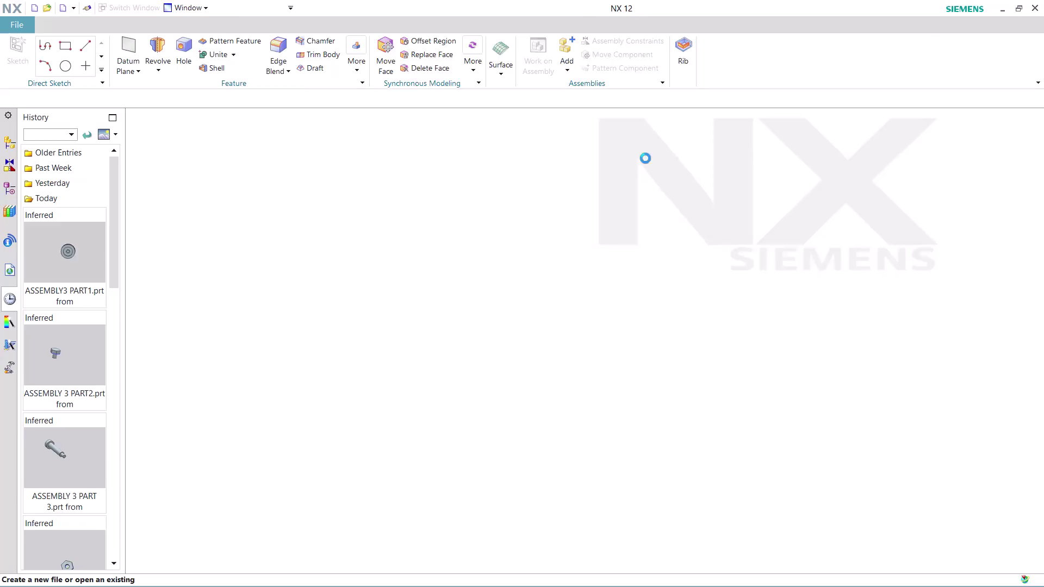
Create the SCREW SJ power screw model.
Find the Journal commands in Command Finder and start recording a new journal.
click(960, 27)
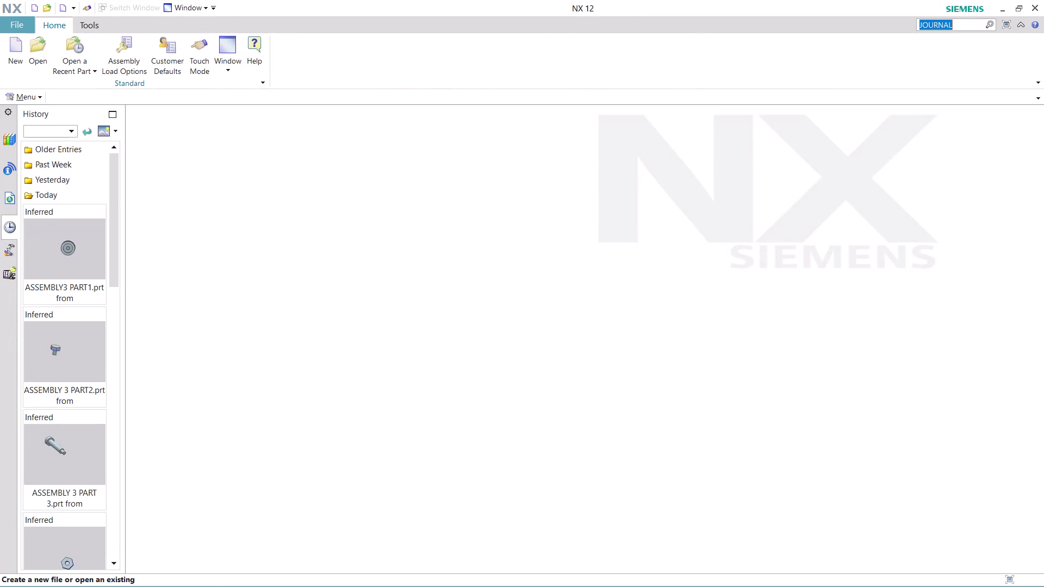
key(Return)
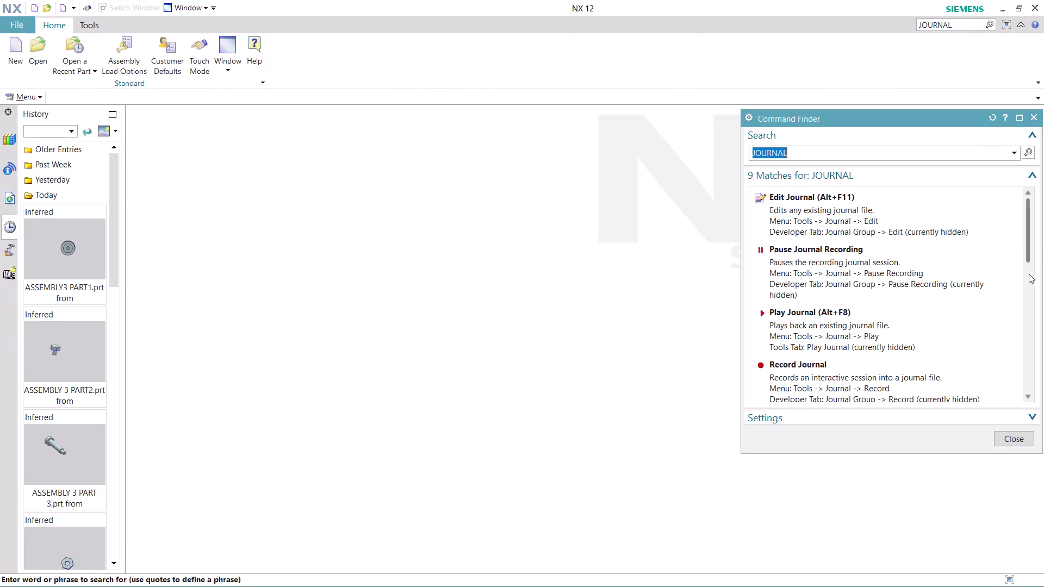
scroll(down, 3)
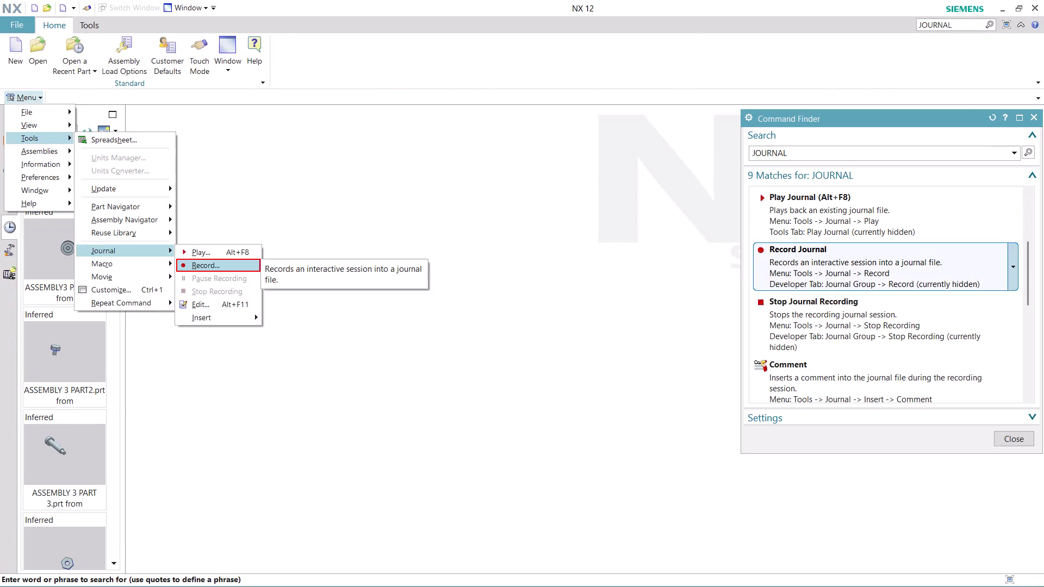
click(828, 276)
click(577, 352)
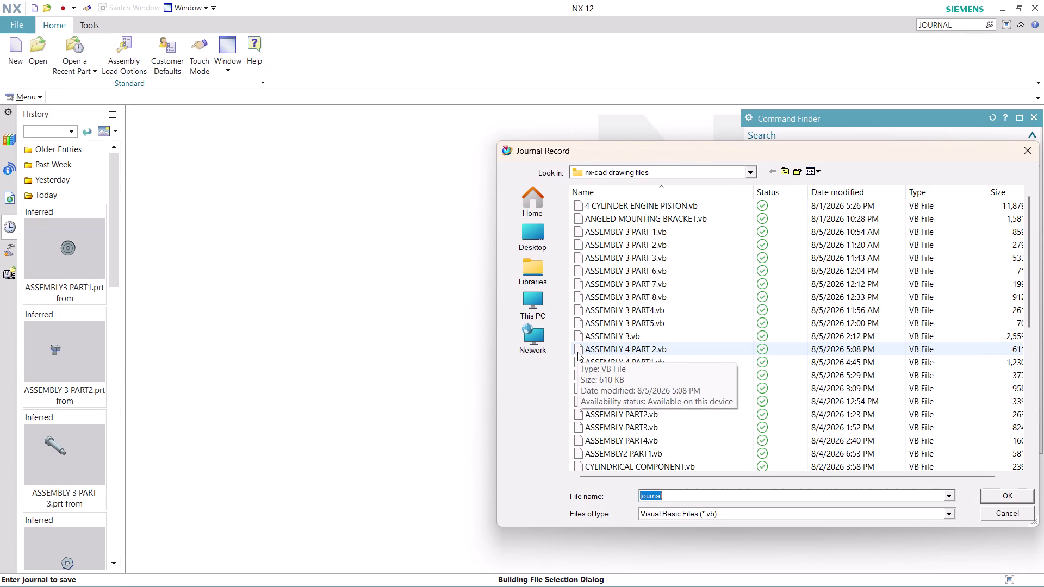
Name the journal file 'ASSEMBLY 4 PART 4' and confirm to begin recording.
text(ASSEM)
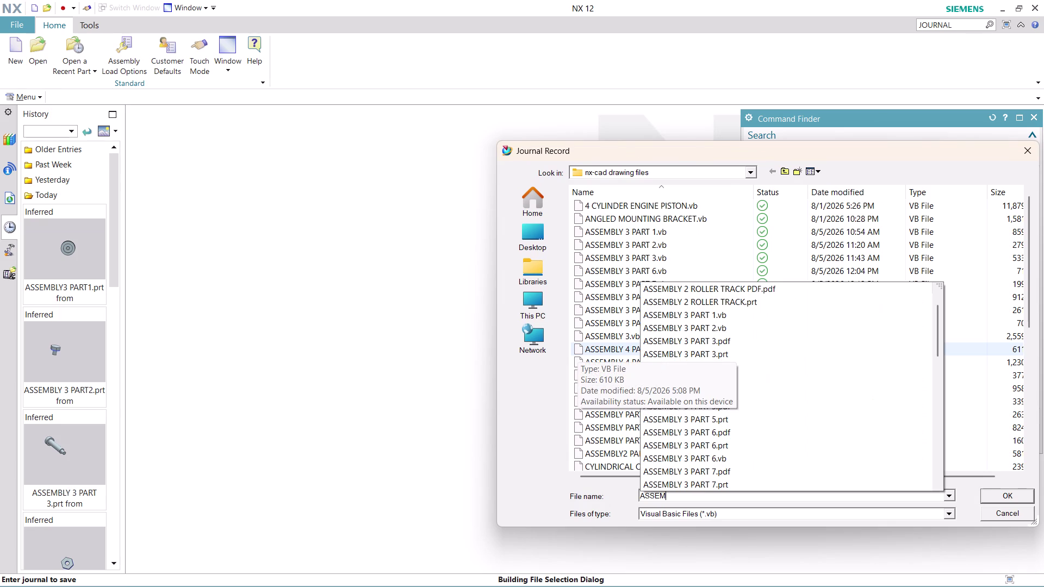
text(BLY)
key(space)
text(4)
key(space)
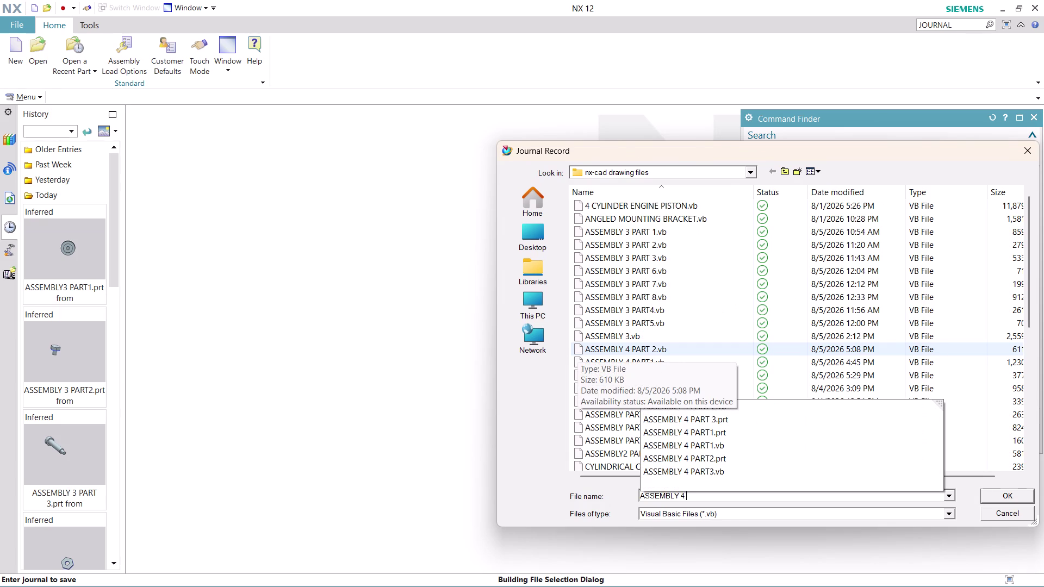
key(BackSpace)
key(BackSpace)
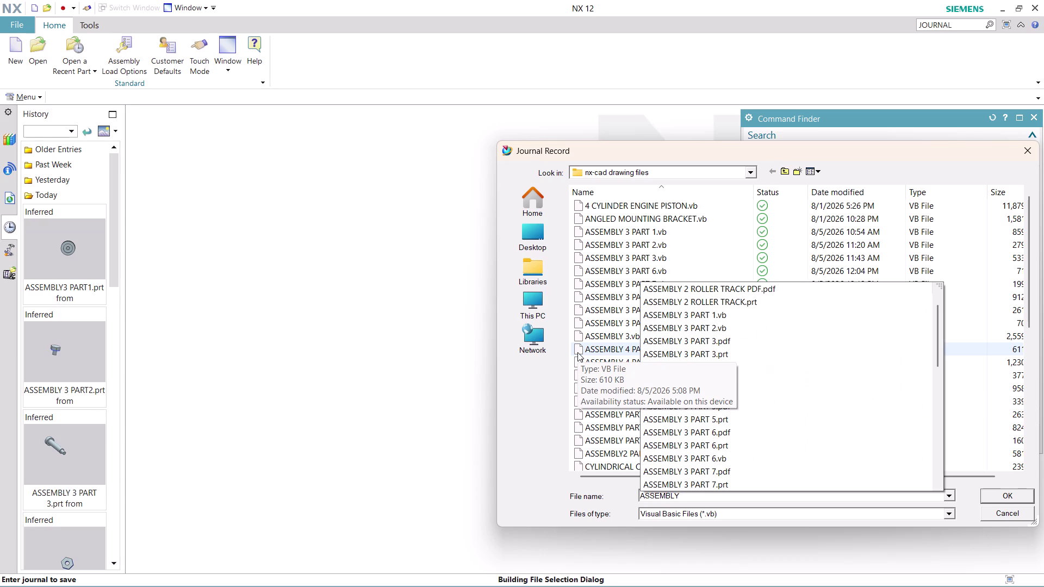
key(space)
key(space)
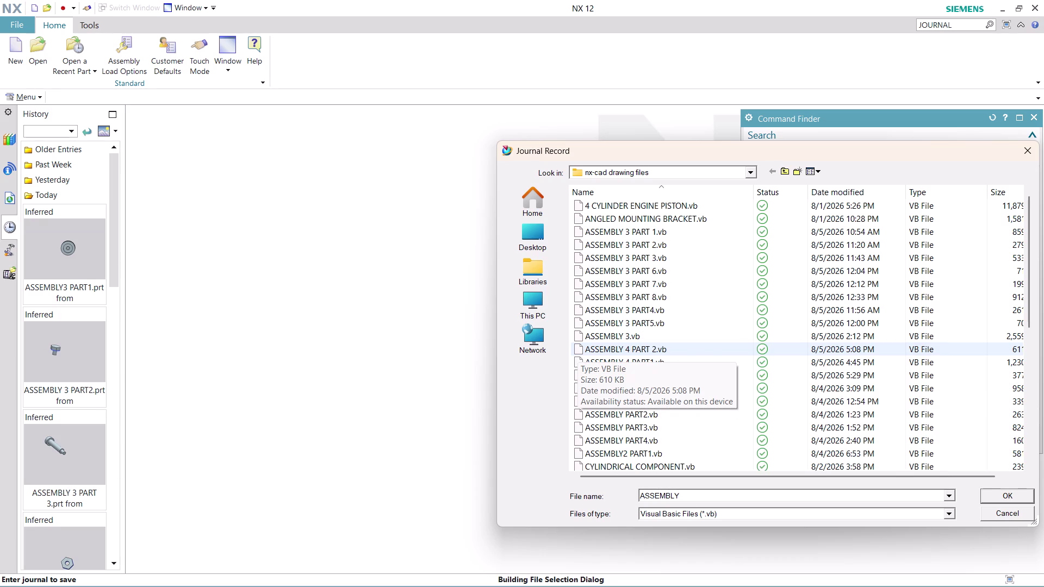
key(BackSpace)
key(BackSpace)
key(BackSpace)
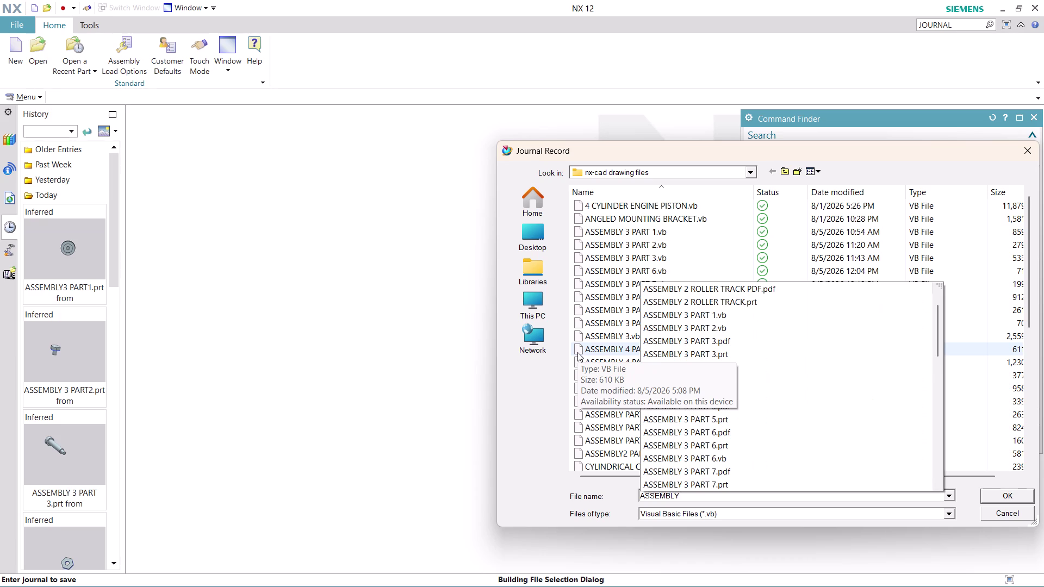
key(space)
text(4)
key(space)
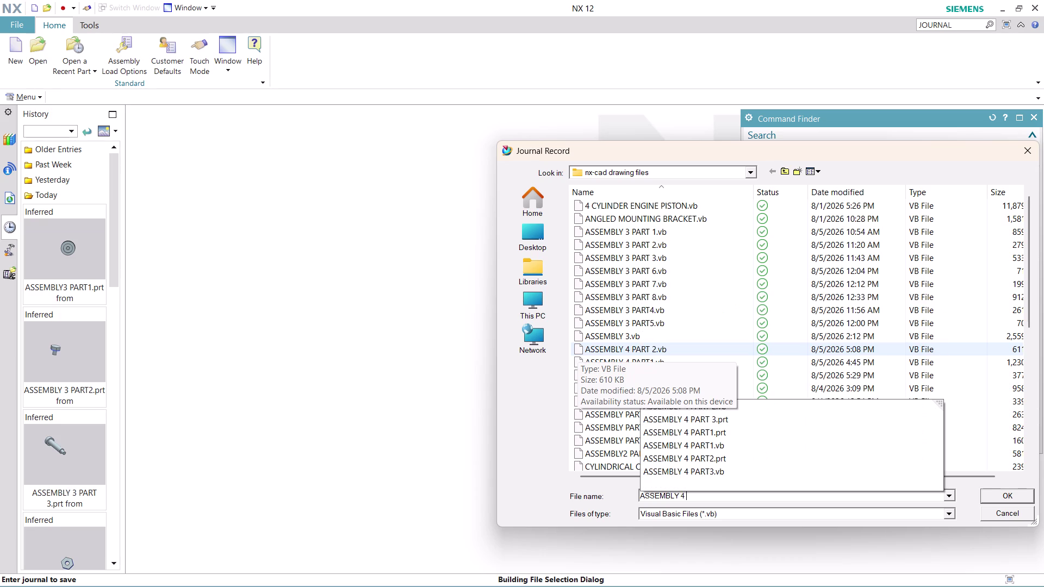
text(PART)
key(space)
text(4)
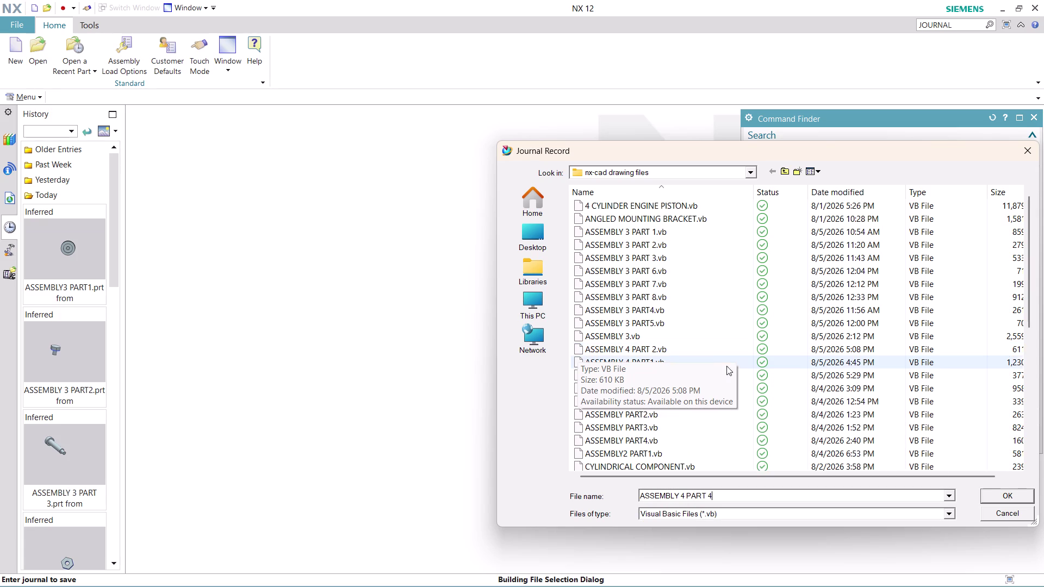
click(1015, 493)
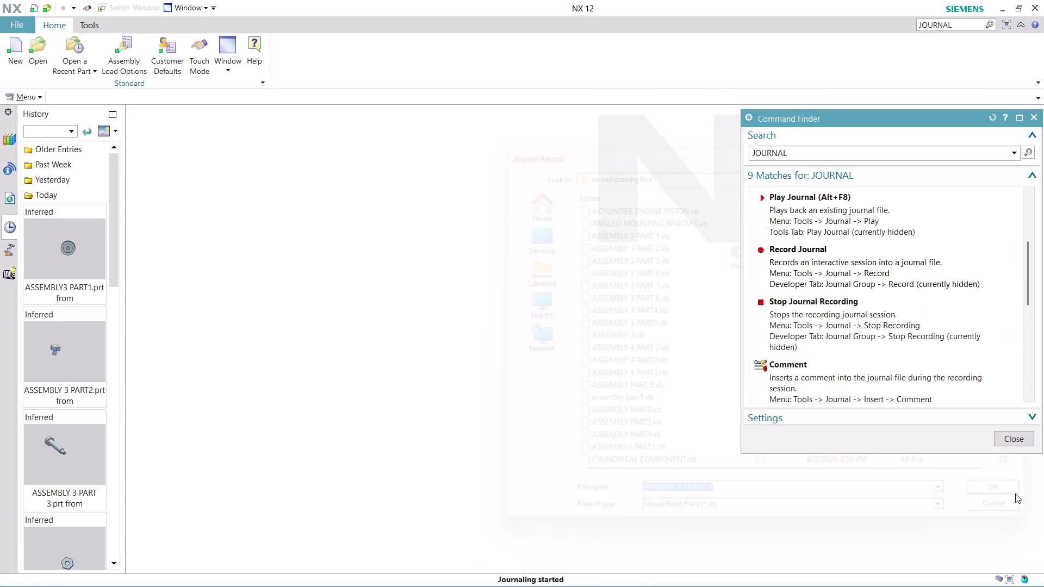
Close Command Finder and create model8.prt from the Millimeters Model template.
click(1016, 434)
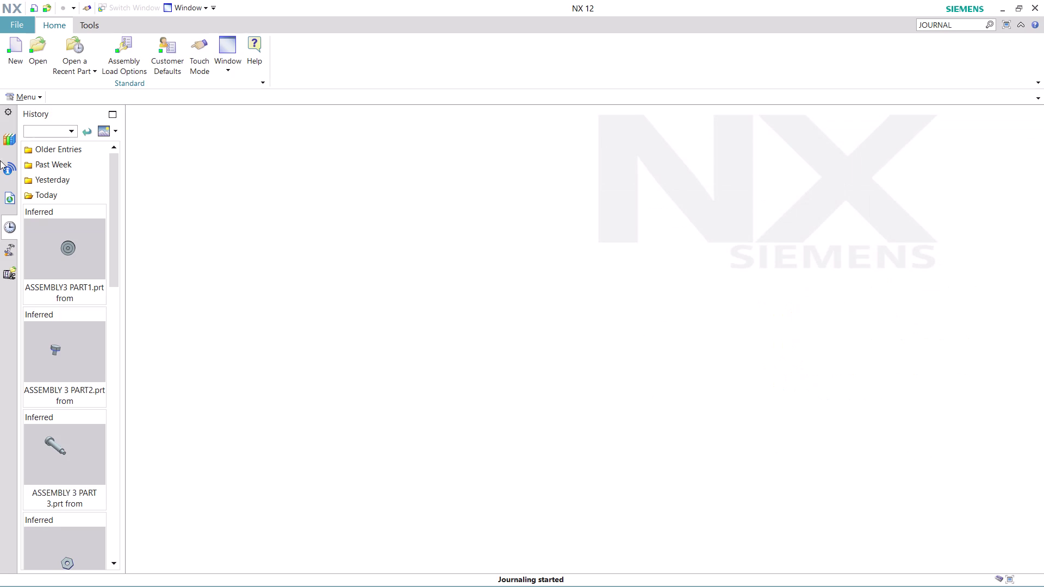
click(6, 54)
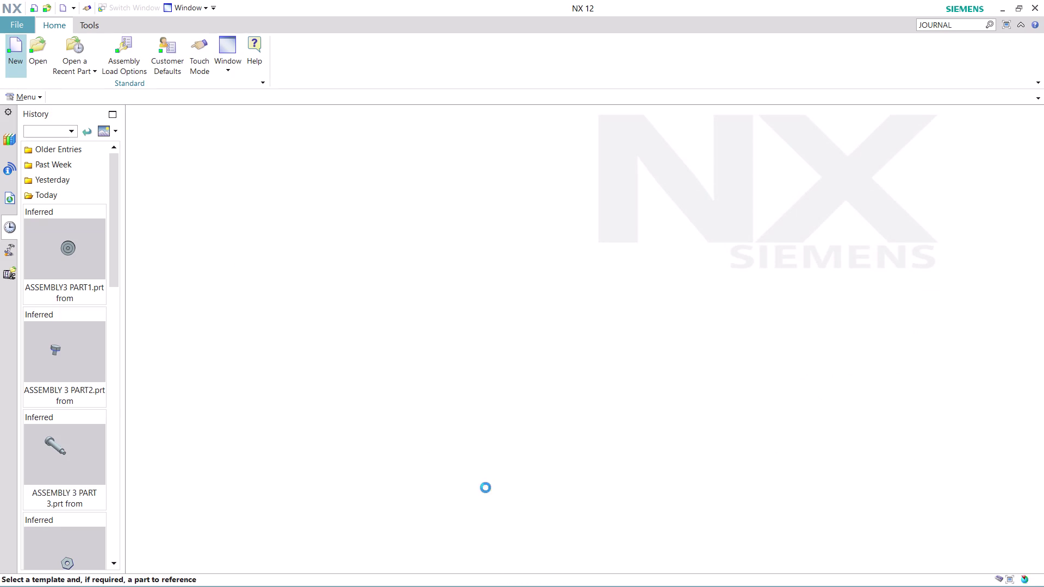
click(559, 569)
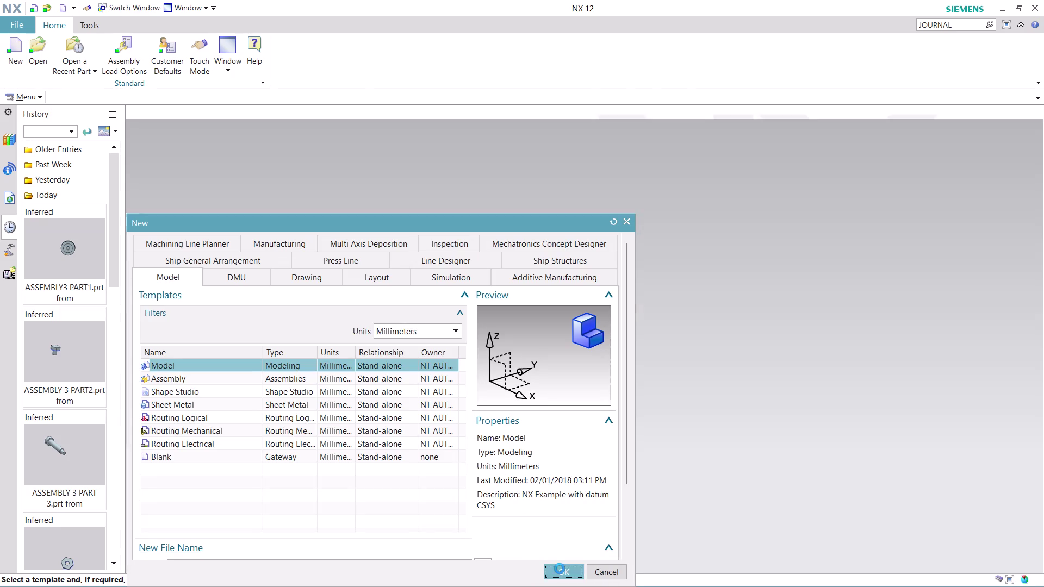
click(33, 96)
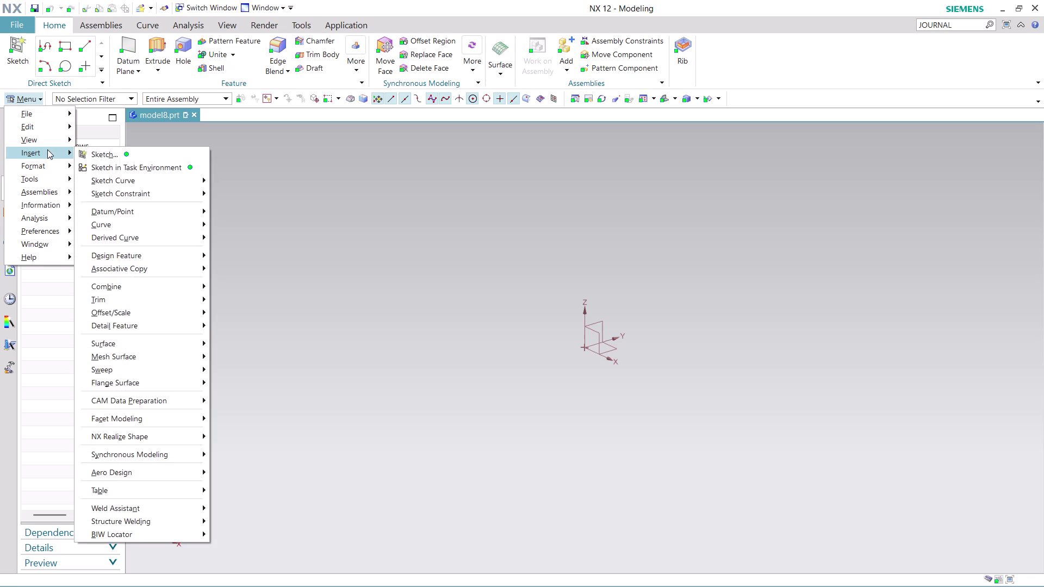
Insert a sketch on the datum plane, keeping its orientation, with origin at 0,0,0.
click(138, 162)
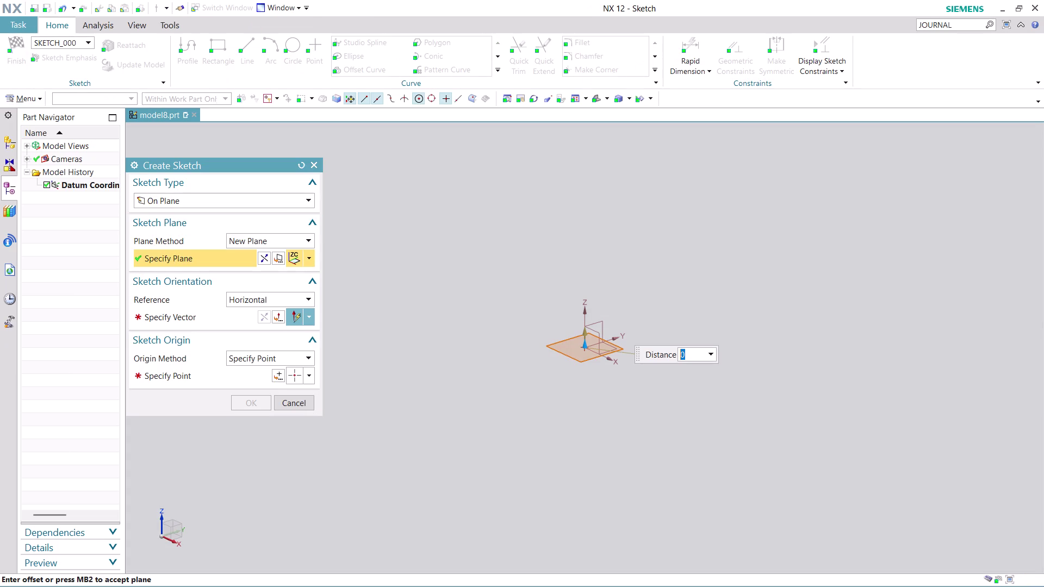
click(173, 324)
click(613, 336)
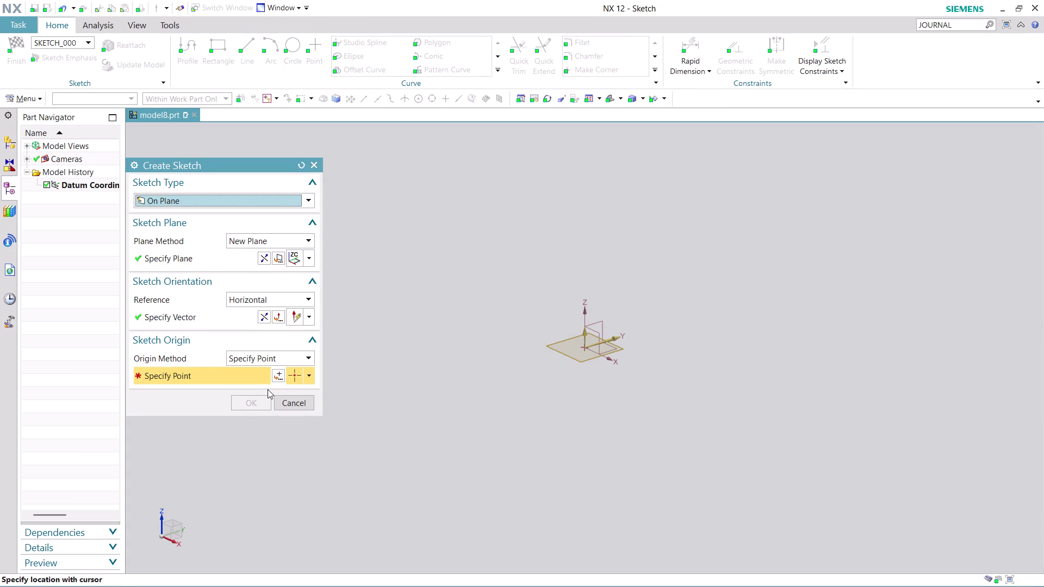
click(277, 375)
click(251, 394)
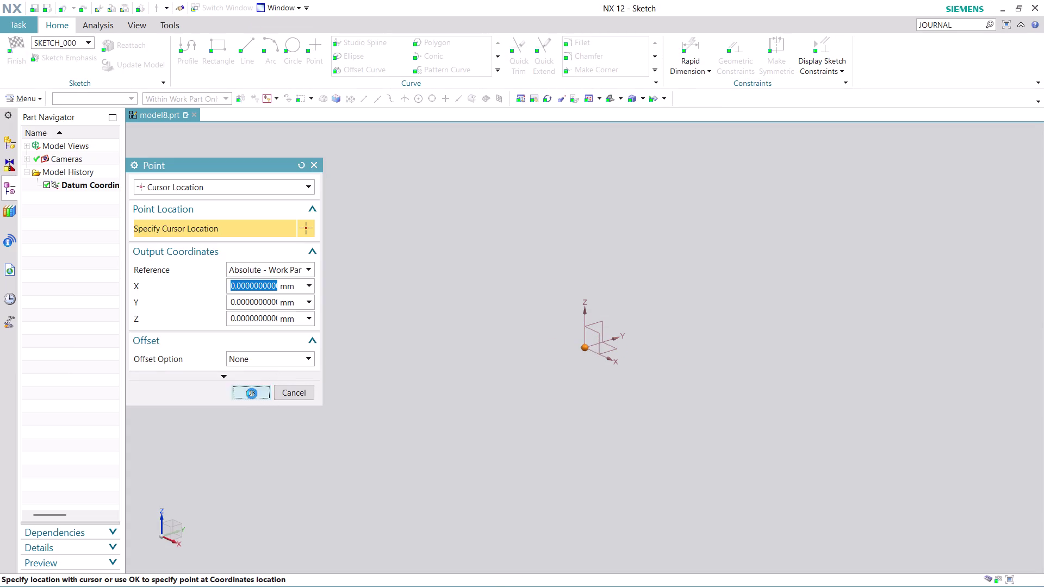
click(249, 404)
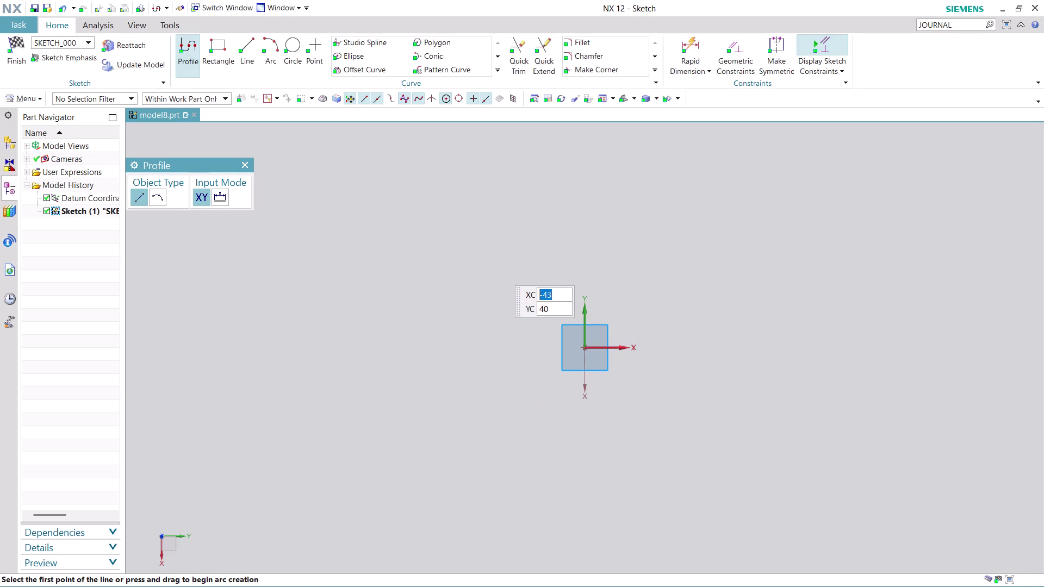
Draw the connected profile lines of 9, 19, 33, 19, 78 and 5 mm, then the long line upward.
click(600, 218)
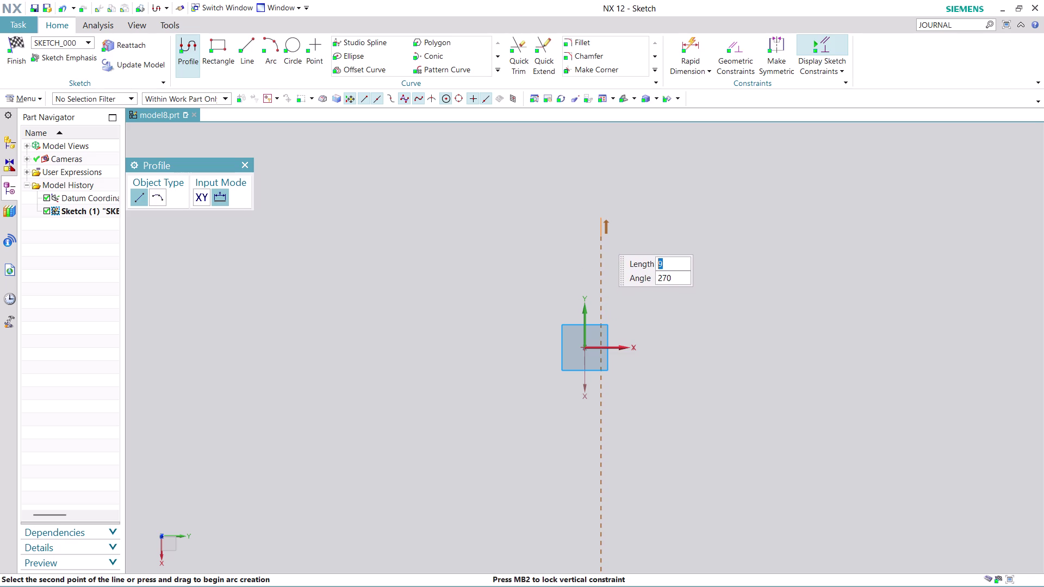
click(601, 237)
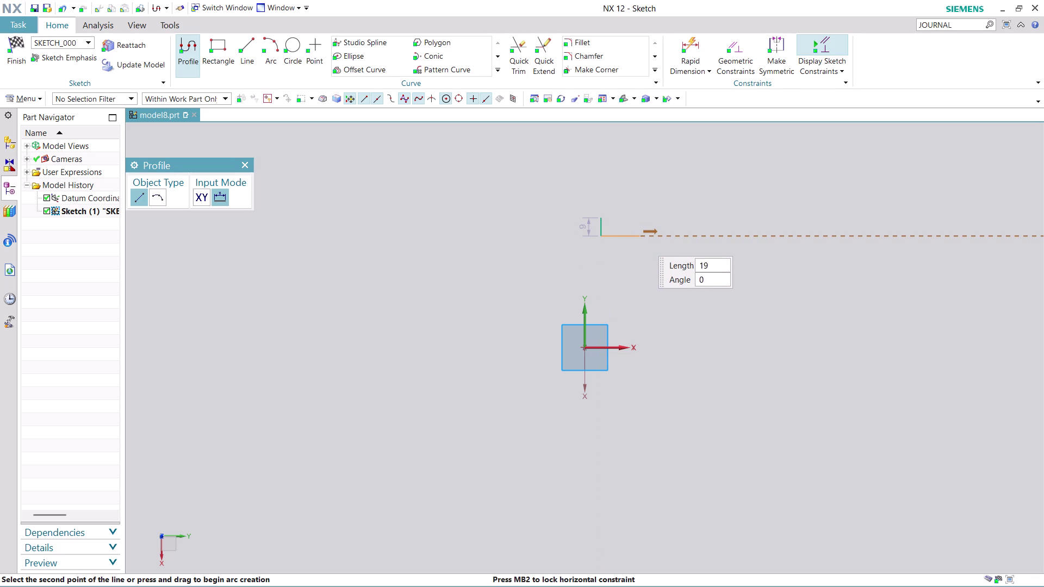
click(640, 238)
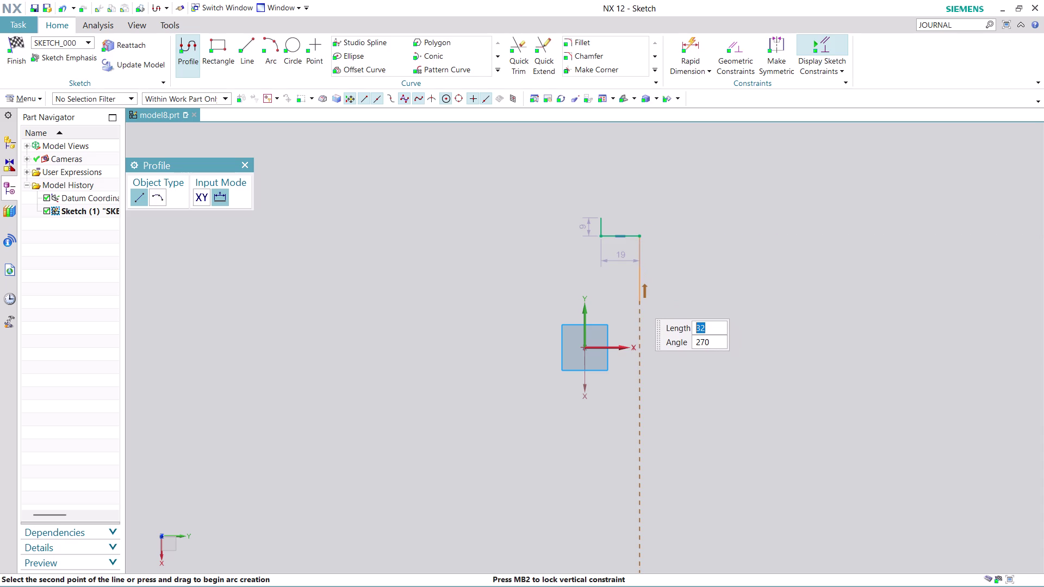
click(637, 304)
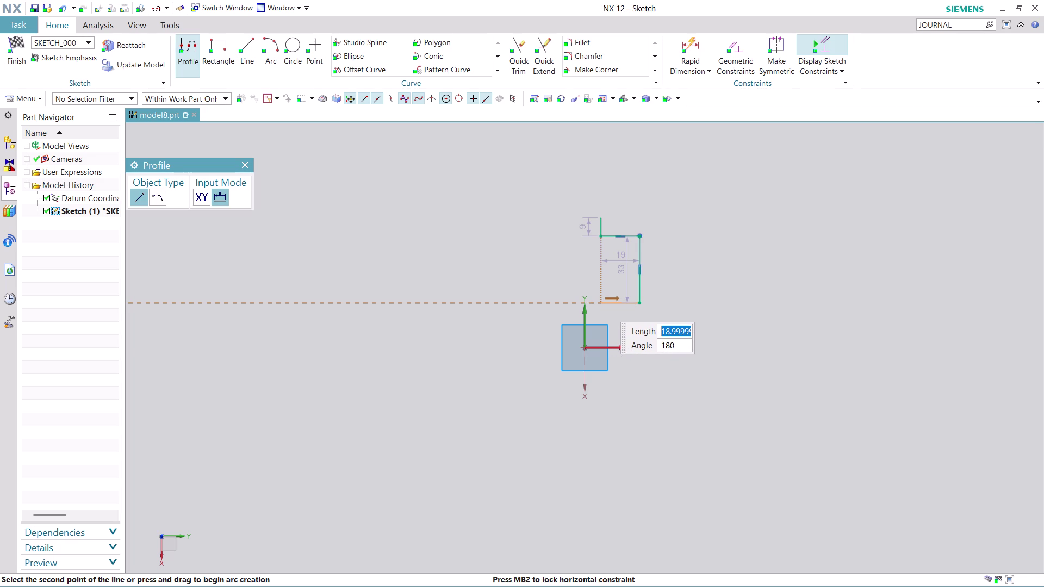
click(603, 304)
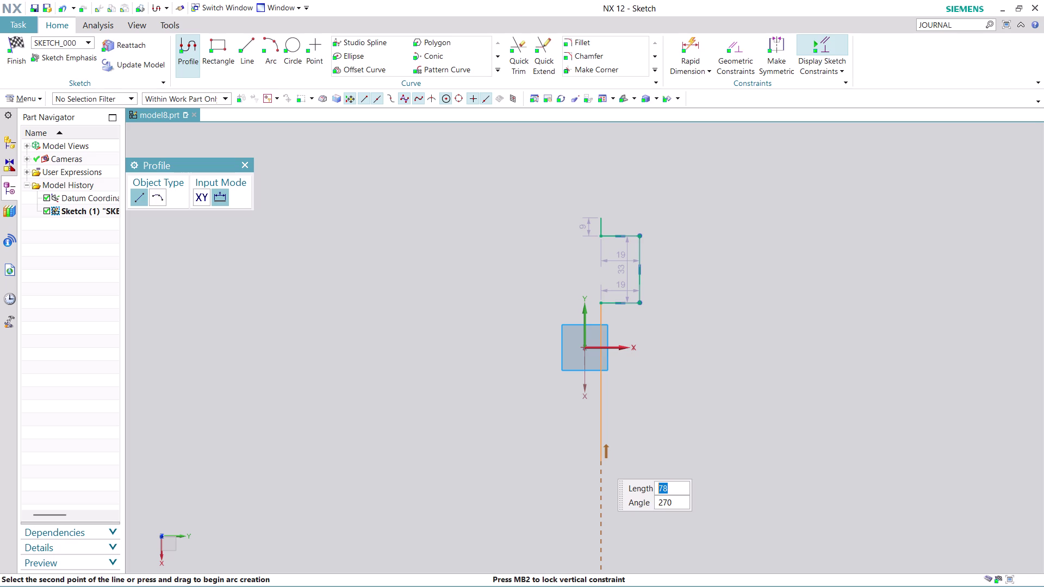
click(599, 461)
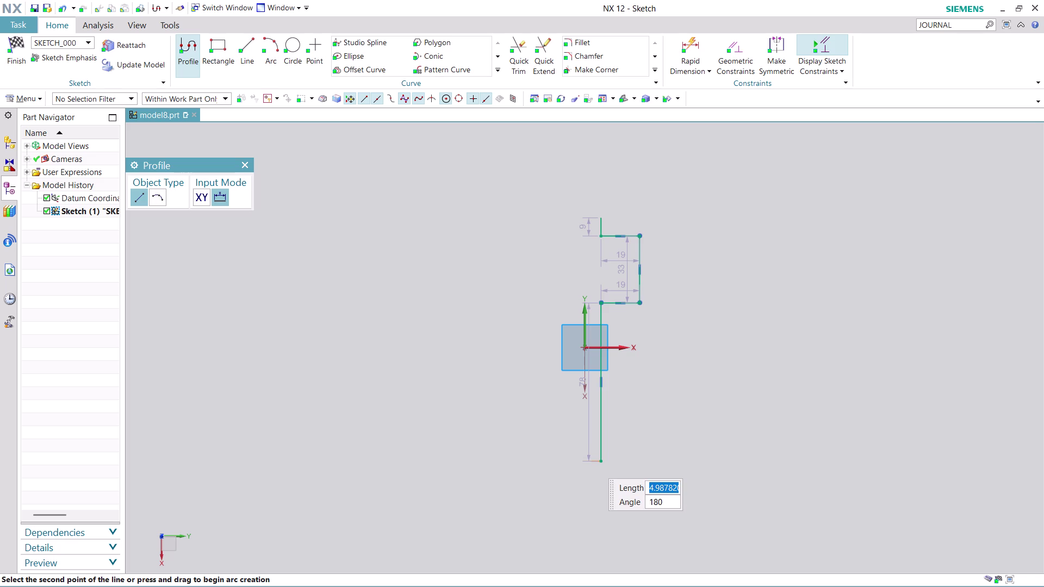
click(591, 461)
click(590, 221)
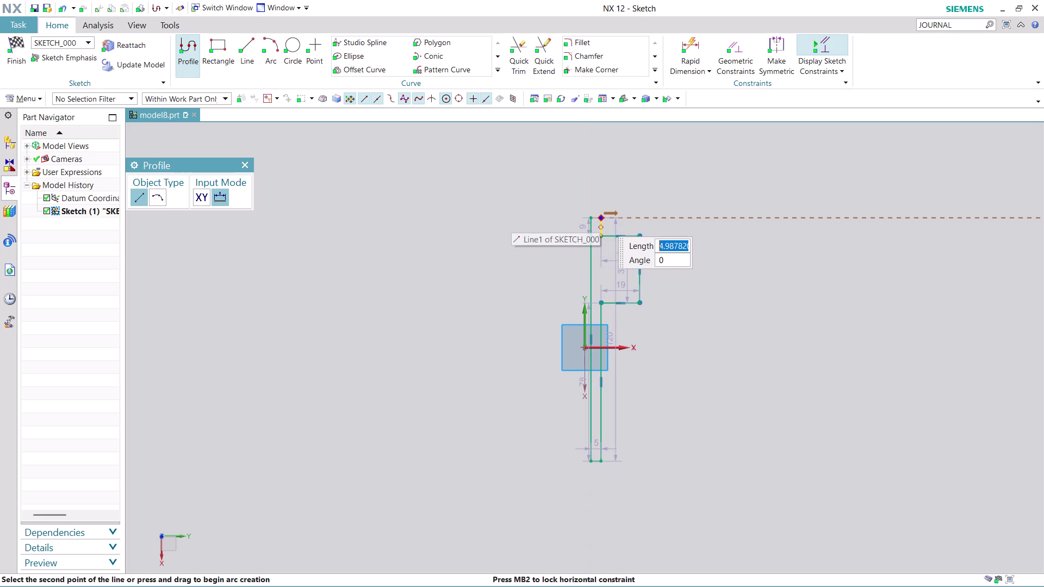
click(601, 219)
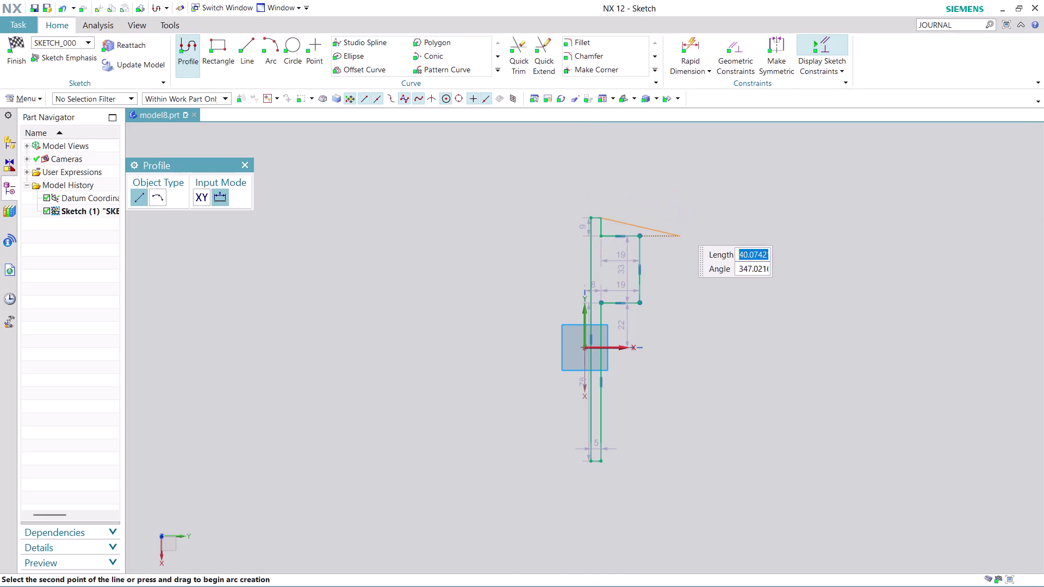
Exit the Profile tool and zoom over the closed outline with its 8 auto dimensions.
key(Escape)
scroll(up, 3)
scroll(up, 3)
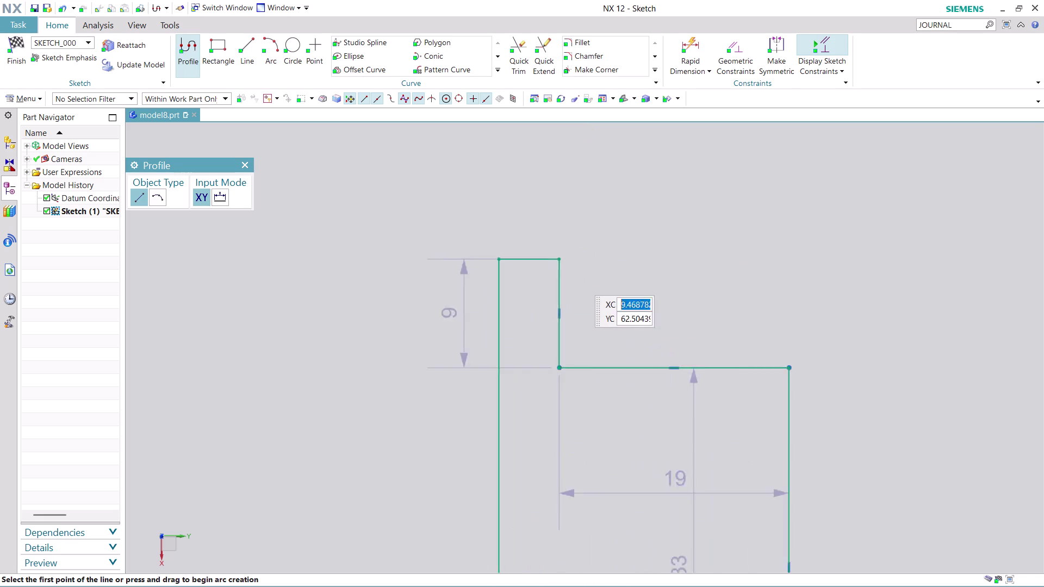
scroll(up, 3)
scroll(down, 3)
scroll(down, 3)
scroll(up, 3)
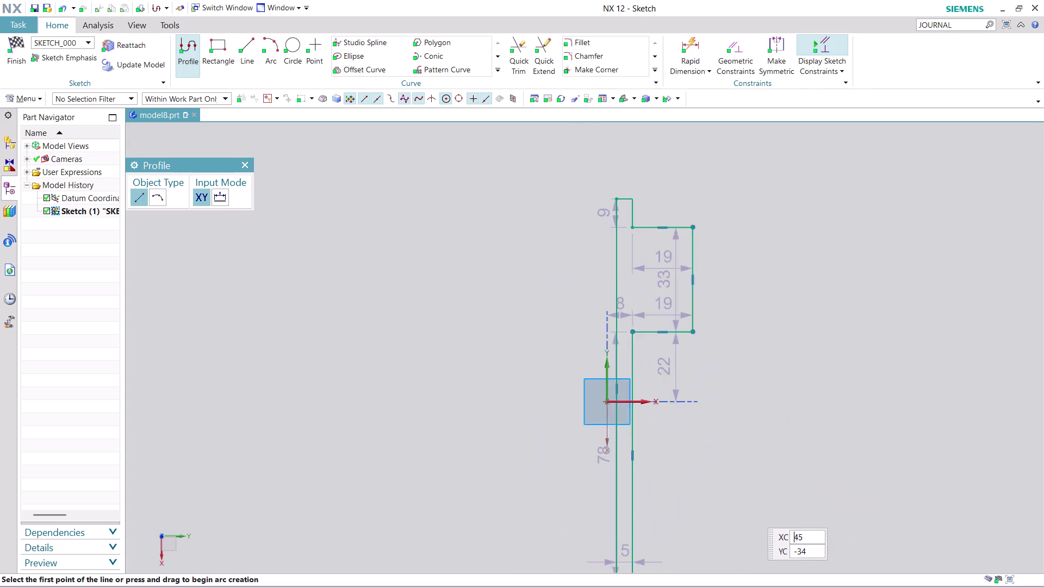
scroll(up, 3)
scroll(up, 3)
scroll(down, 3)
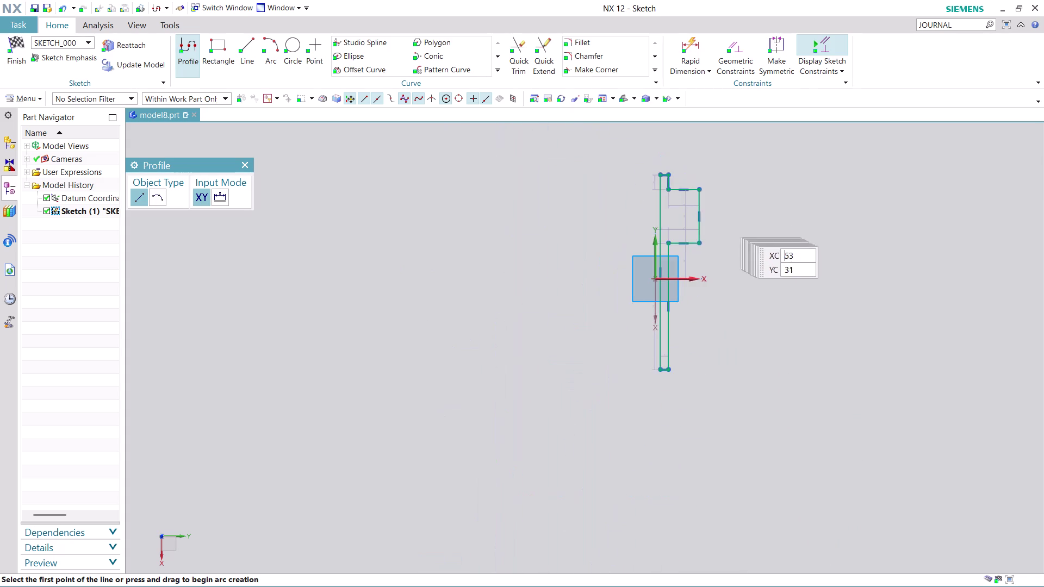
scroll(up, 3)
key(Escape)
key(Escape)
scroll(up, 3)
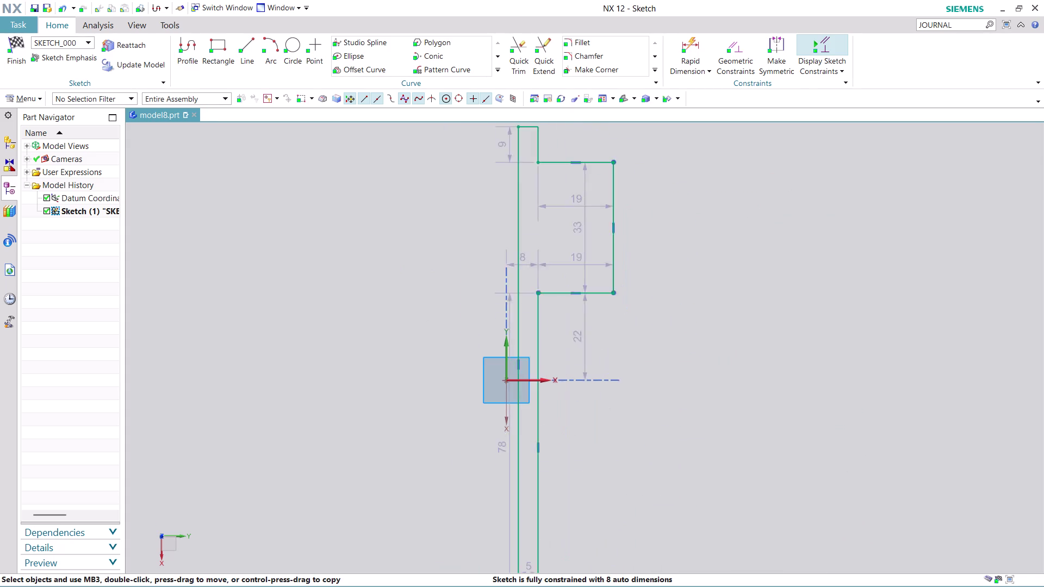
scroll(up, 3)
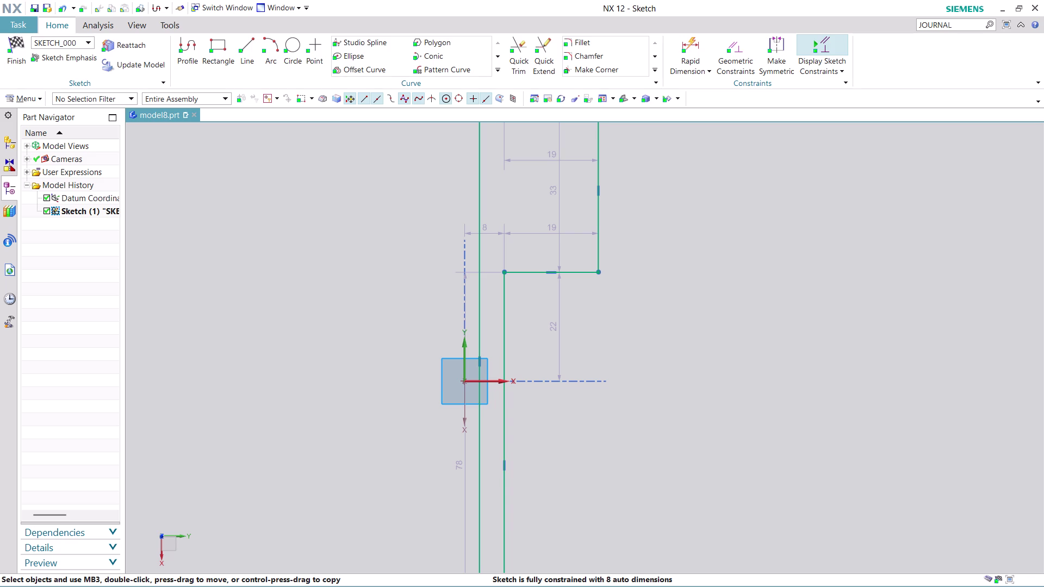
scroll(down, 3)
scroll(up, 3)
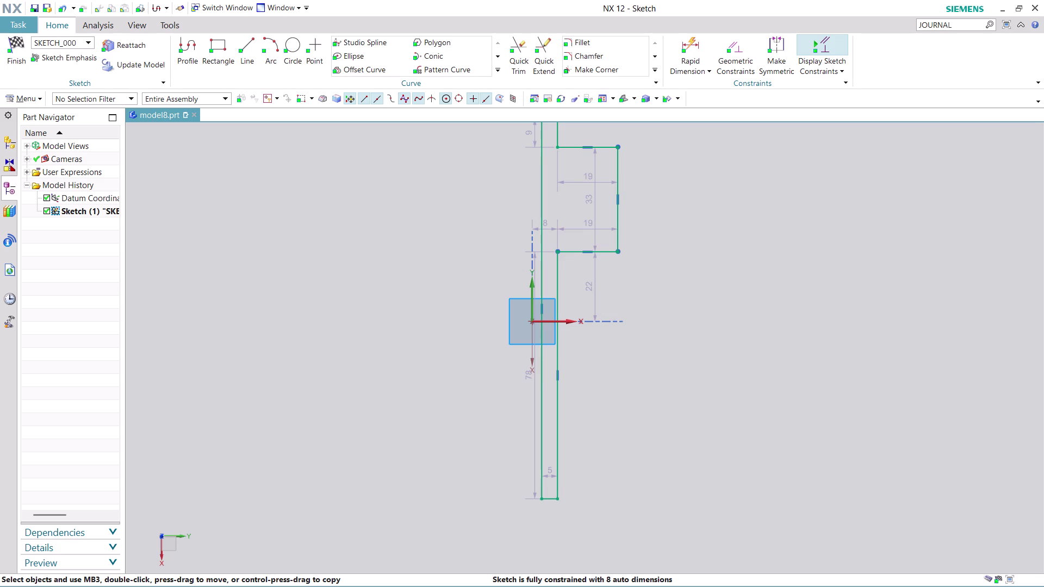
click(688, 47)
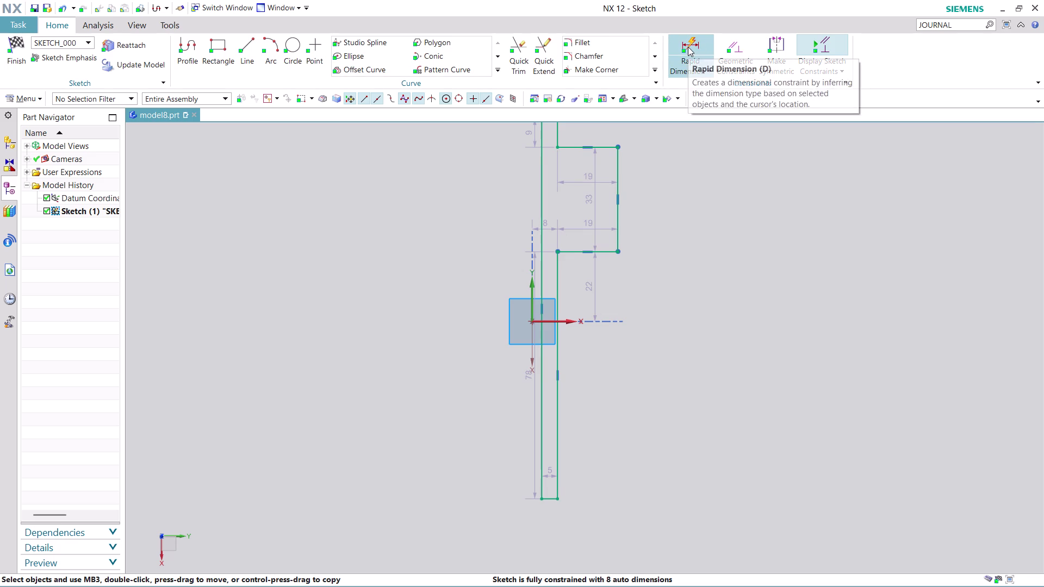
Dimension the bottom end of the shaft to the axis with a driving value of 20.
click(557, 418)
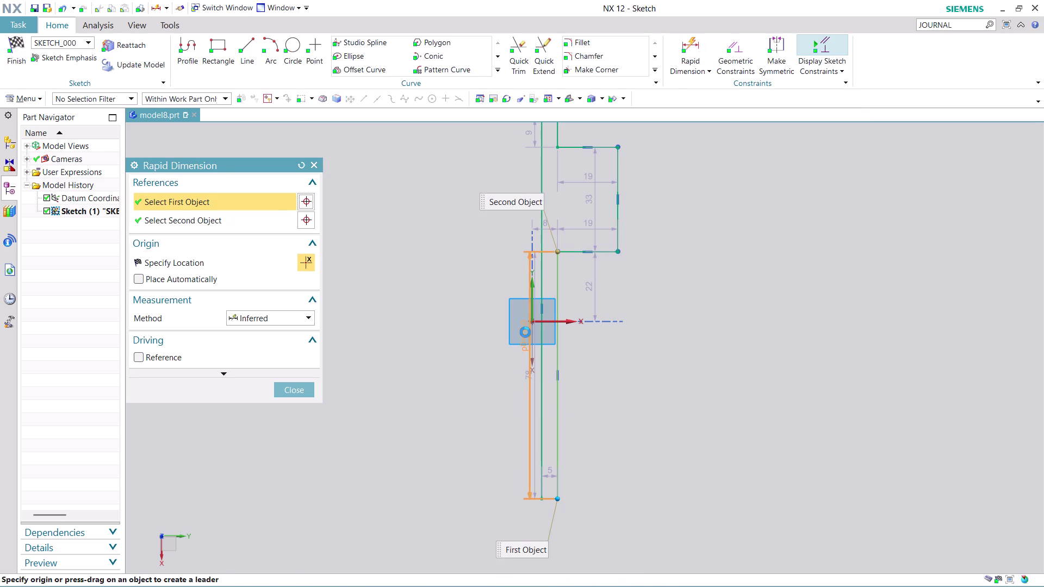
click(528, 293)
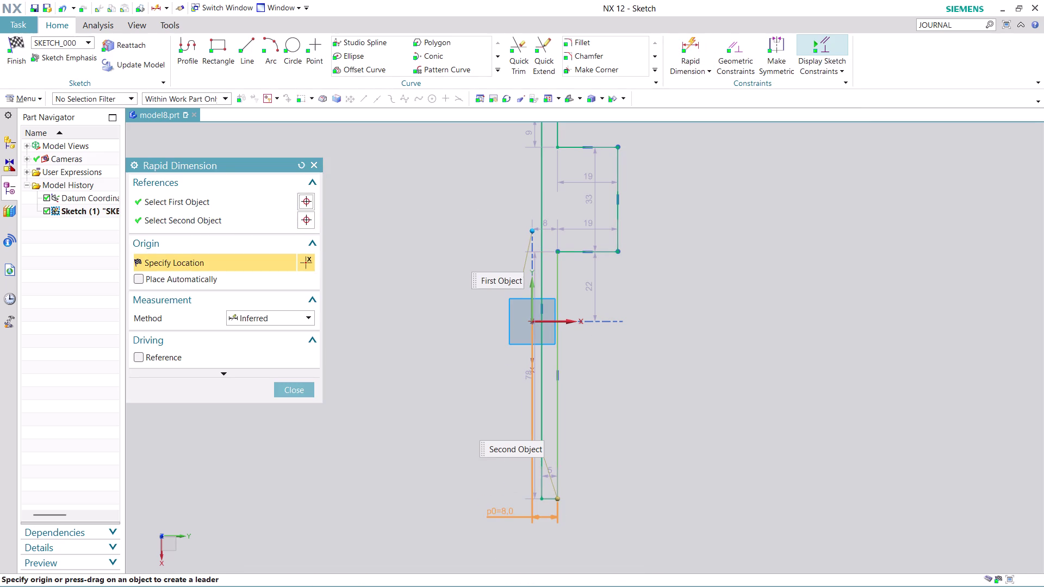
click(499, 511)
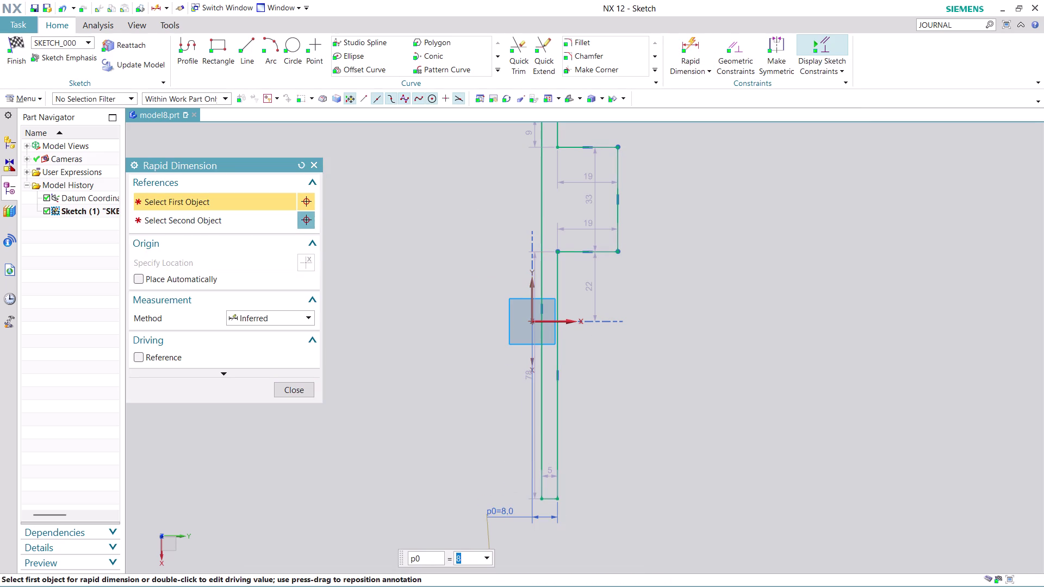
text(20)
key(Return)
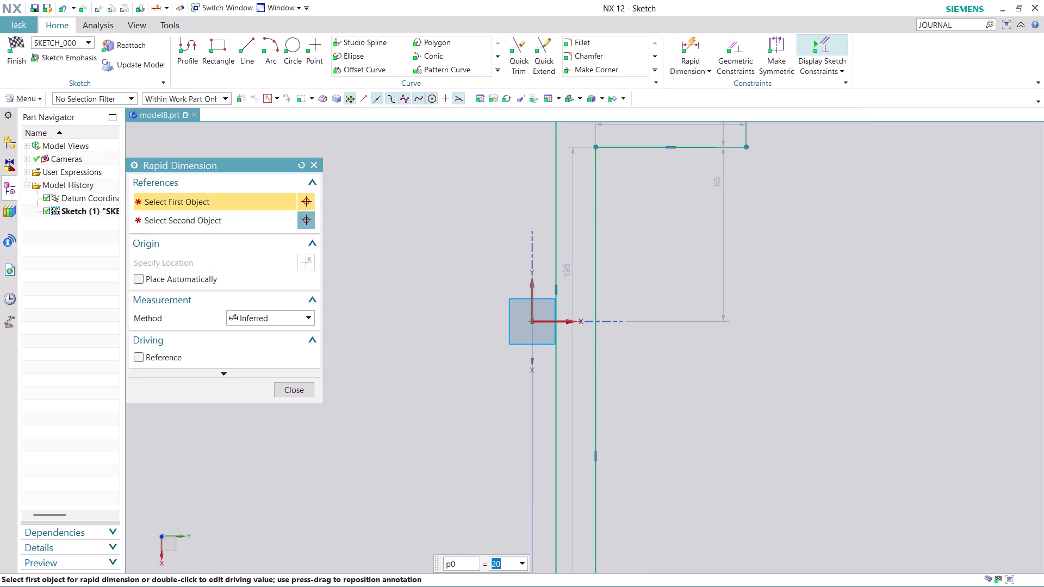
Zoom and pan to recentre the rescaled sketch, then select the collar's outer edge.
scroll(down, 3)
scroll(up, 3)
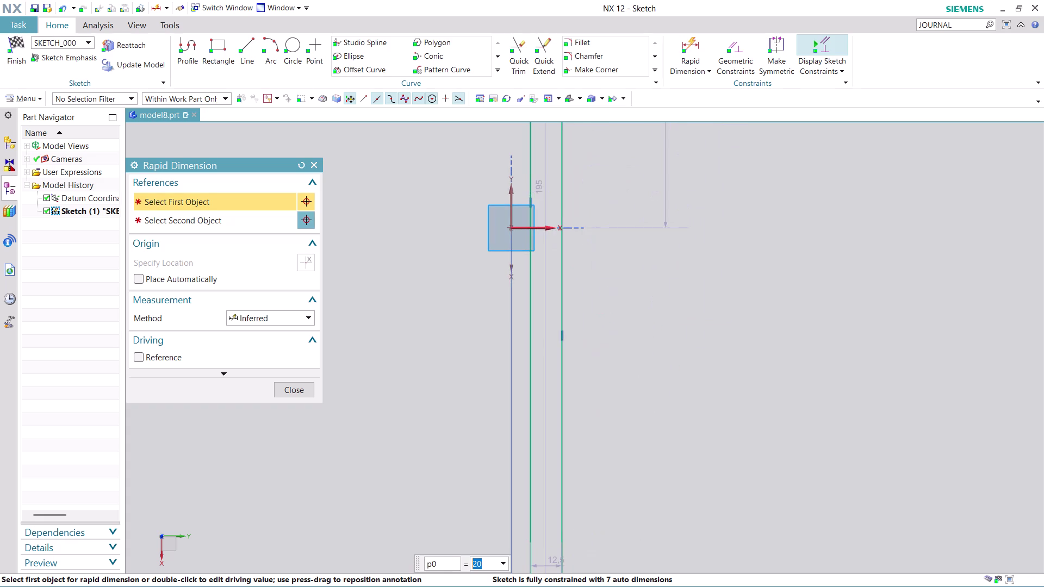
scroll(down, 3)
scroll(up, 3)
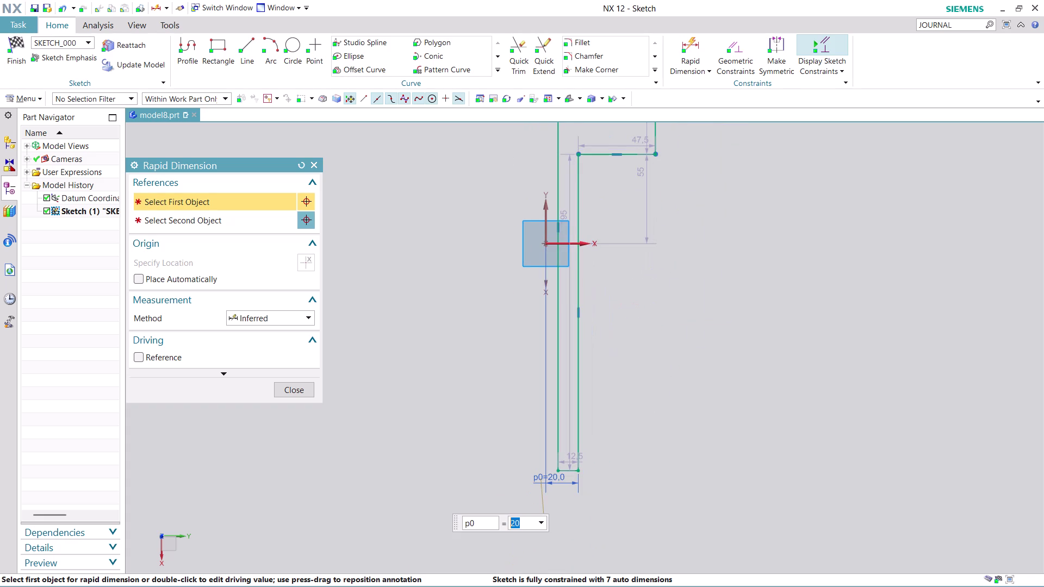
scroll(up, 3)
scroll(down, 3)
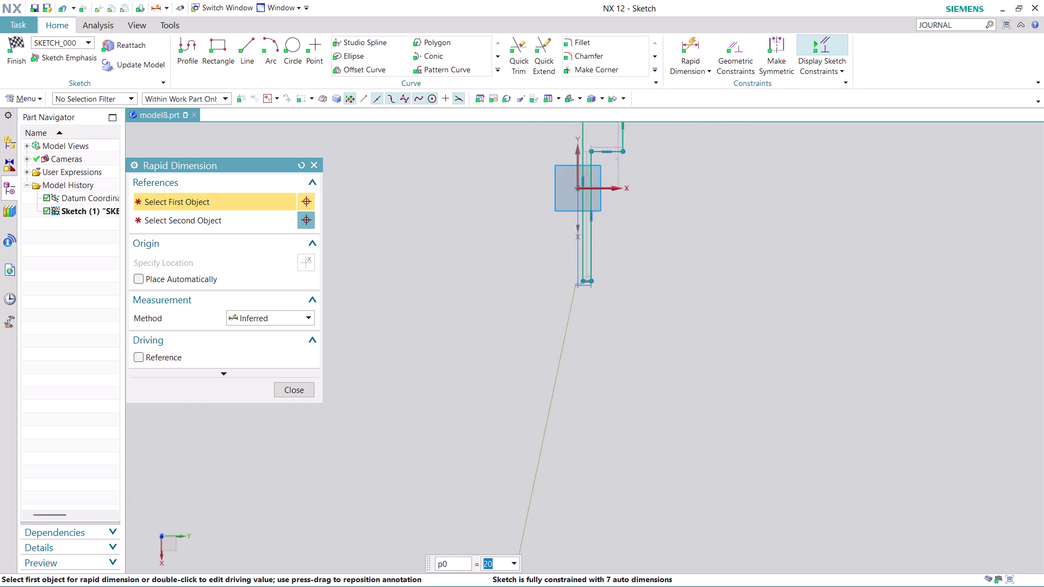
scroll(down, 3)
scroll(up, 3)
scroll(down, 3)
scroll(down, 3)
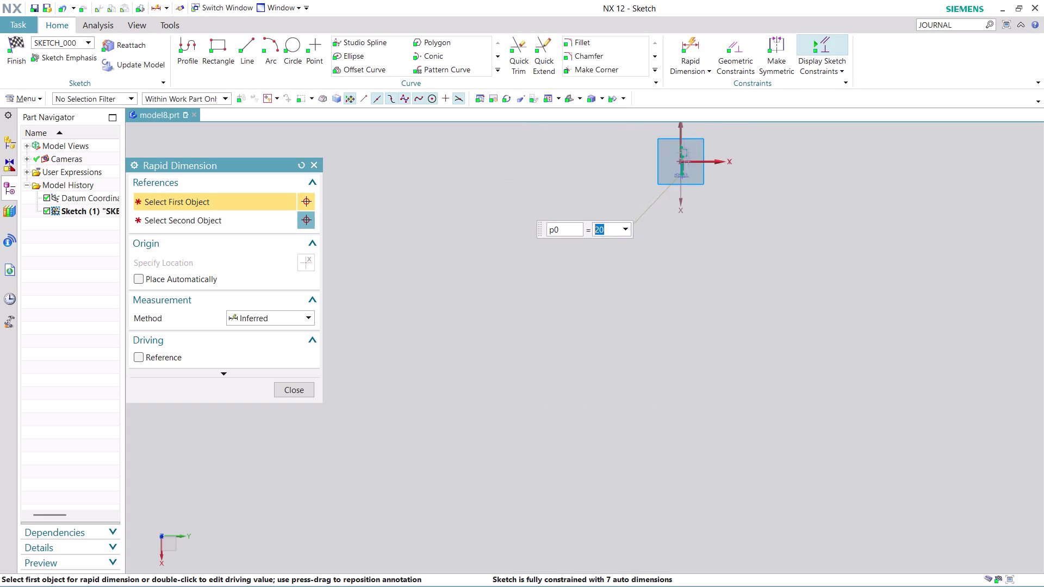
scroll(down, 3)
middle_drag(708, 188, 562, 405)
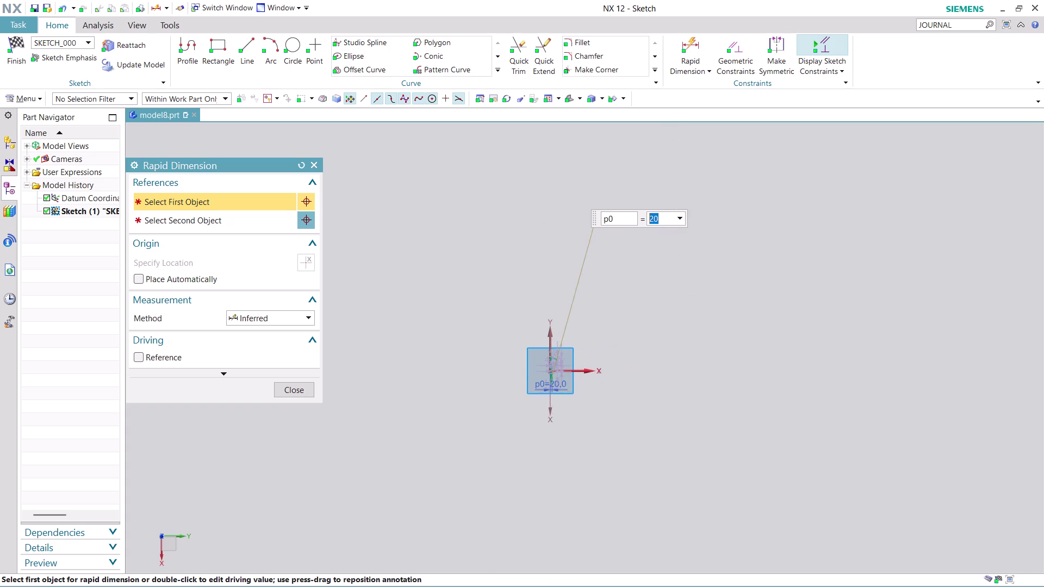
middle_drag(563, 404, 565, 377)
scroll(up, 3)
scroll(up, 3)
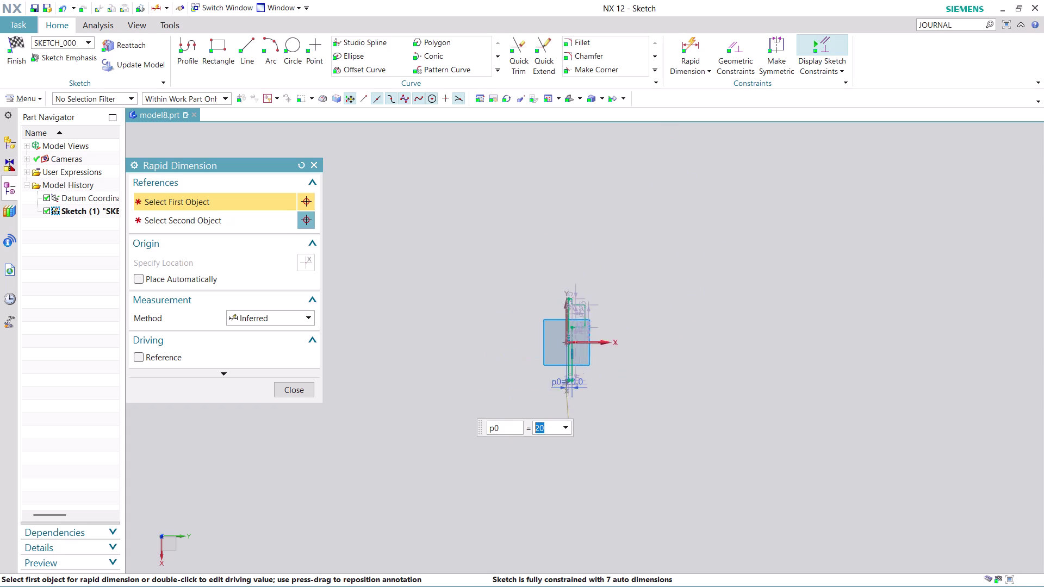
scroll(up, 3)
scroll(up, 3)
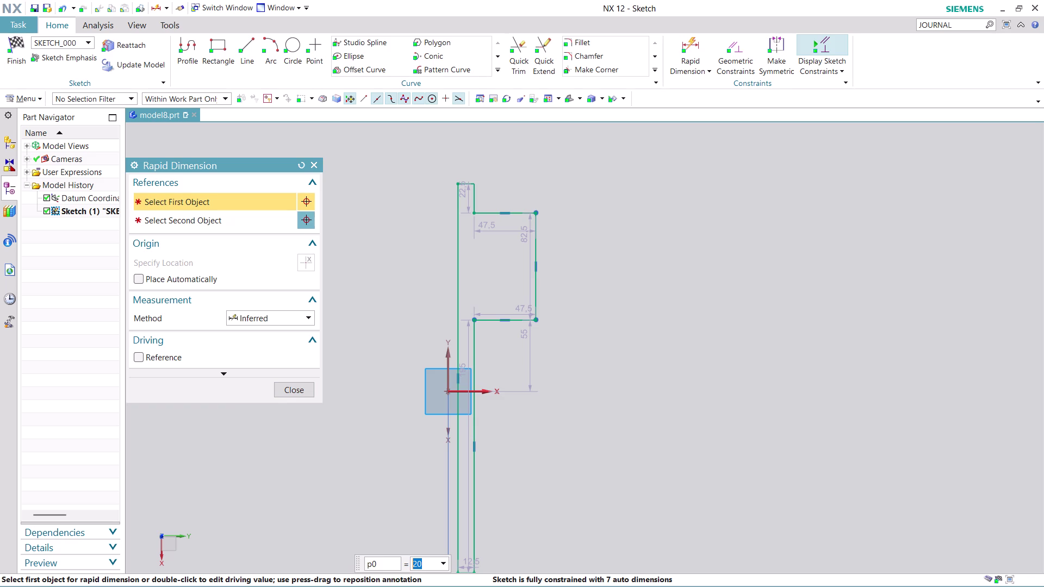
click(536, 292)
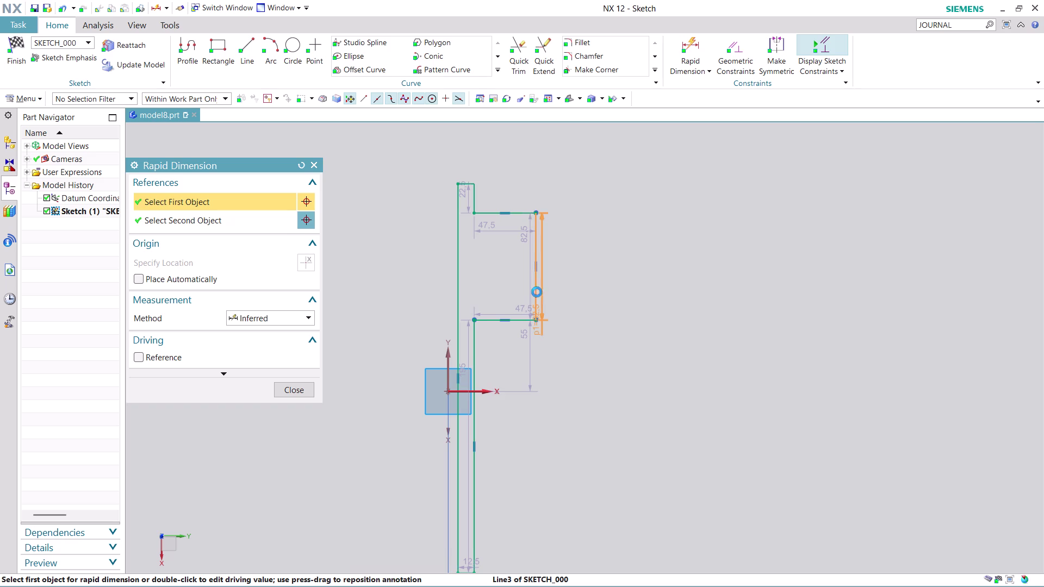
Dimension the collar edge from the axis as 65/2 (32.5 mm), then exit the tool.
click(448, 358)
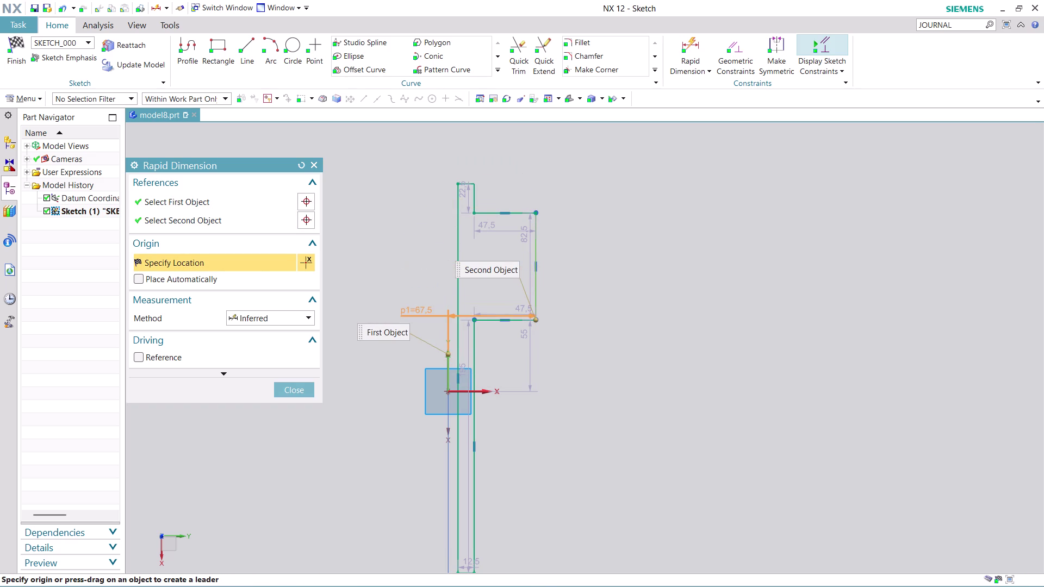
click(401, 261)
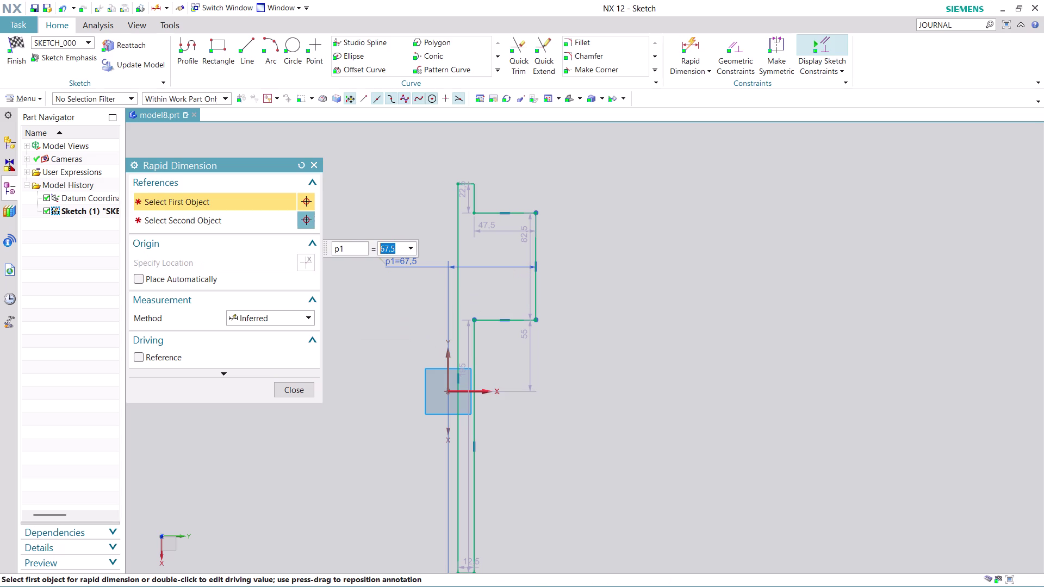
text(65)
key(slash)
key(2)
key(Return)
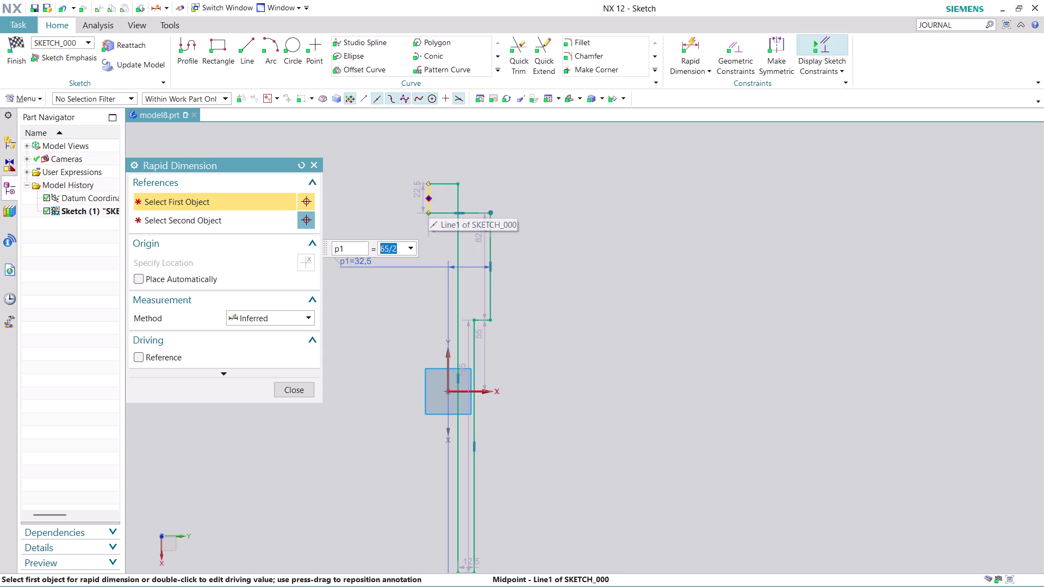
key(Escape)
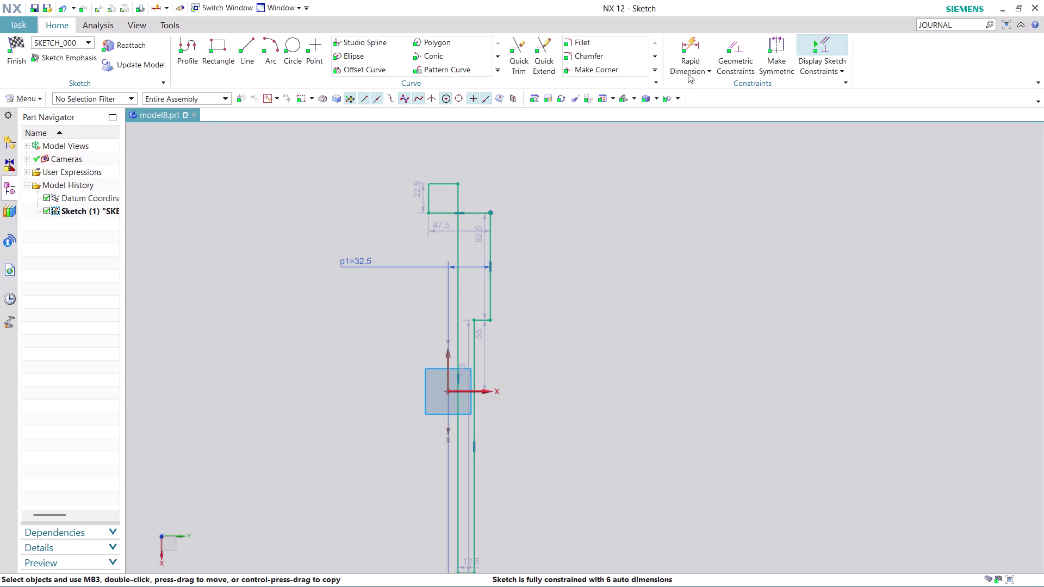
Dimension the top boss edge from the shaft axis as 44/2 (22 mm).
click(700, 42)
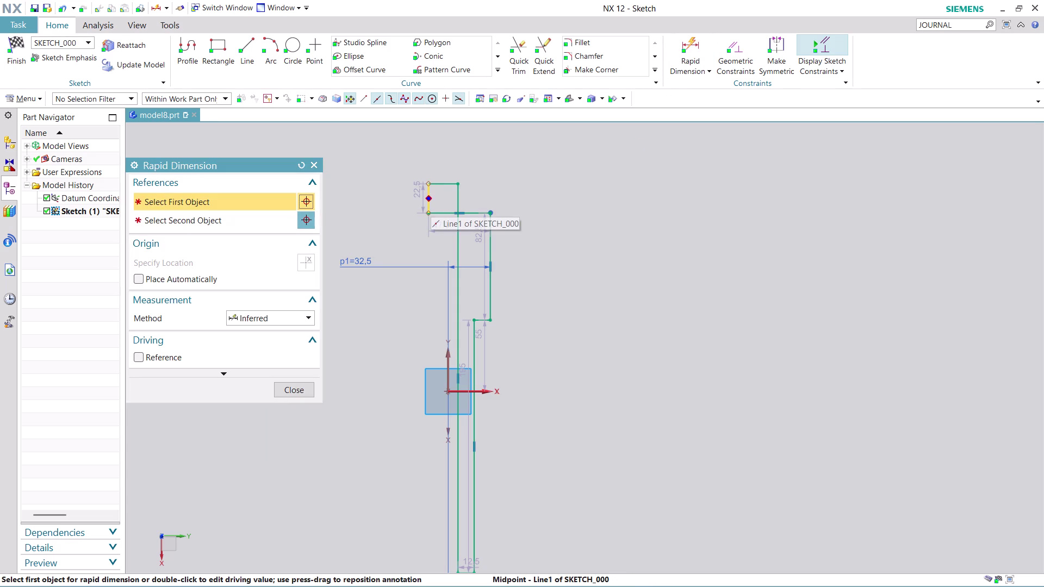
key(Escape)
click(687, 42)
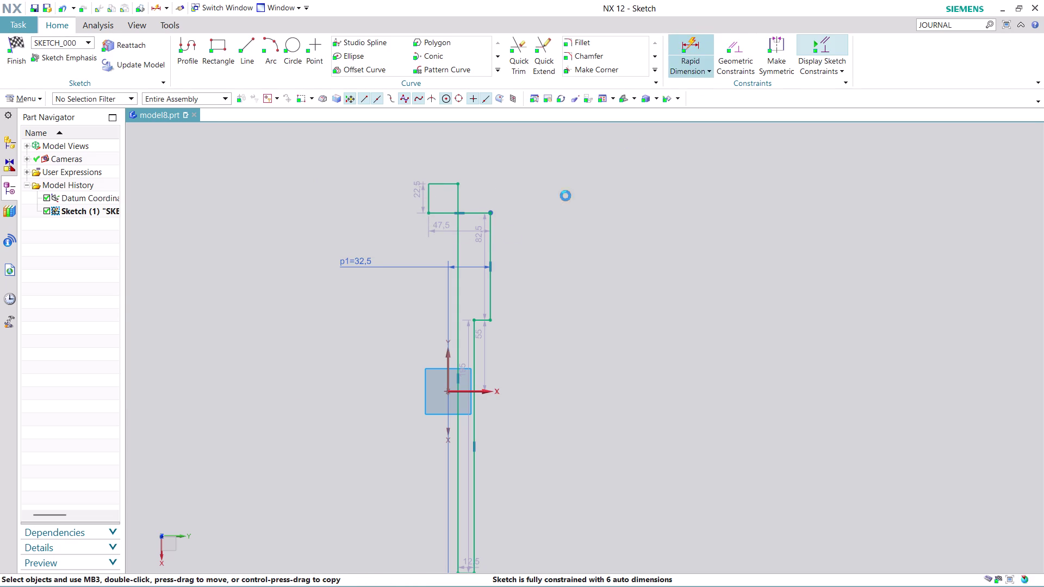
scroll(up, 3)
click(467, 170)
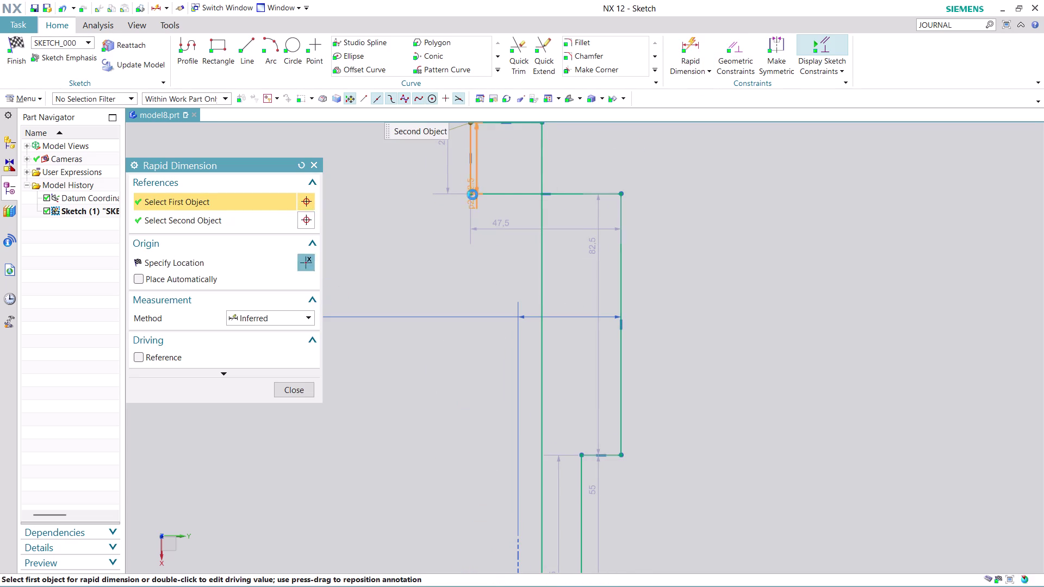
scroll(down, 3)
scroll(up, 3)
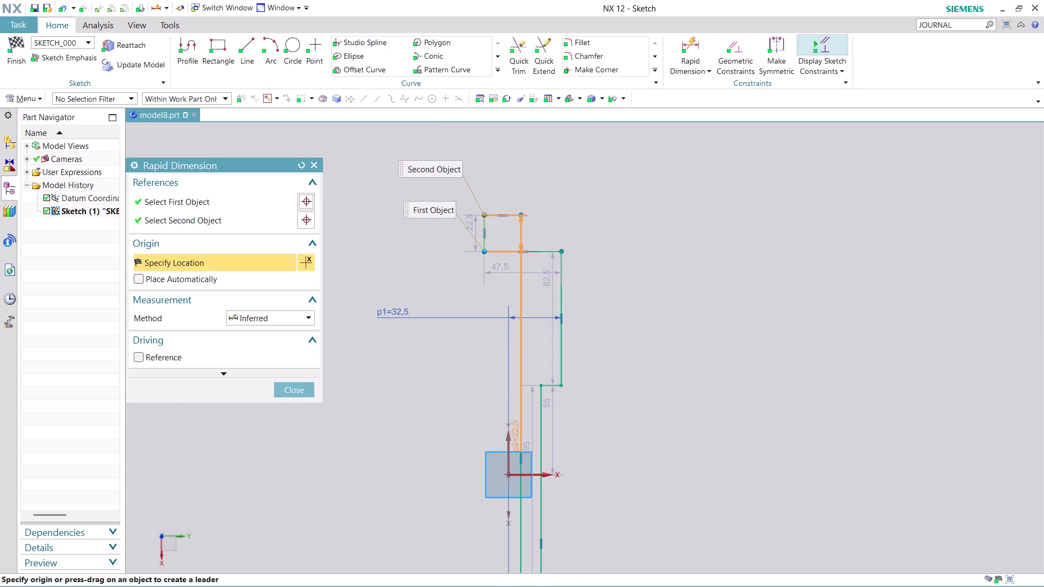
click(508, 442)
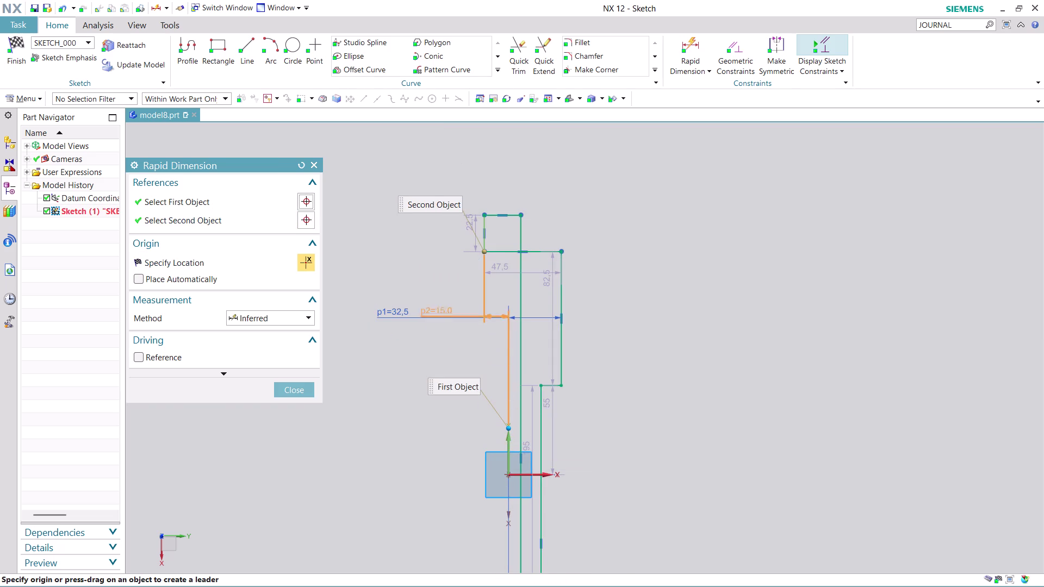
click(412, 234)
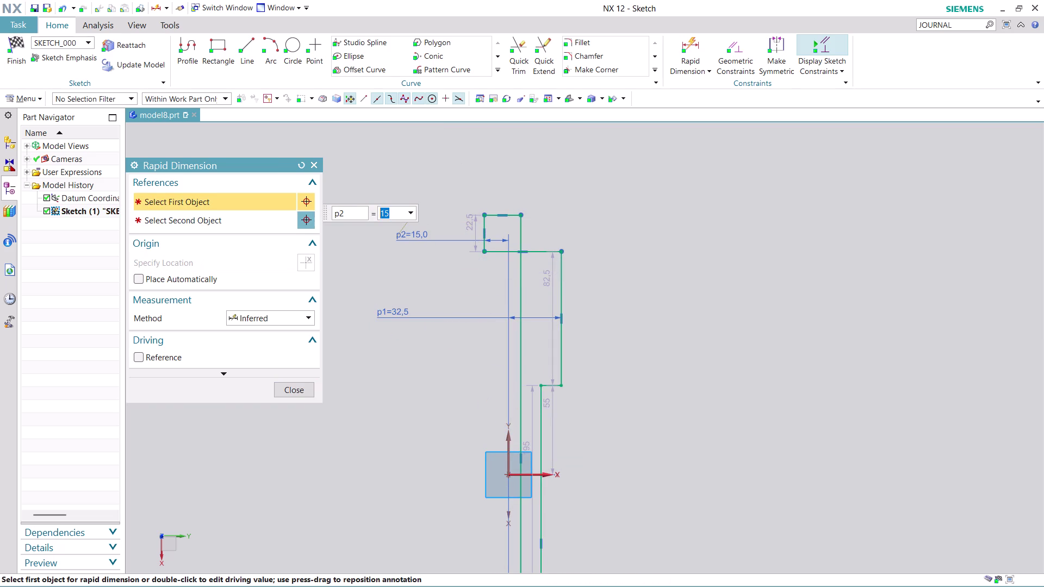
text(44)
key(slash)
key(2)
key(Return)
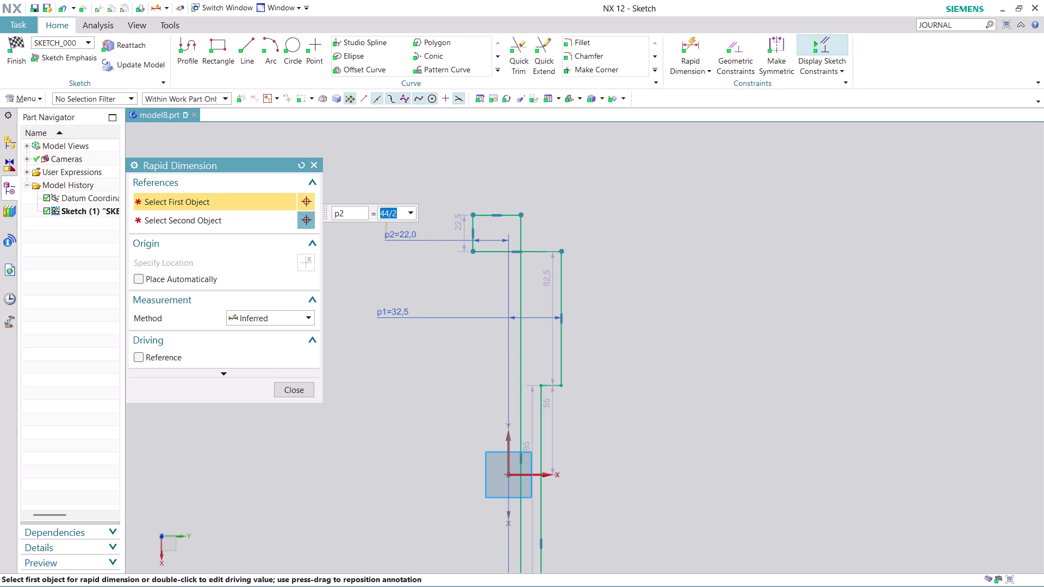
Zoom to review the sketch, then undo the recent dimensioning twice.
scroll(down, 3)
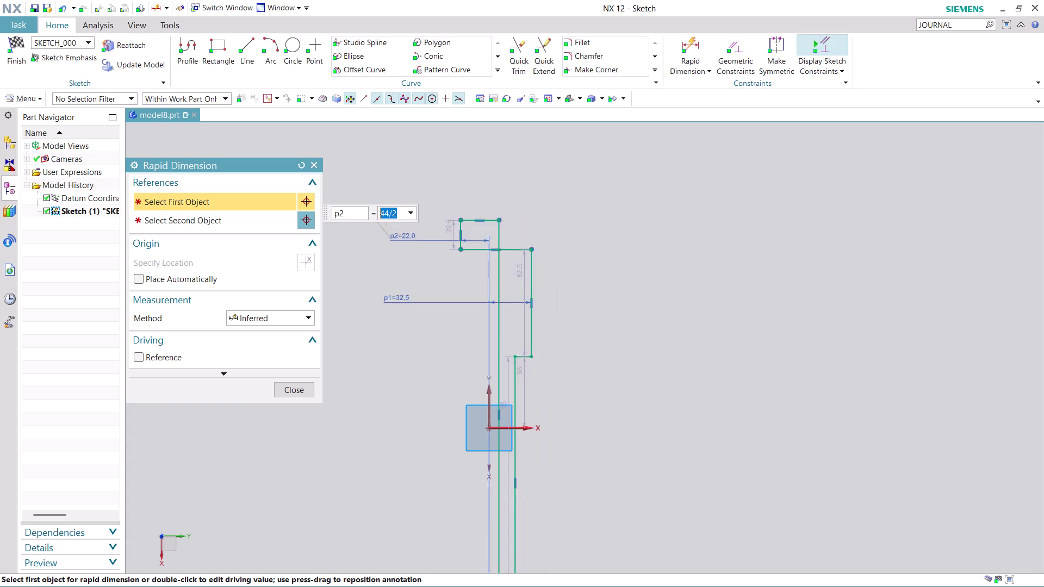
scroll(down, 3)
scroll(up, 3)
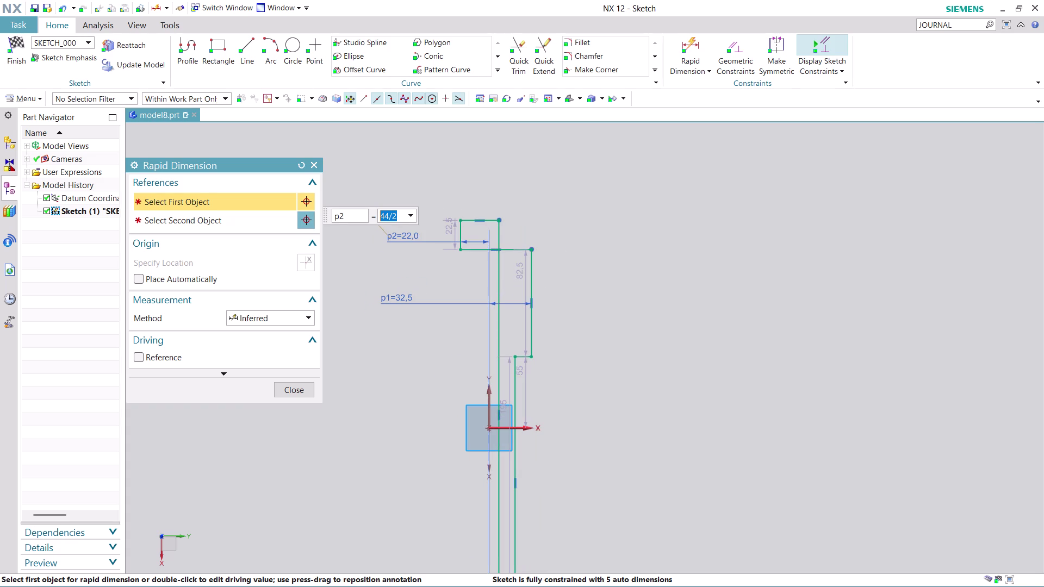
key(ctrl+z)
key(ctrl+z)
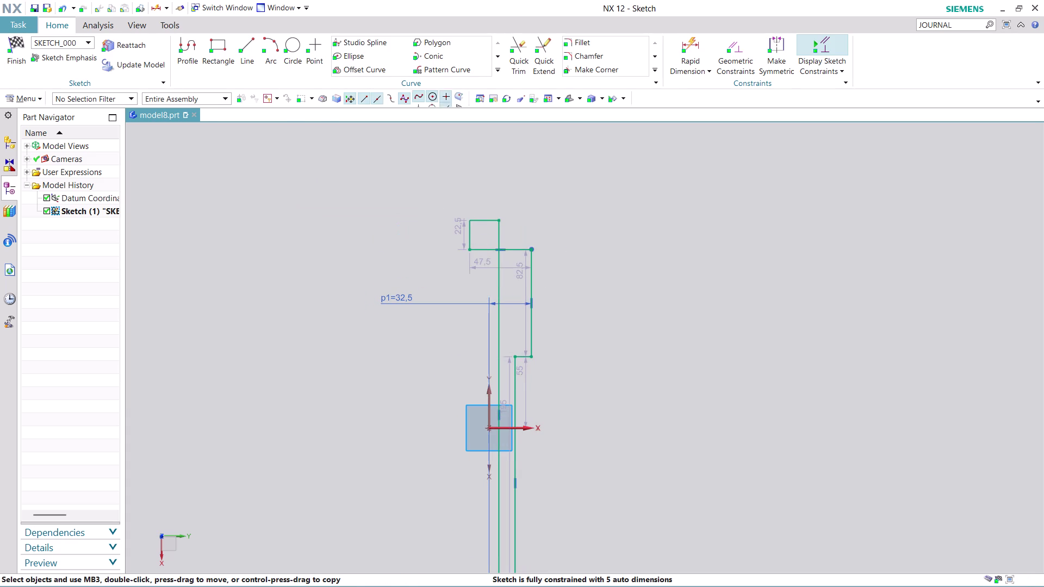
Undo once more, then re-create p2 from the top boss edge to the vertical axis as 44/2.
key(ctrl+z)
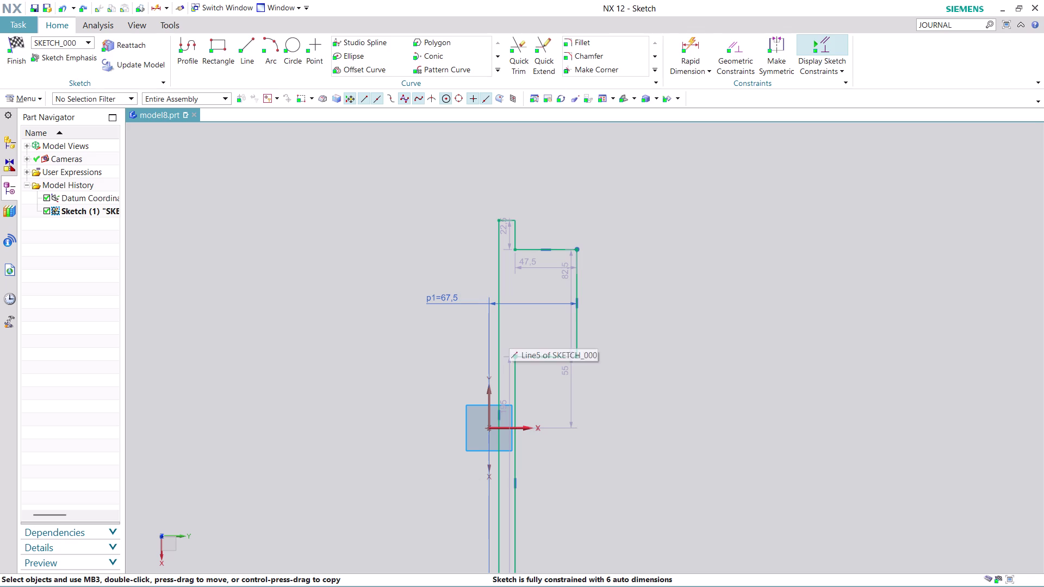
click(693, 45)
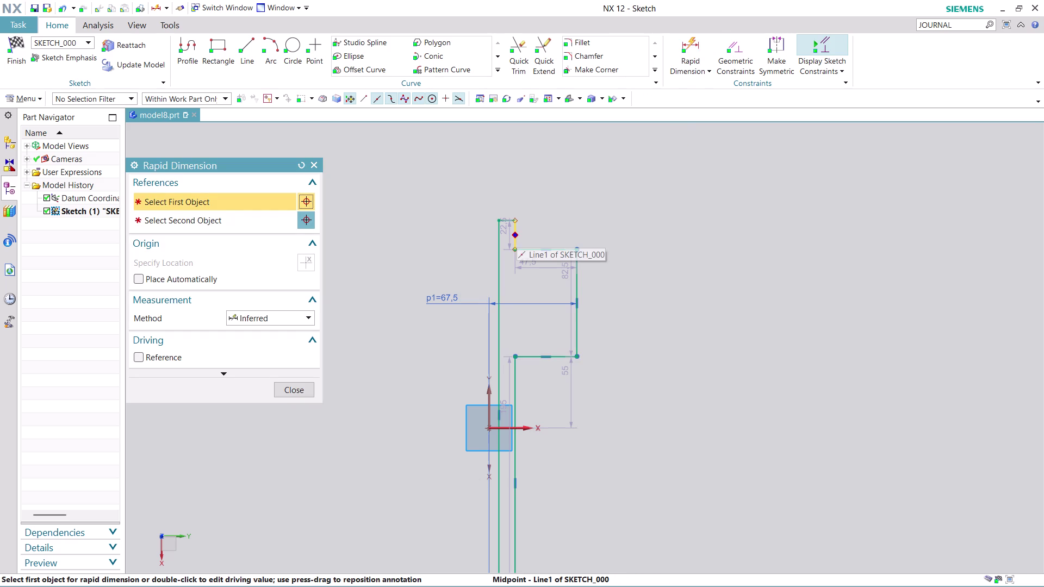
scroll(up, 3)
click(515, 210)
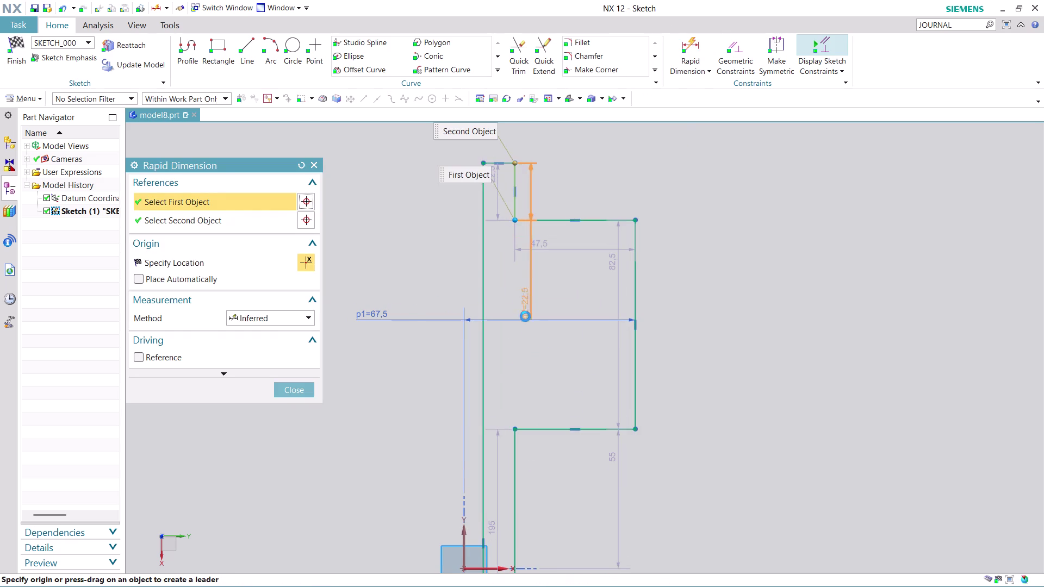
scroll(down, 3)
scroll(up, 3)
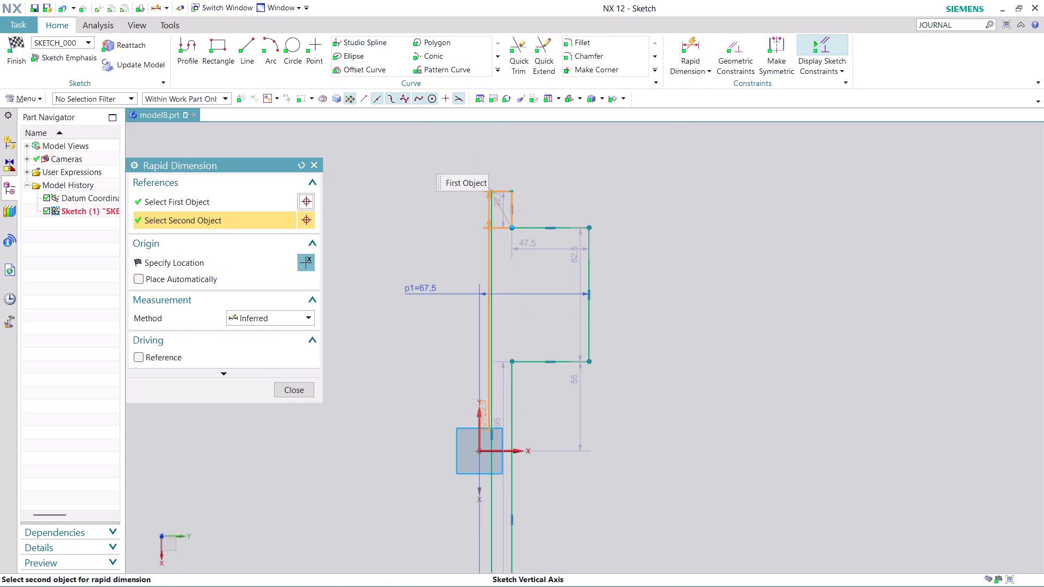
click(480, 419)
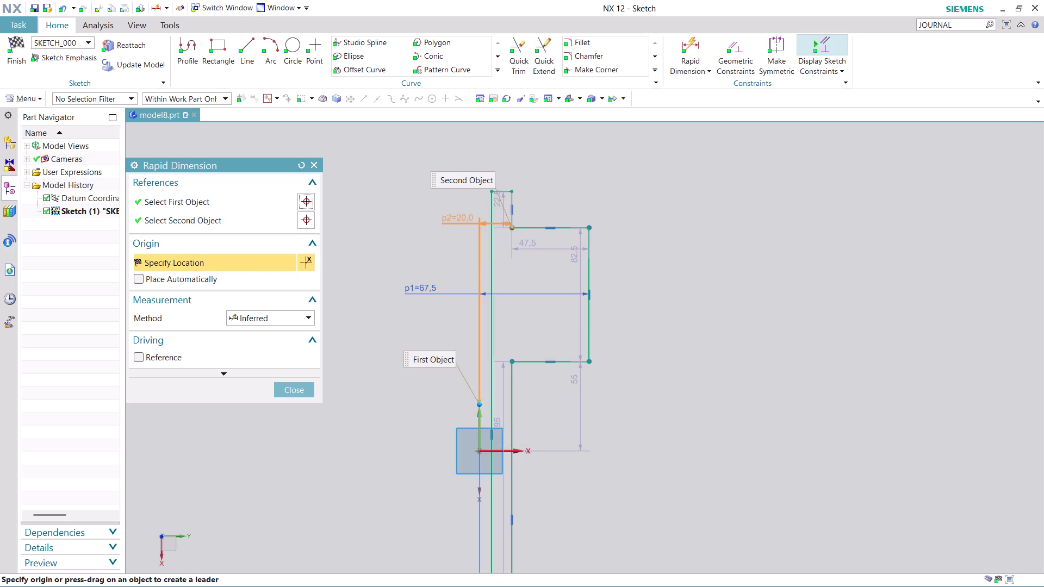
click(436, 242)
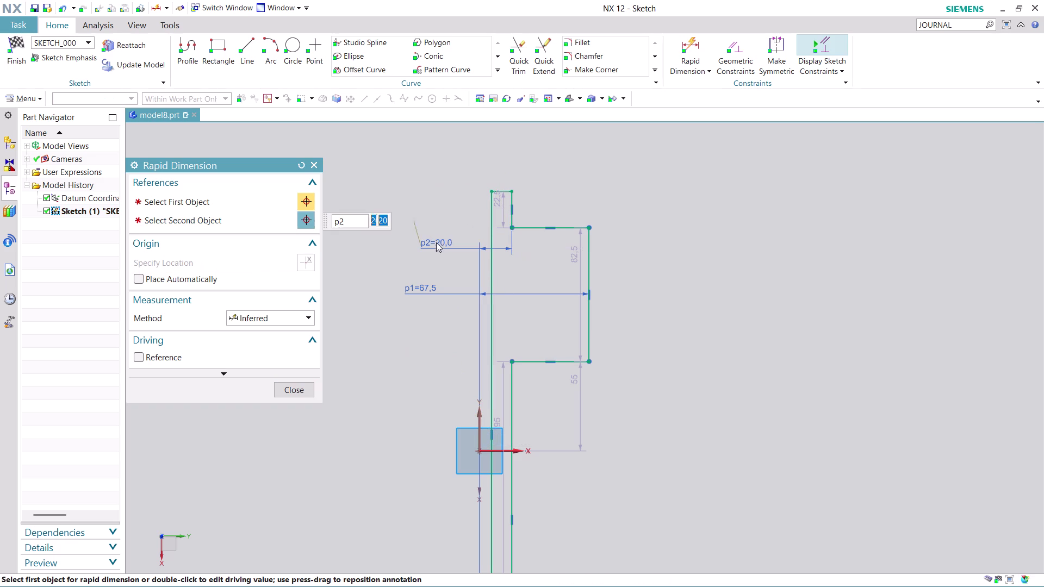
text(44)
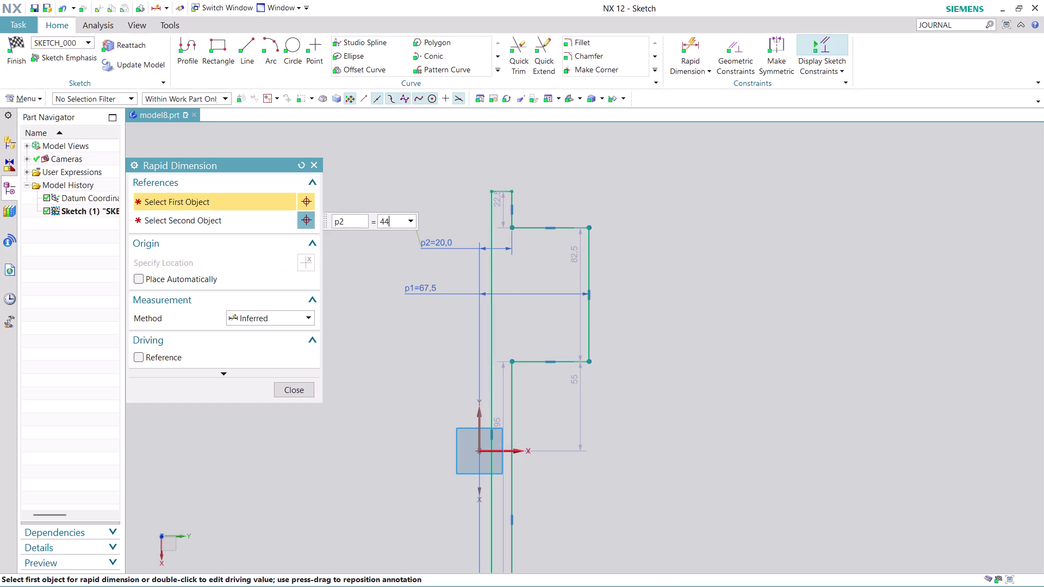
text(/2)
key(Return)
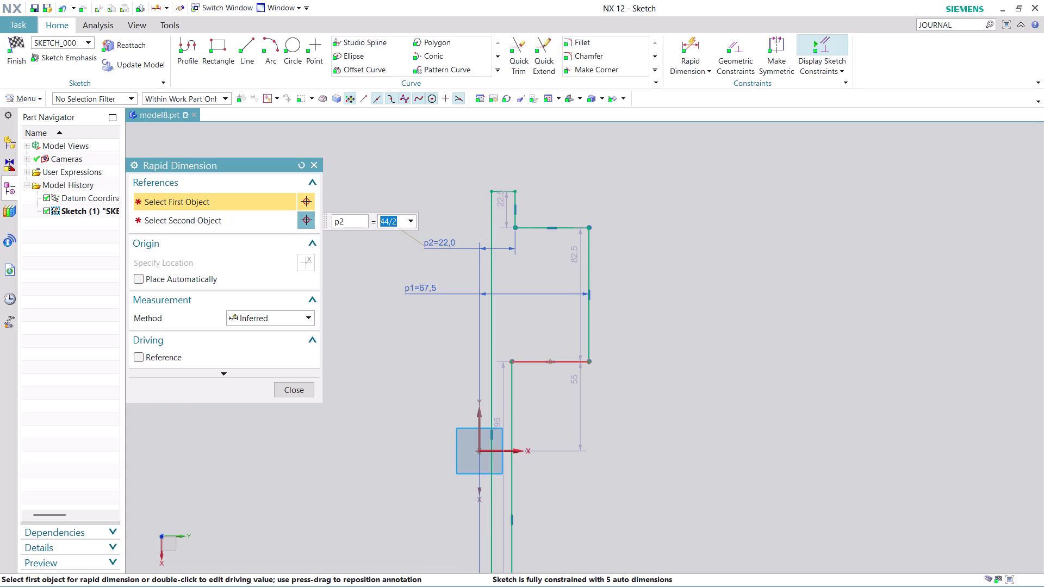
double_click(424, 296)
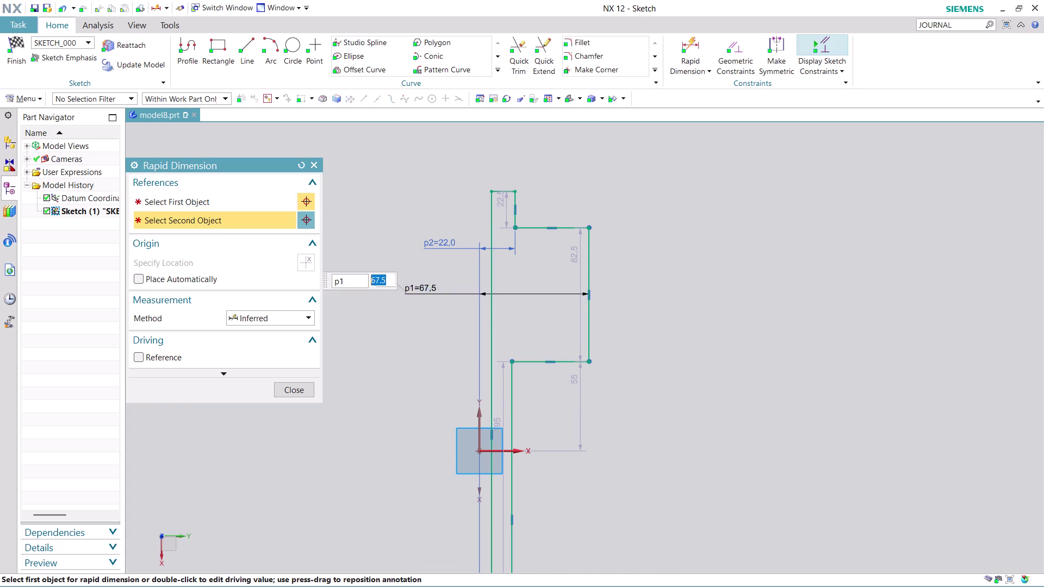
Enter 65/2 for p1 so it reads 32.5 mm, then zoom to check the outline.
text(65)
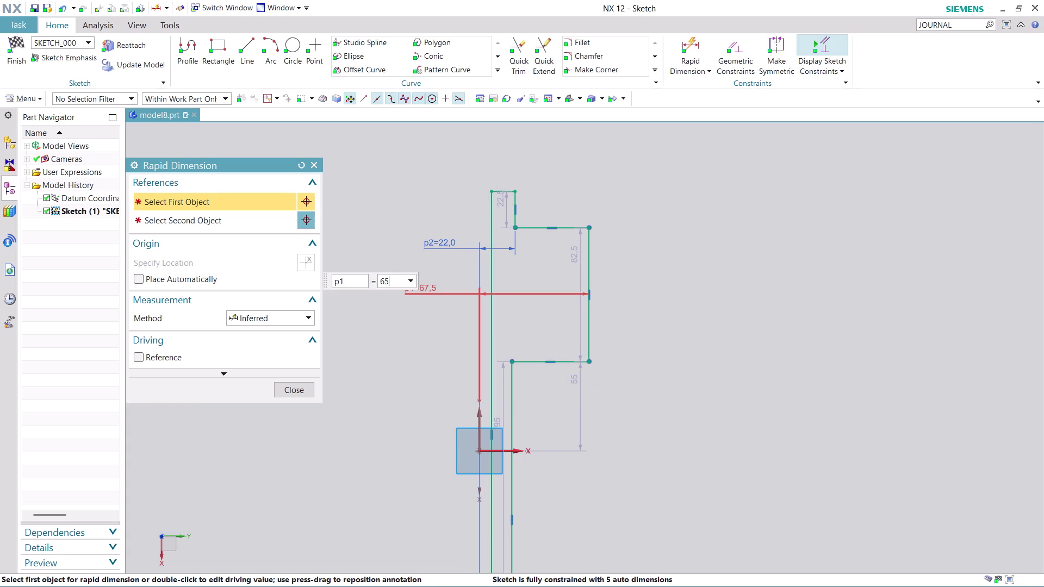
key(slash)
key(2)
key(Return)
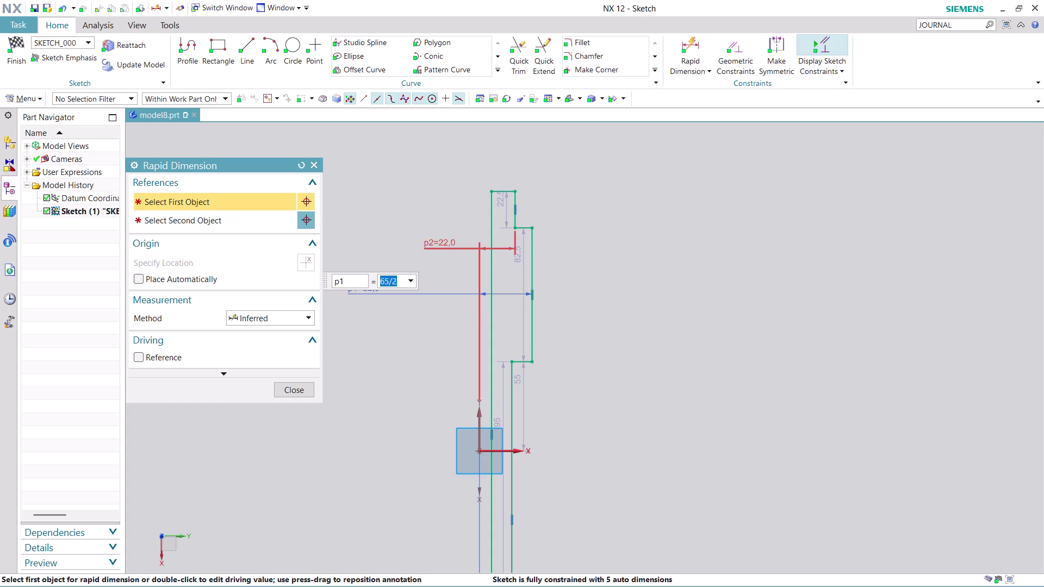
scroll(up, 3)
scroll(down, 3)
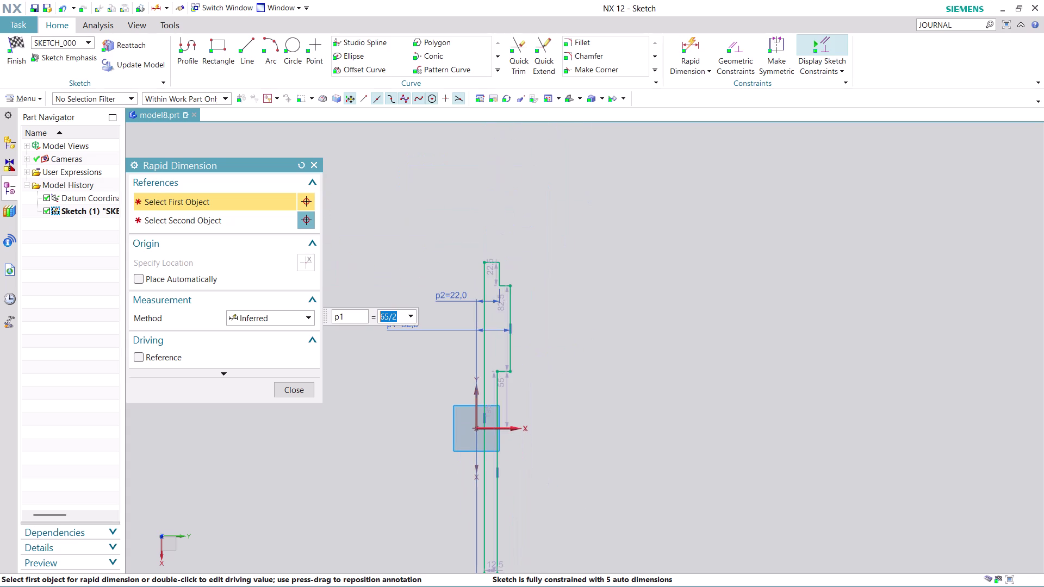
scroll(down, 3)
scroll(up, 3)
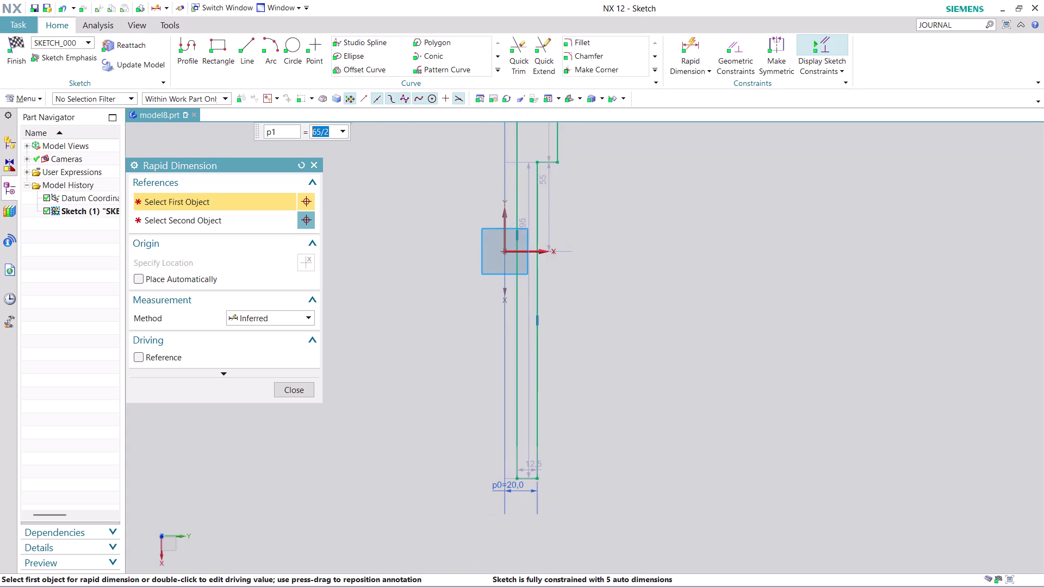
scroll(down, 3)
scroll(up, 3)
scroll(down, 3)
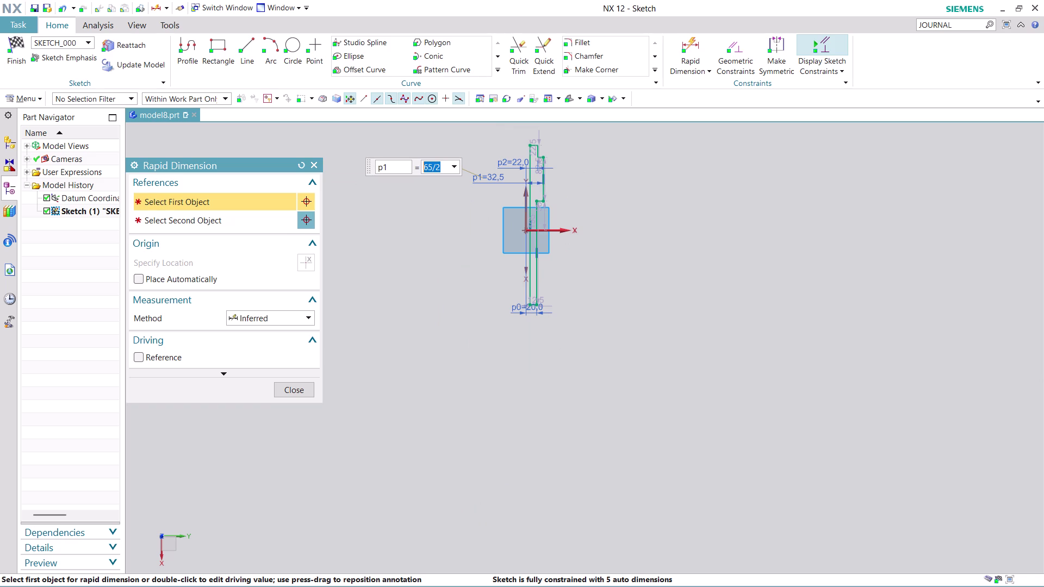
scroll(down, 3)
scroll(up, 3)
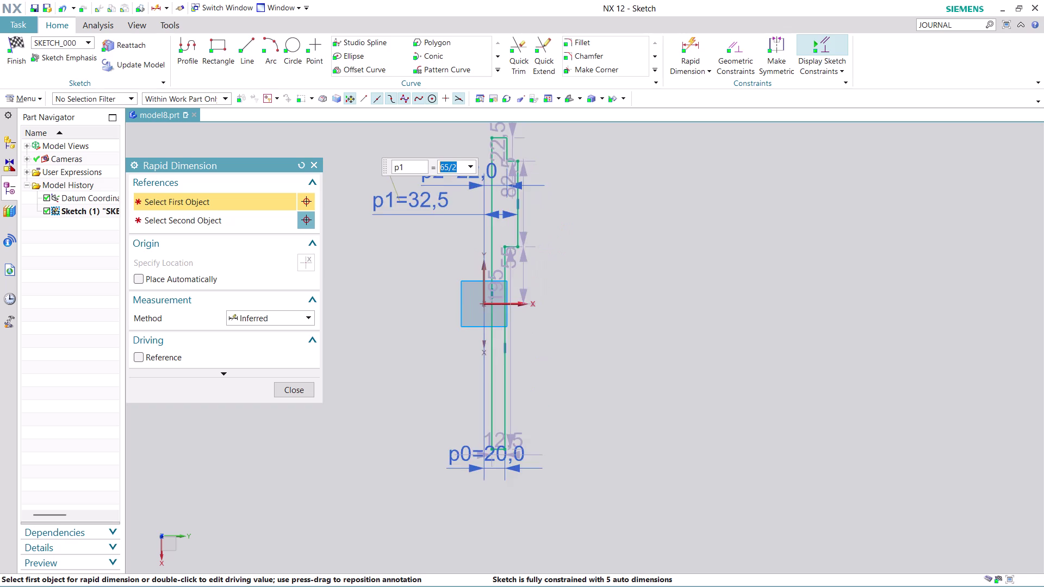
scroll(up, 3)
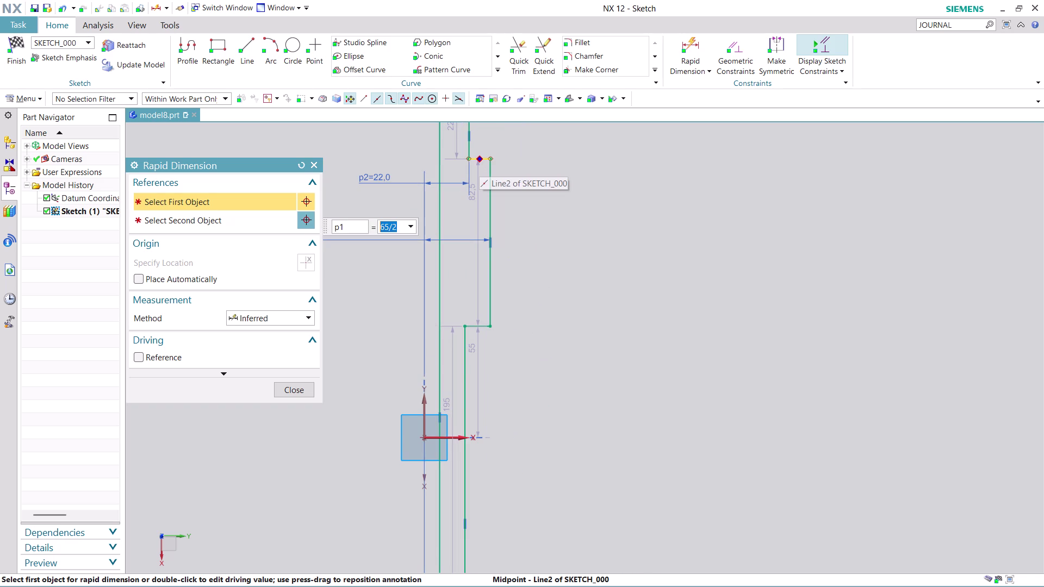
scroll(up, 3)
Dimension the shaft from the shoulder line to its bottom end as 164.
click(489, 154)
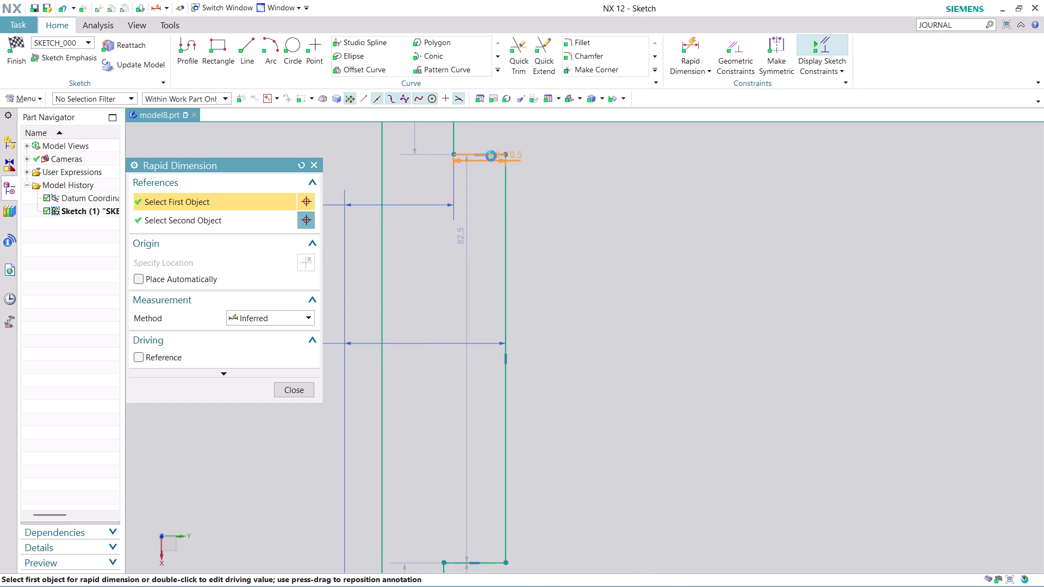
scroll(down, 3)
scroll(up, 3)
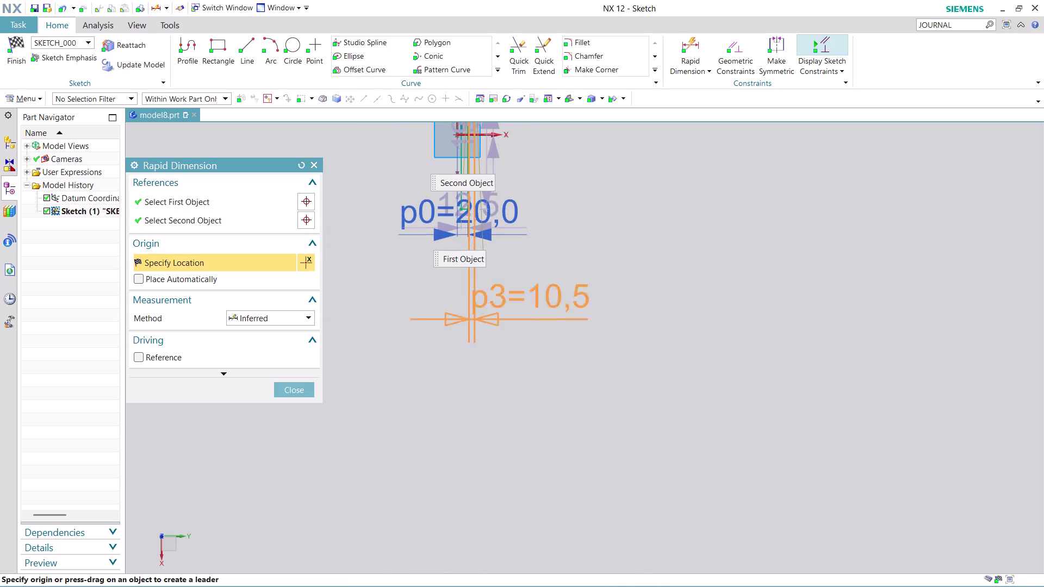
scroll(up, 3)
scroll(down, 3)
middle_drag(527, 186, 507, 377)
scroll(up, 3)
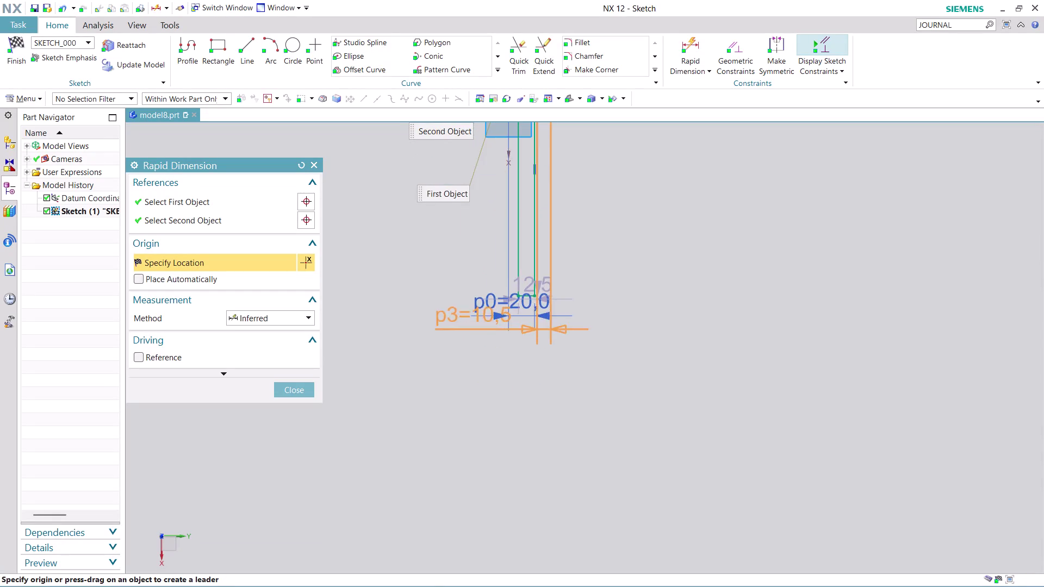
scroll(up, 3)
scroll(up, 3)
scroll(down, 3)
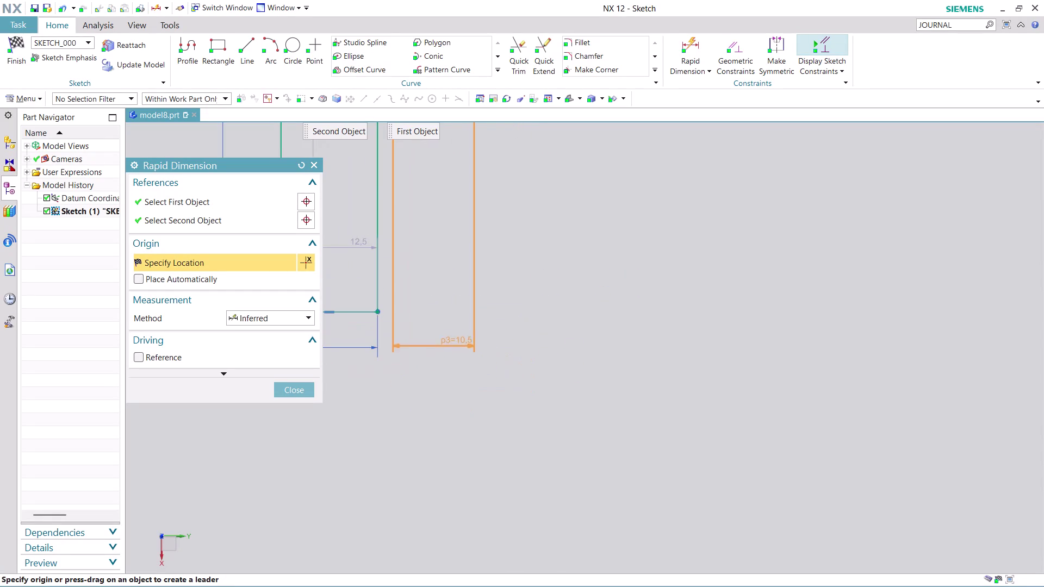
scroll(down, 3)
scroll(up, 3)
middle_drag(478, 346, 611, 344)
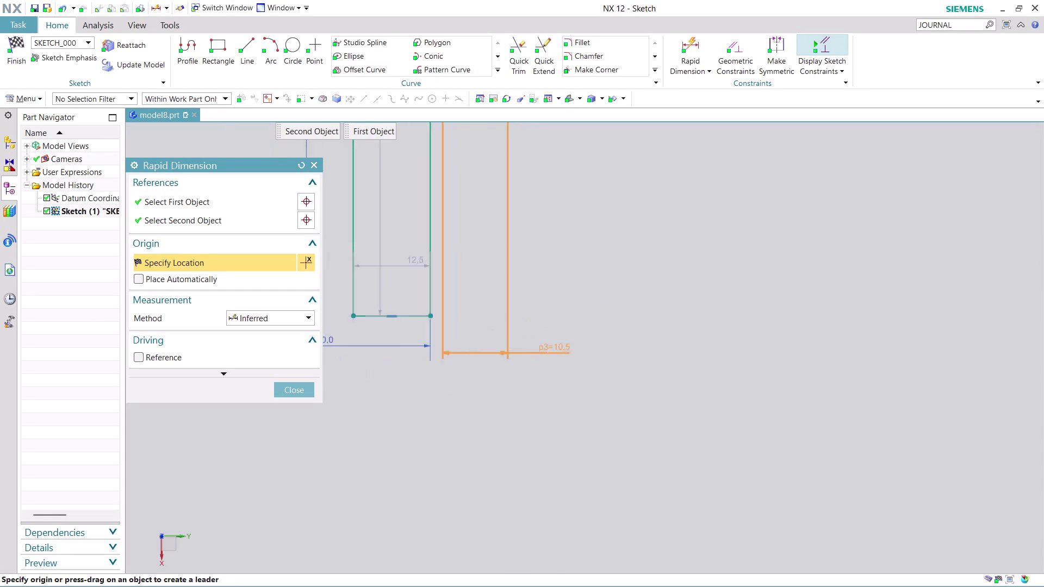
middle_drag(611, 344, 690, 349)
click(550, 318)
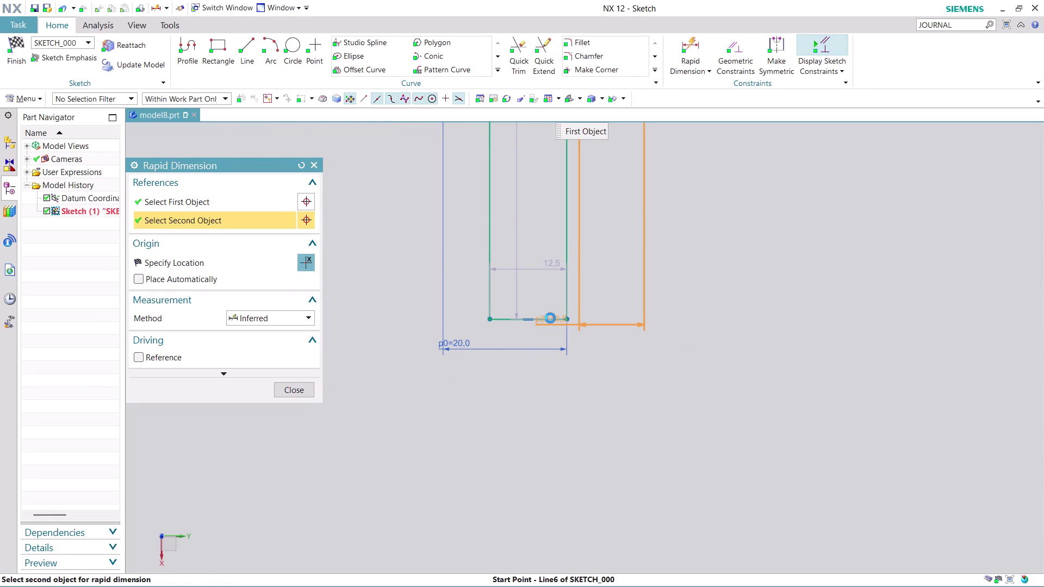
scroll(down, 3)
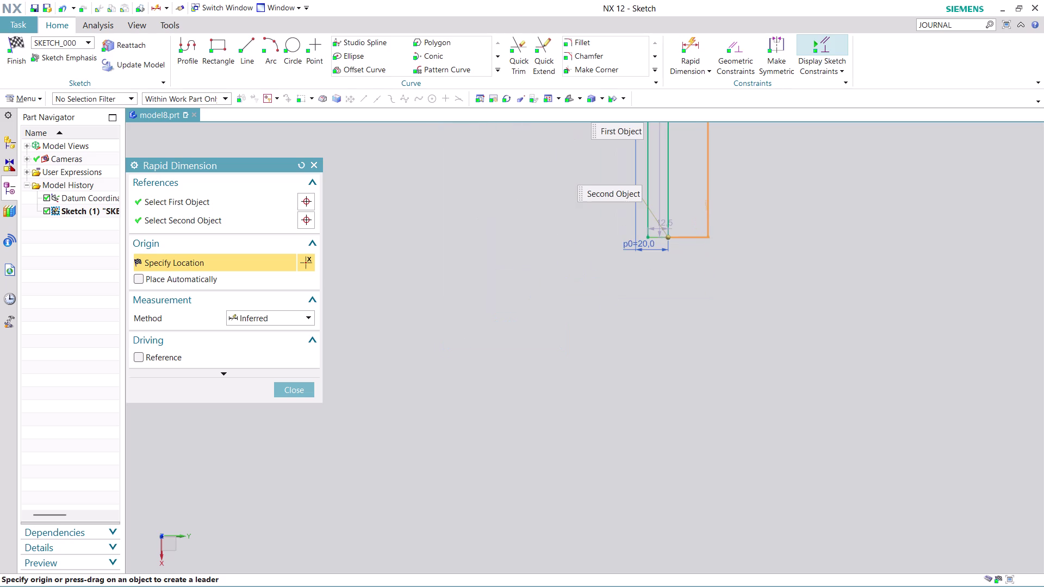
middle_drag(705, 204, 630, 498)
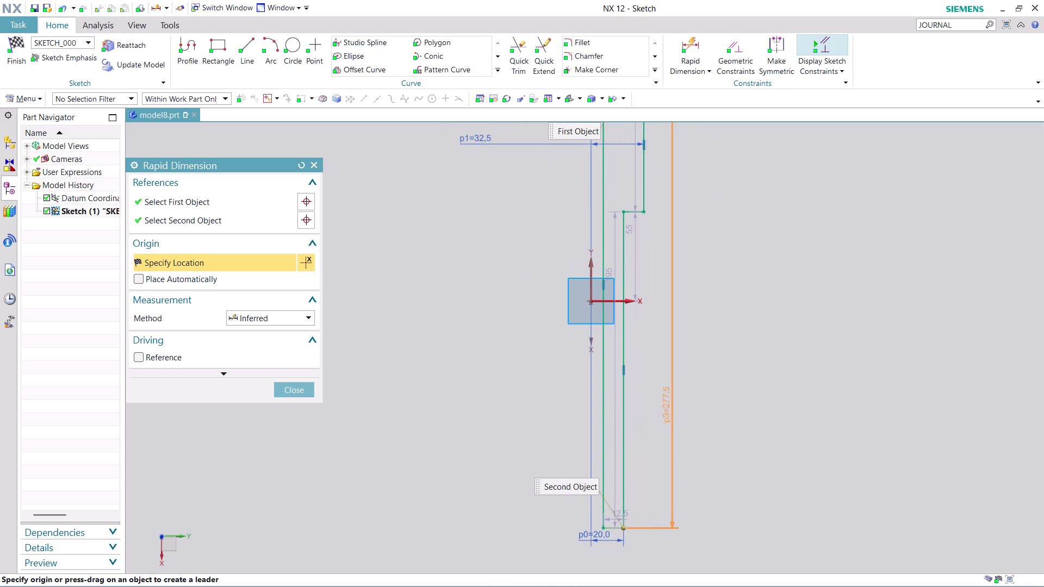
click(713, 251)
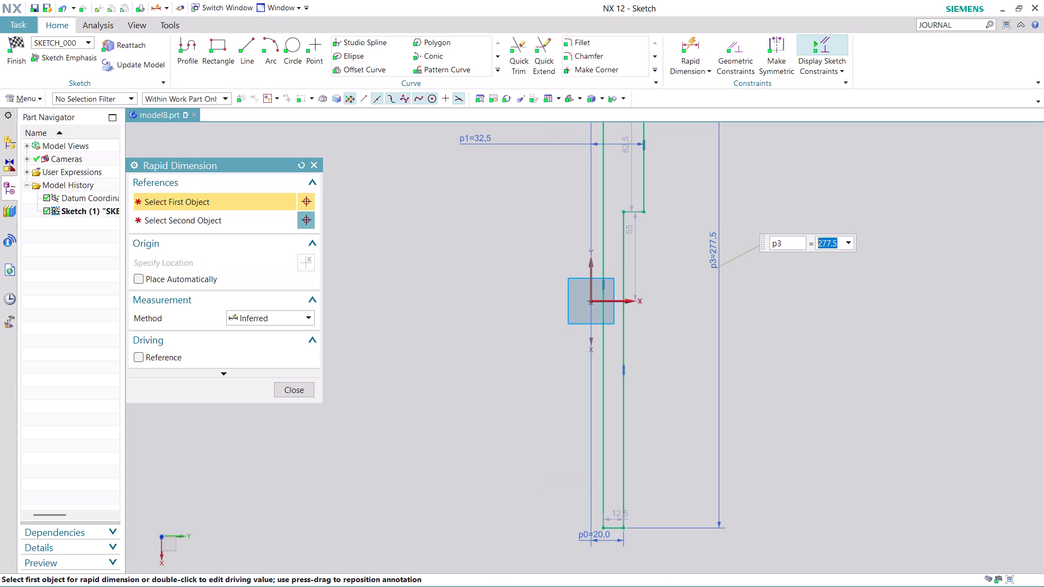
text(164)
key(Return)
Dimension the top boss height as 10 and close the dimension dialog.
scroll(down, 3)
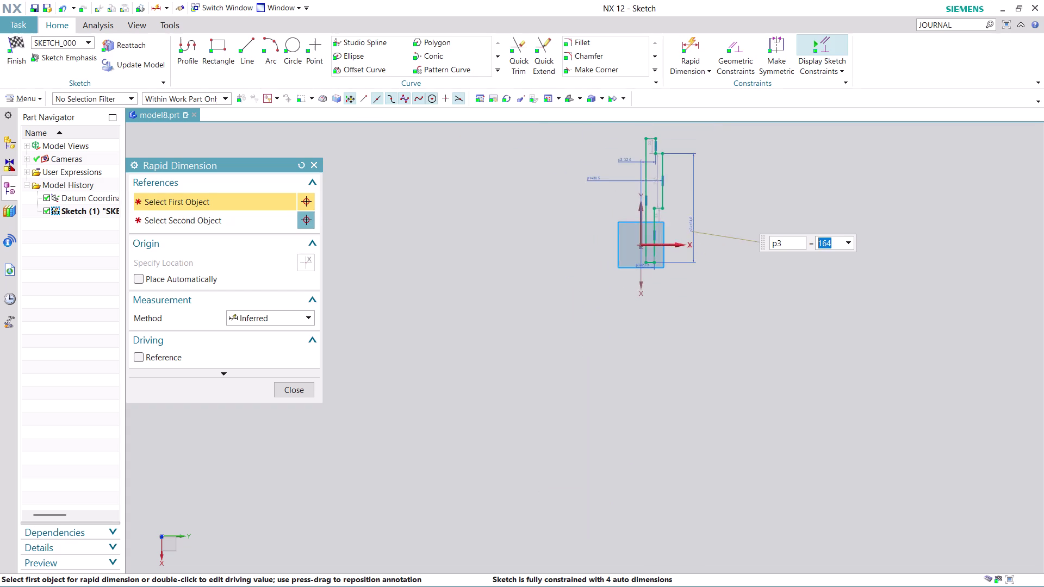
scroll(up, 3)
scroll(up, 3)
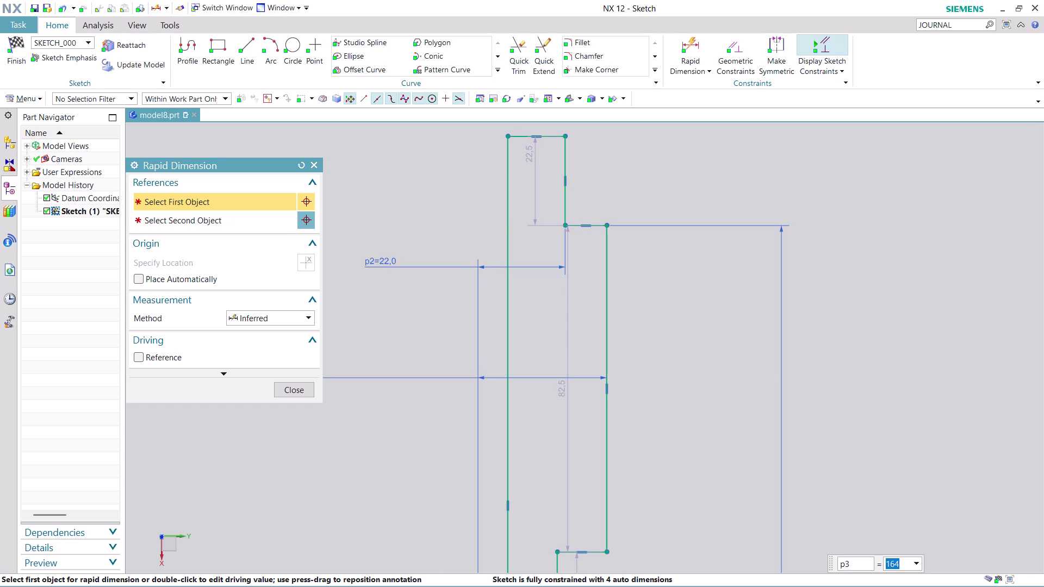
scroll(up, 3)
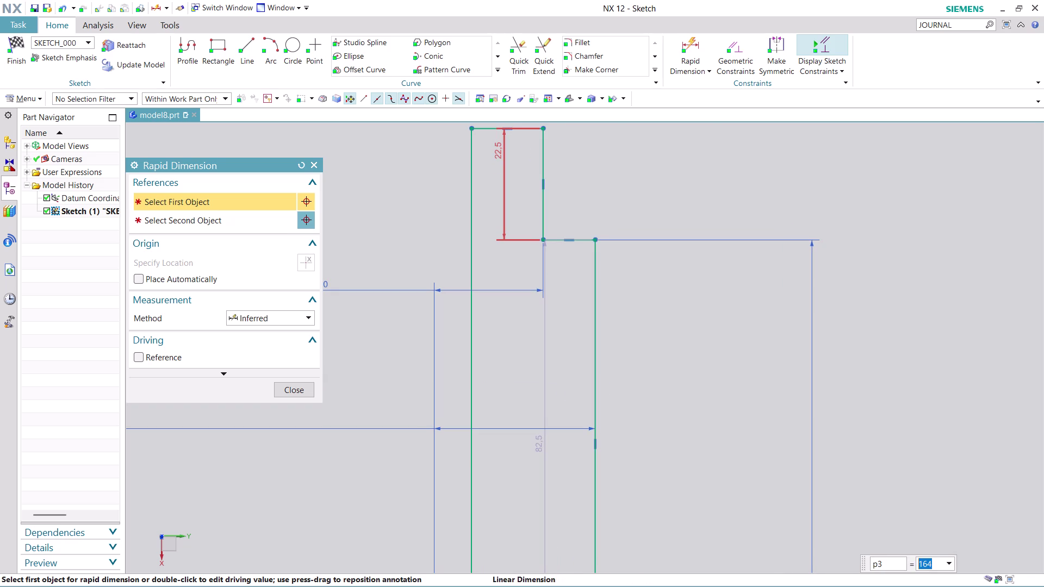
drag(500, 166, 702, 190)
double_click(704, 188)
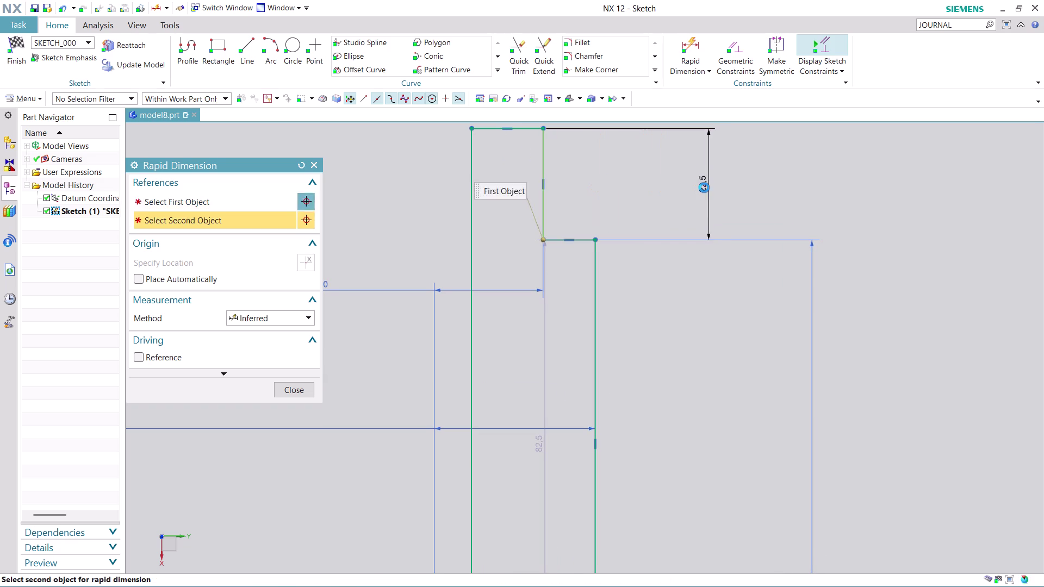
text(10)
key(Return)
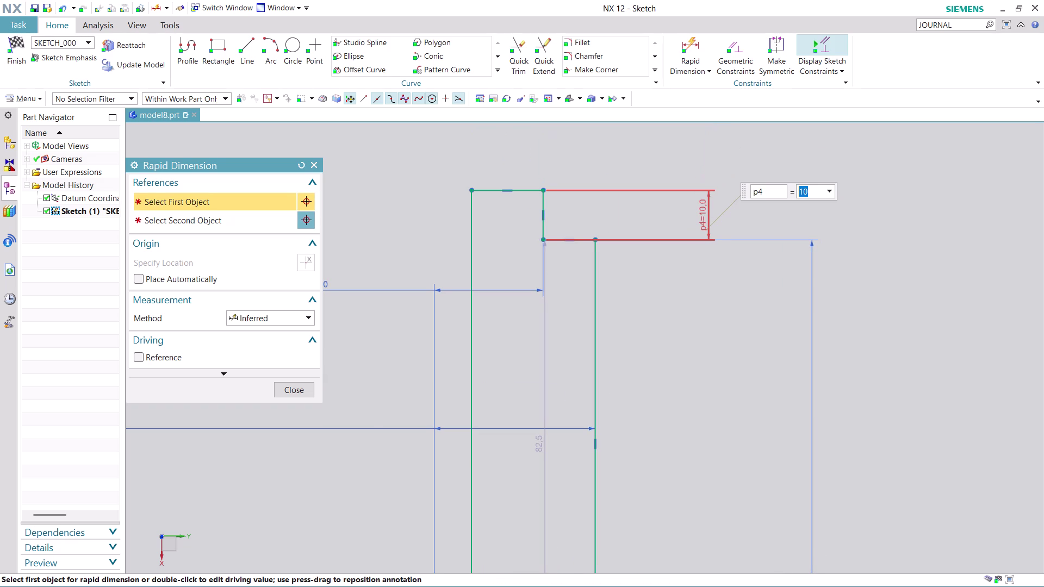
click(297, 391)
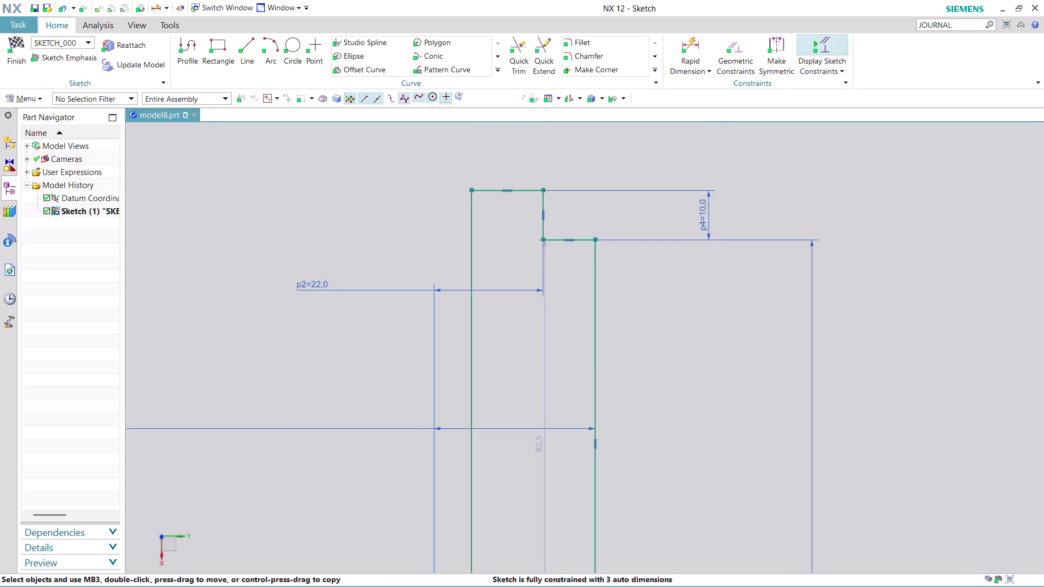
Move the 82.5 collar dimension aside and change it to a driving 70.
scroll(down, 3)
scroll(up, 3)
scroll(down, 3)
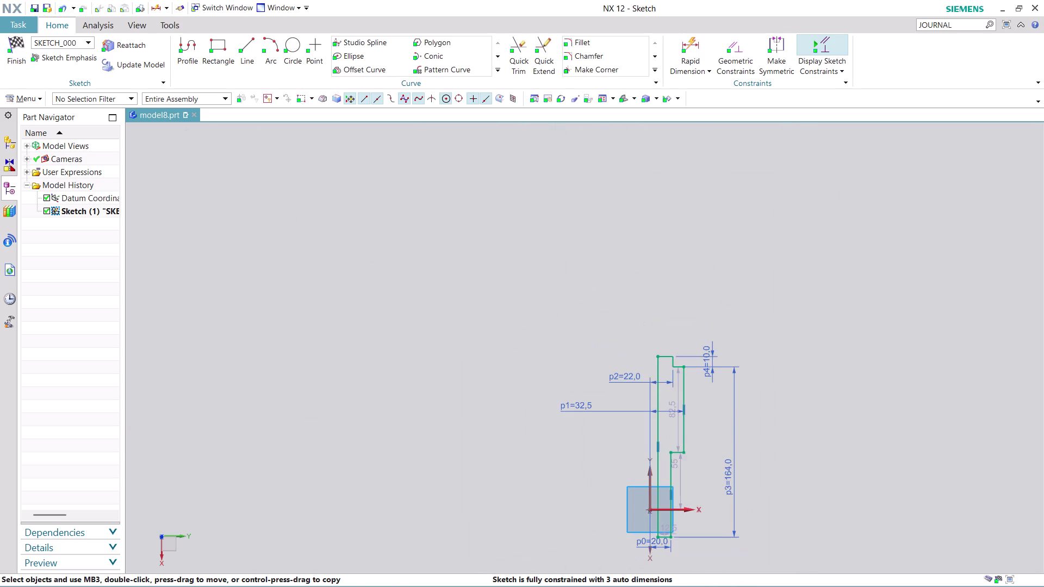
middle_drag(688, 448, 622, 299)
scroll(up, 3)
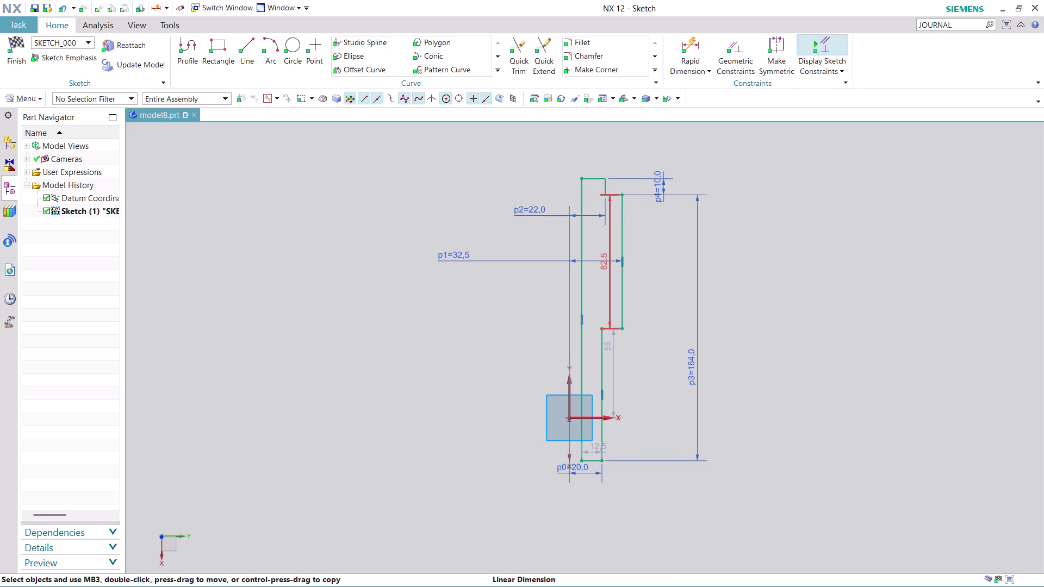
drag(609, 276, 667, 272)
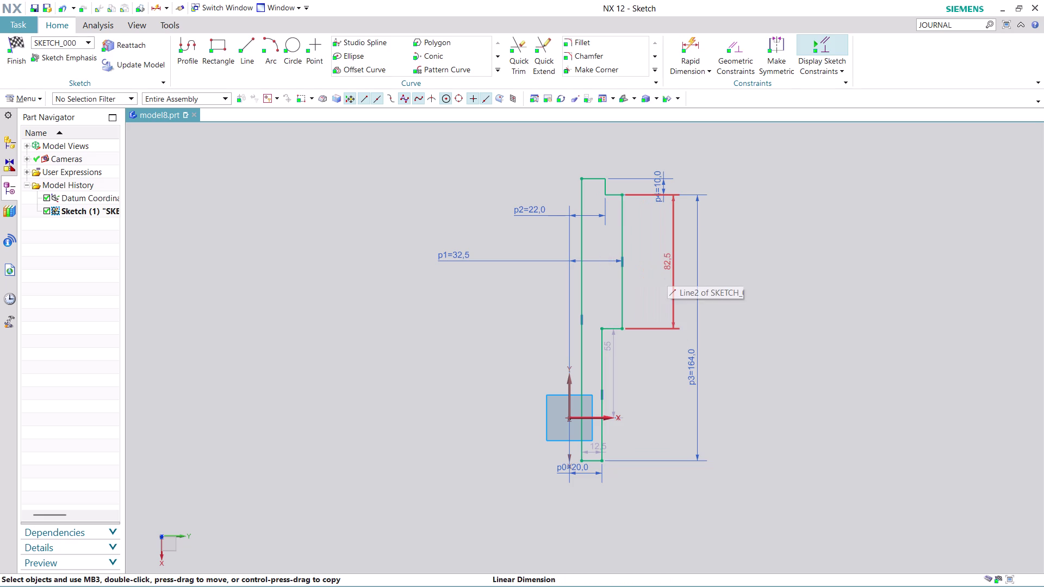
double_click(667, 267)
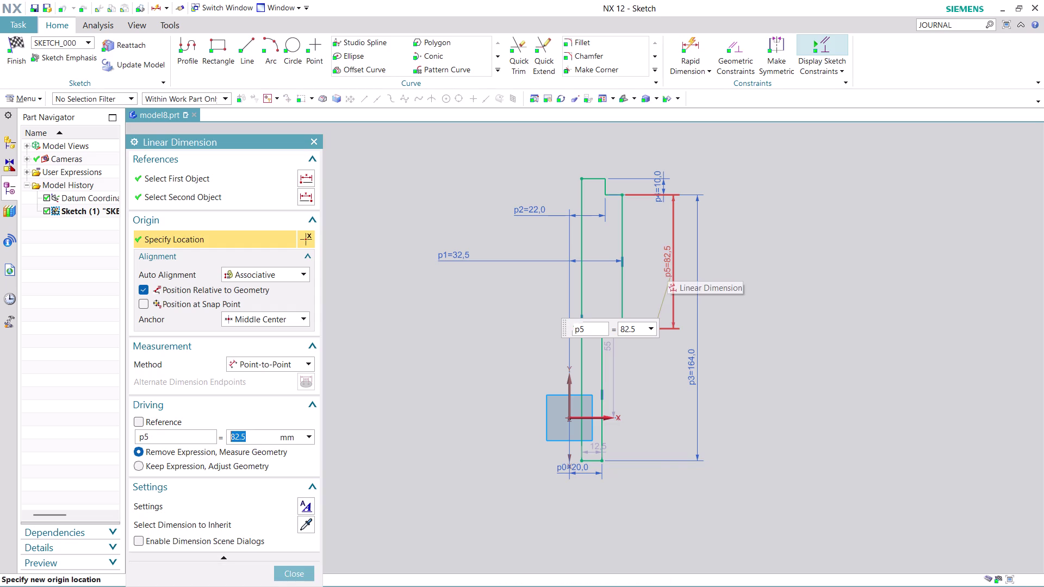
text(70)
key(Return)
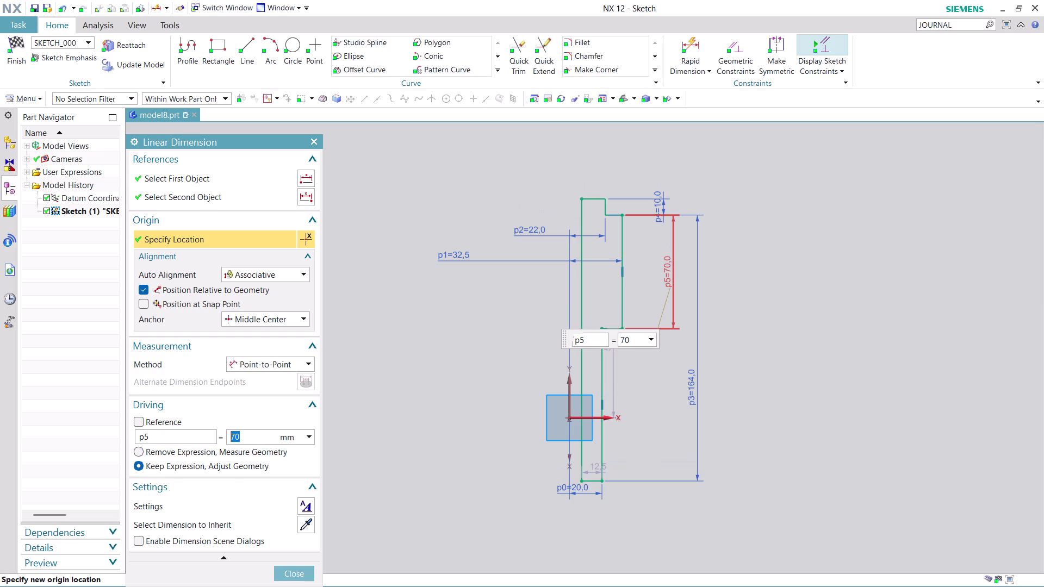
click(309, 573)
scroll(down, 3)
scroll(up, 3)
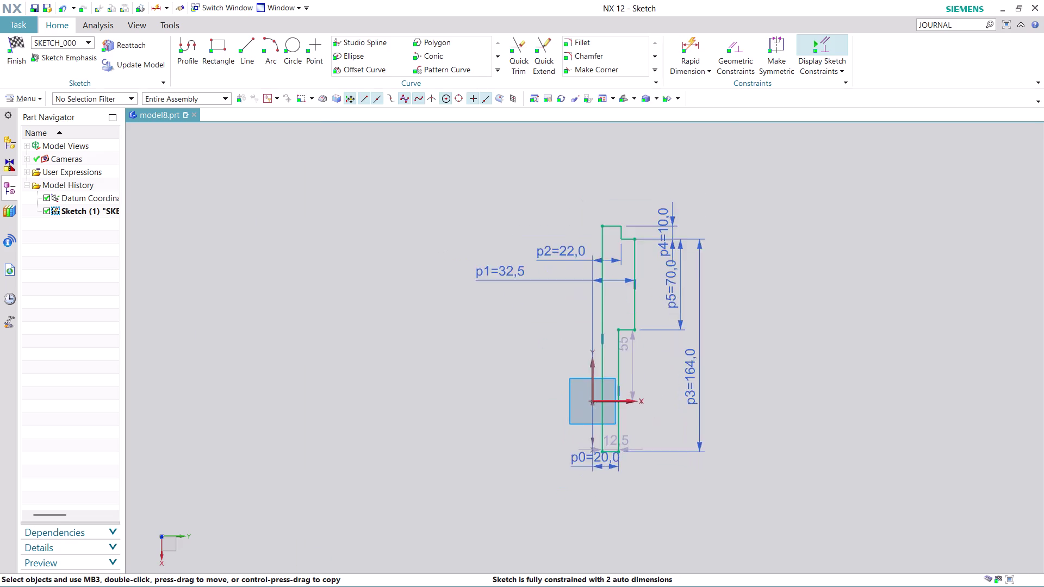
Constrain the profile's bottom line (Line6) to pass through the sketch origin.
scroll(up, 3)
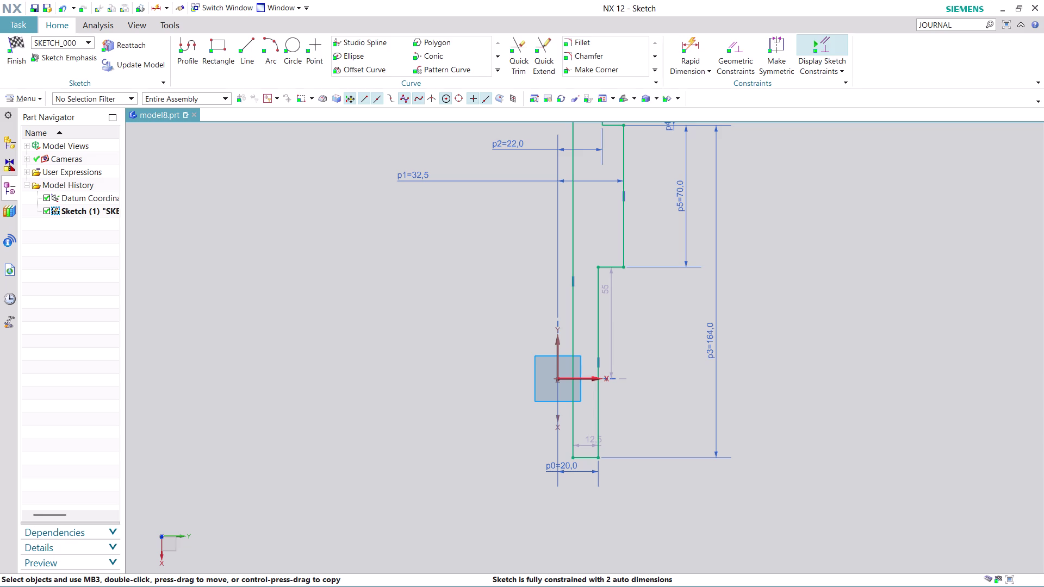
scroll(down, 3)
scroll(up, 3)
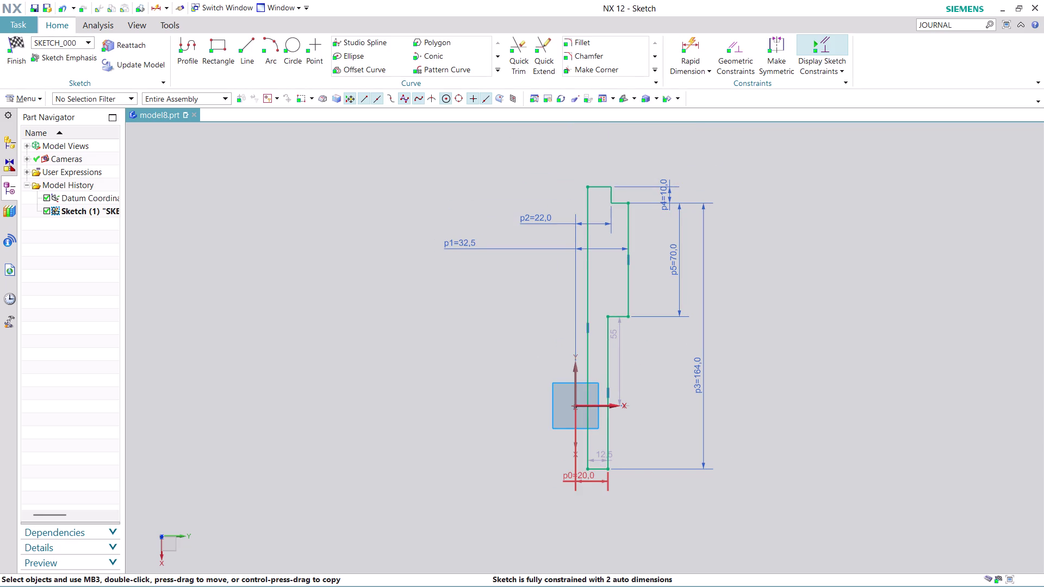
scroll(up, 3)
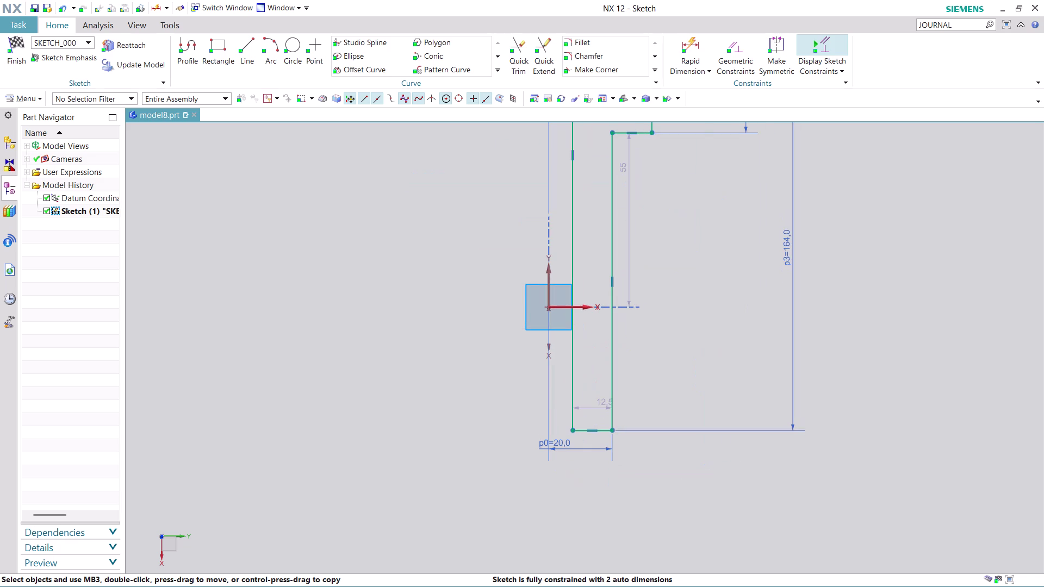
scroll(up, 3)
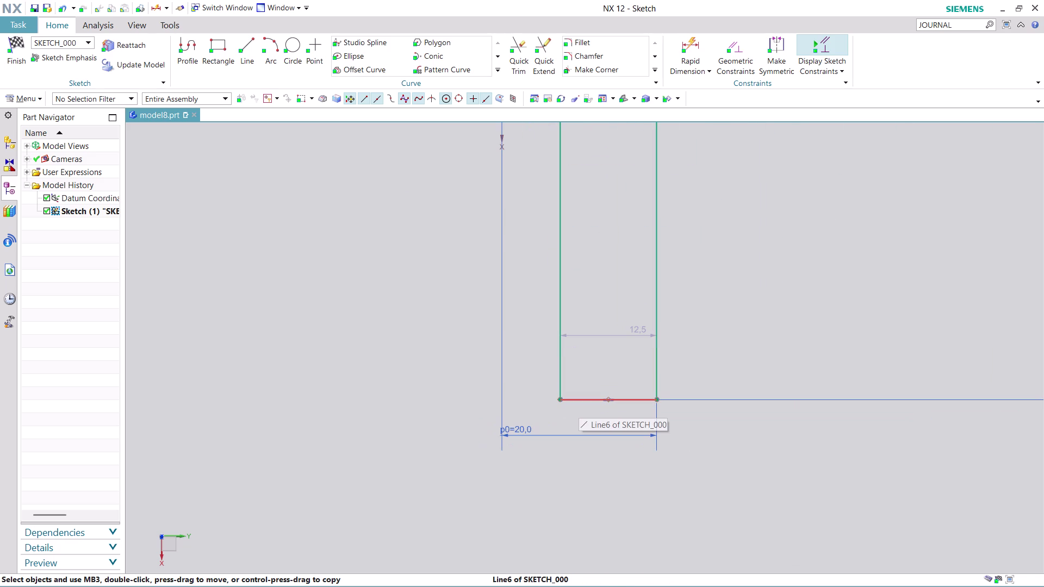
click(579, 404)
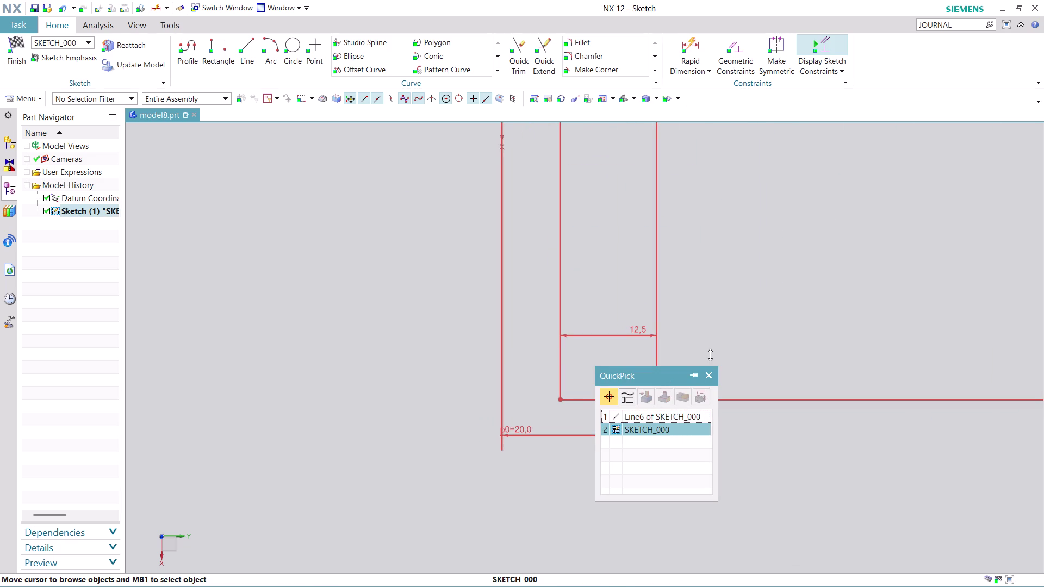
click(668, 418)
scroll(down, 3)
scroll(up, 3)
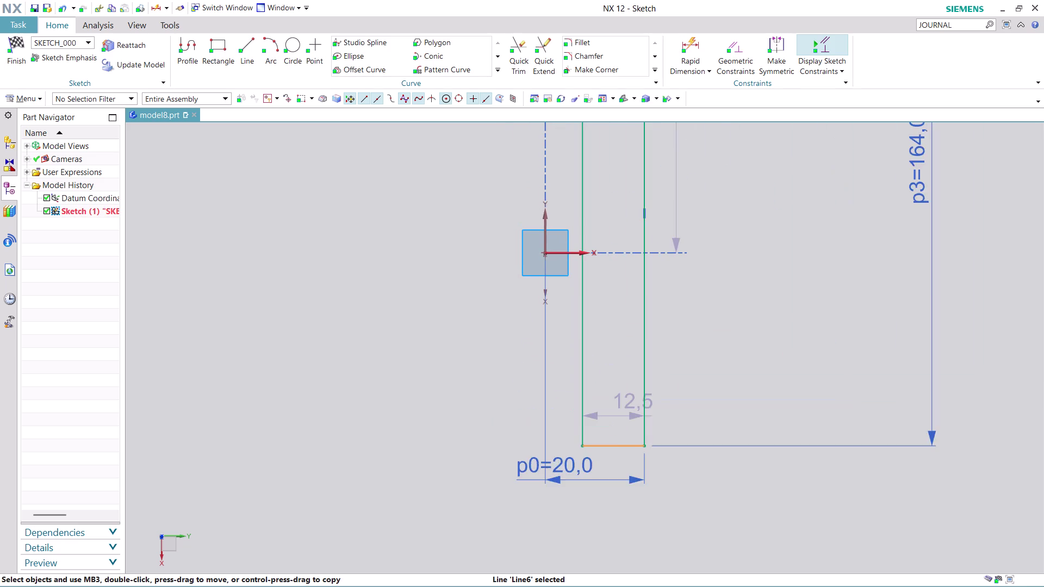
click(545, 253)
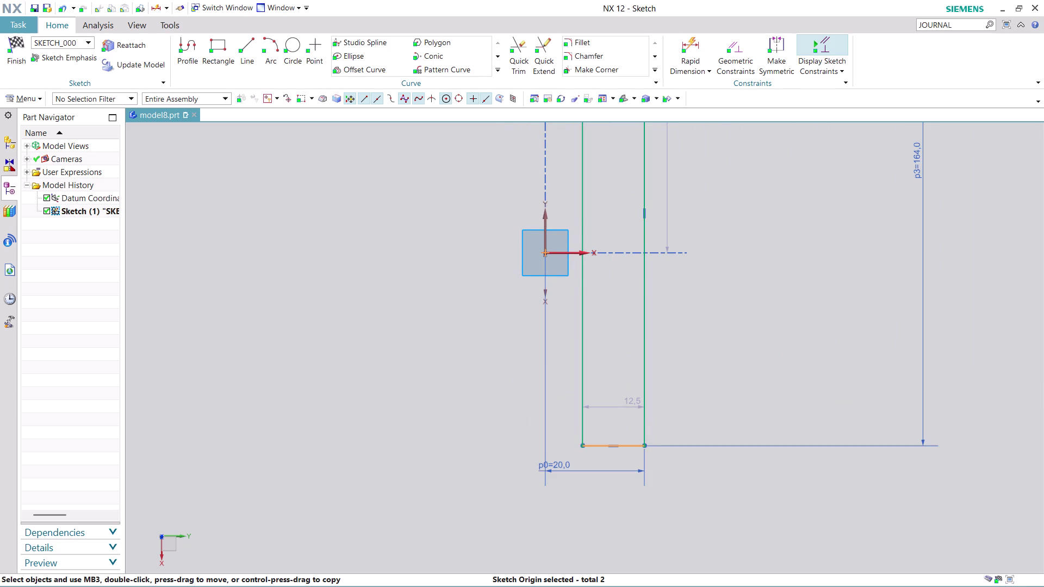
click(602, 236)
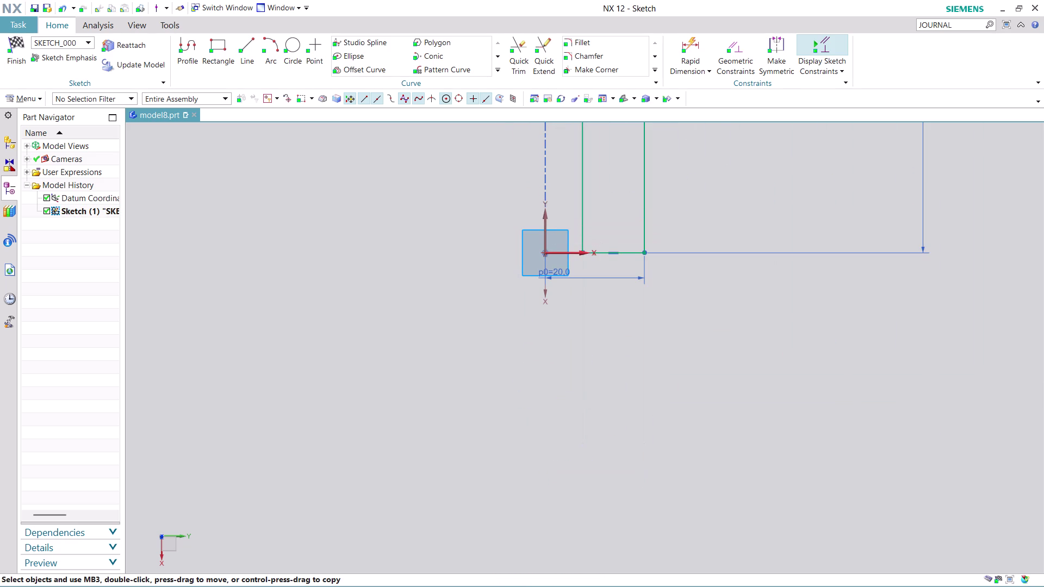
scroll(up, 3)
scroll(down, 3)
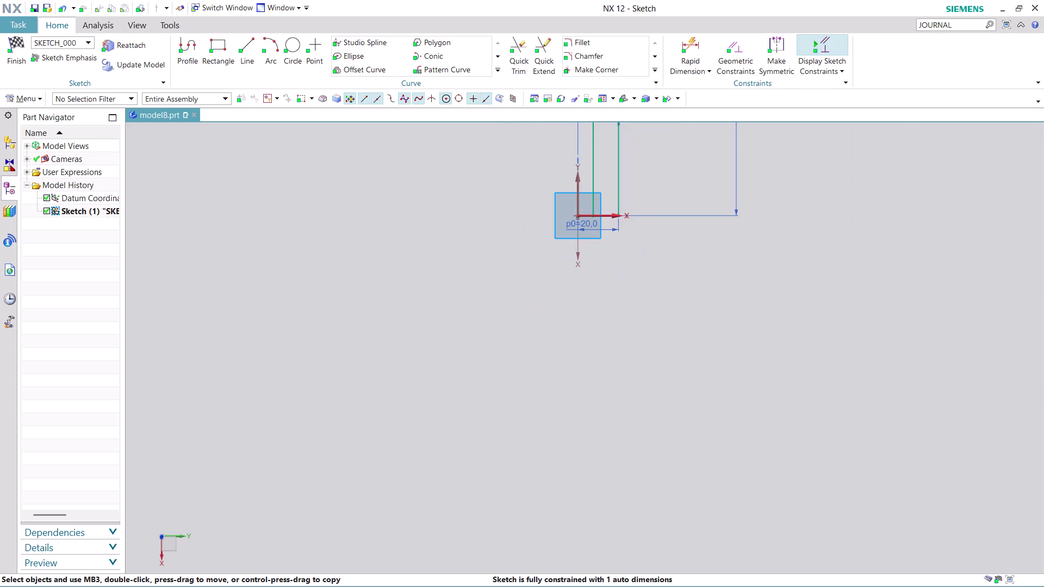
middle_drag(664, 187, 591, 455)
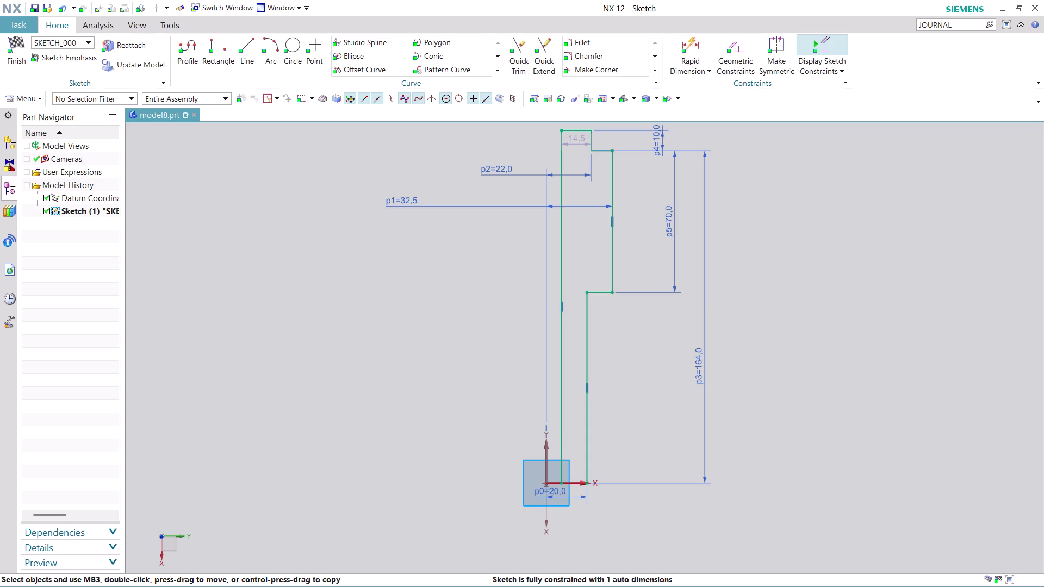
Change the 14.5 top width dimension to 22/2 and finish the sketch.
double_click(578, 143)
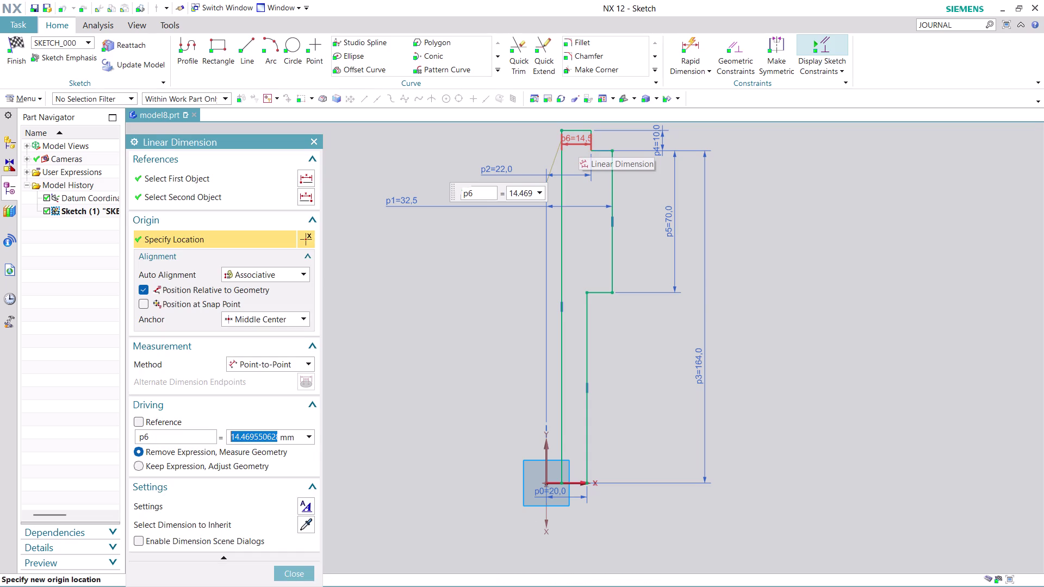
text(22)
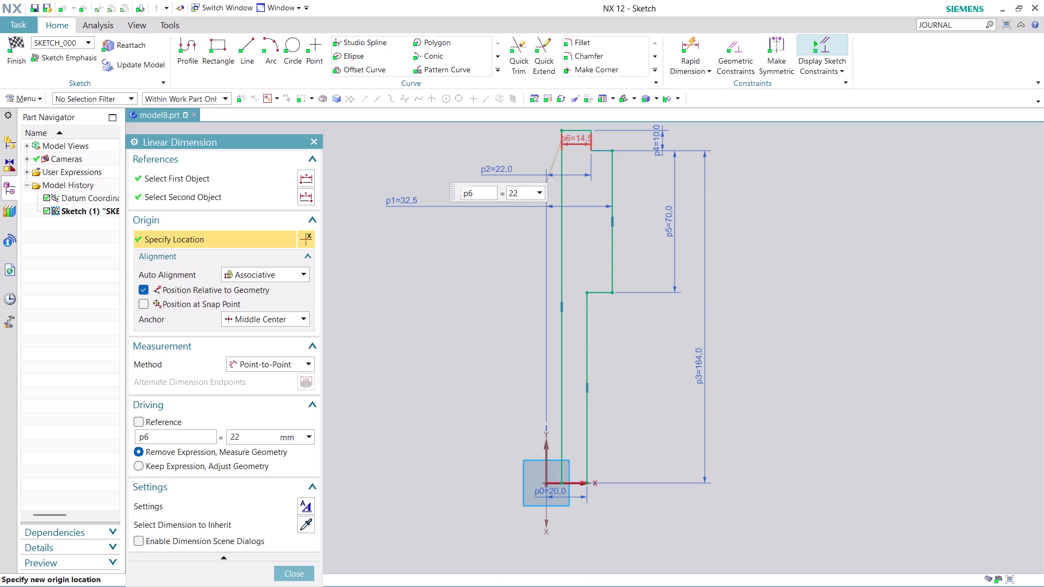
text(/2)
key(Return)
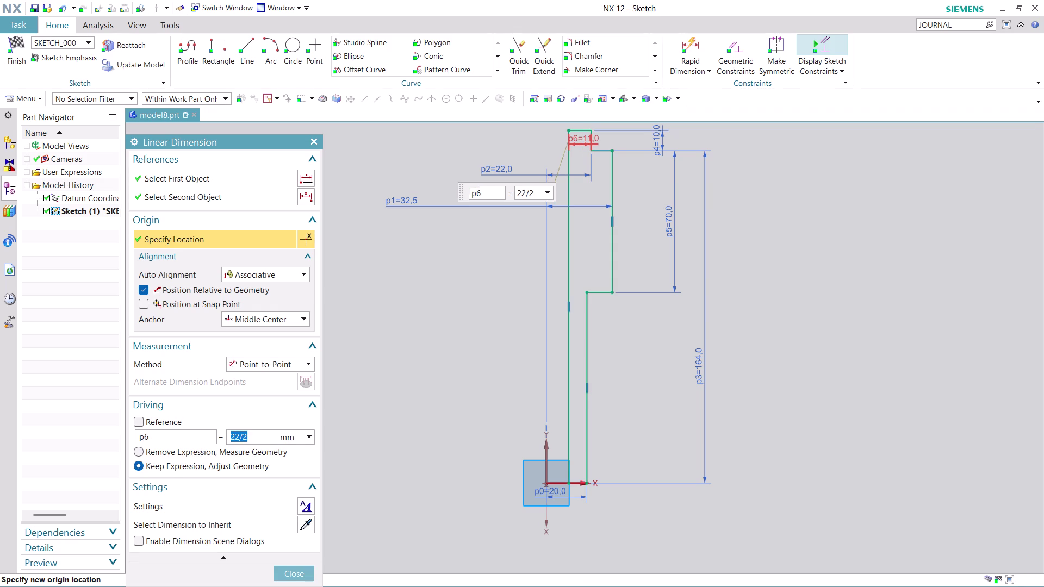
click(303, 576)
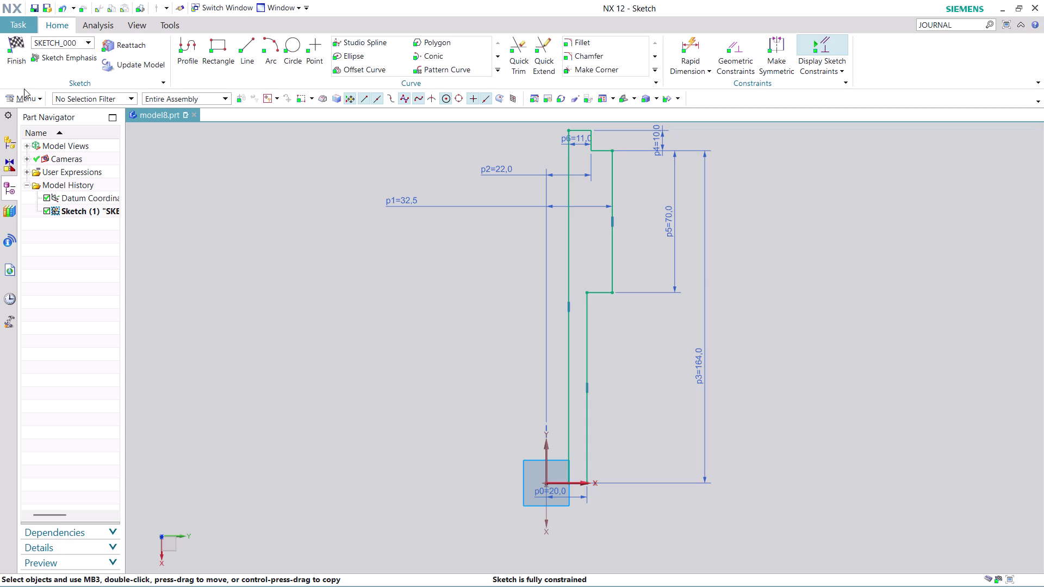
click(20, 61)
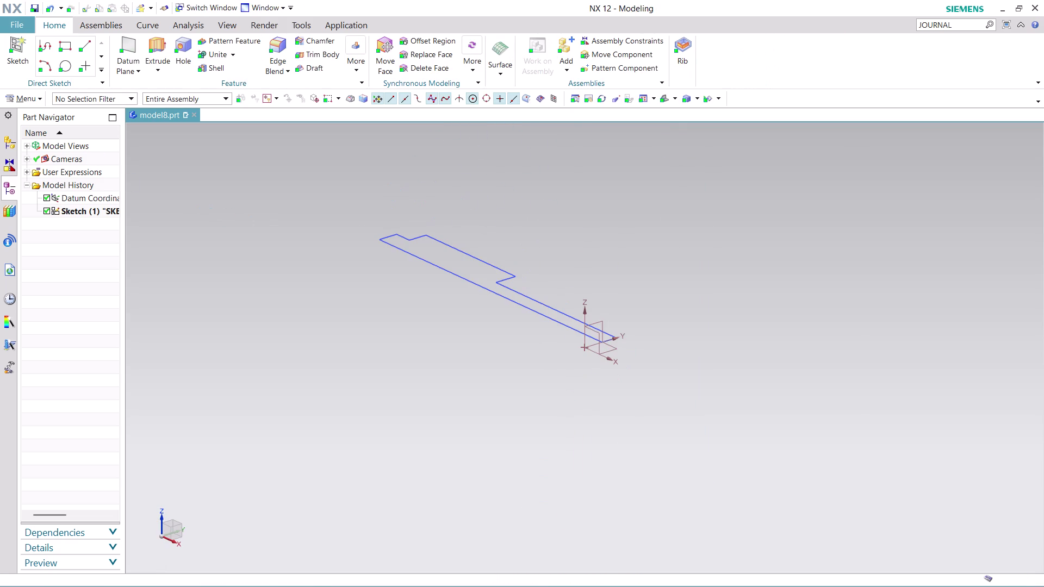
Revolve the profile about the X-axis through the datum origin.
click(161, 63)
click(169, 96)
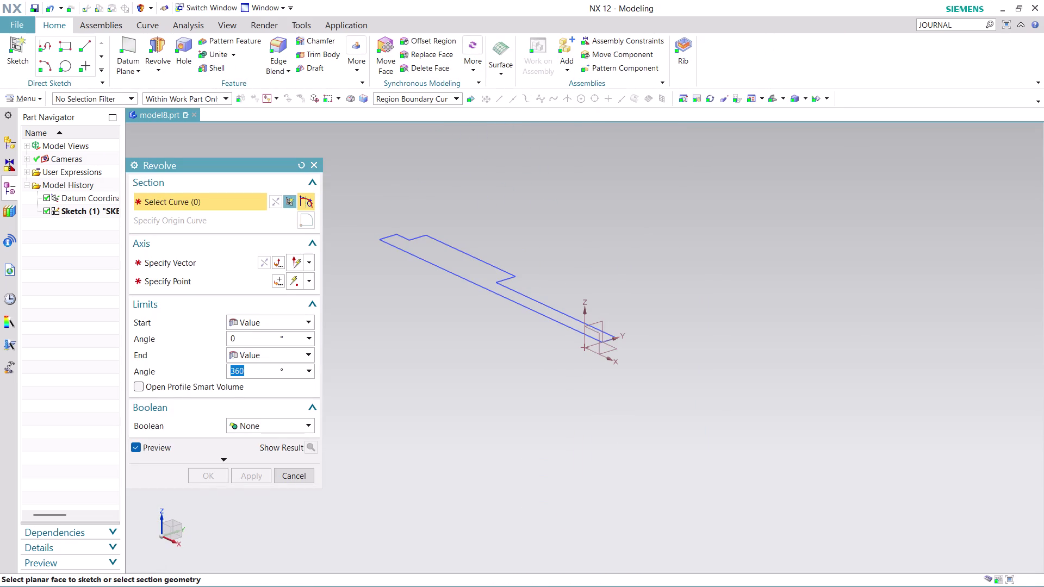
click(429, 253)
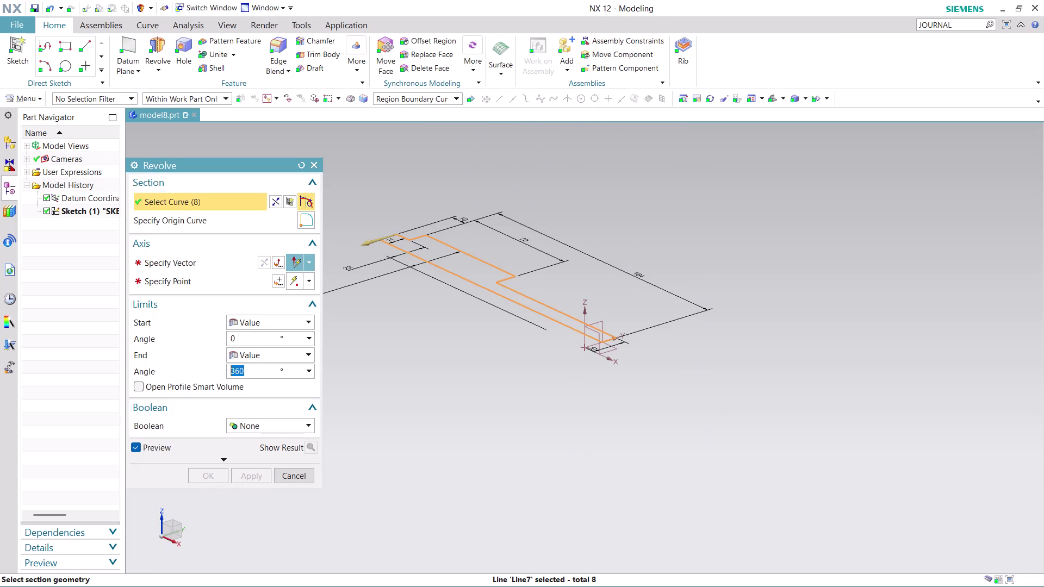
click(220, 267)
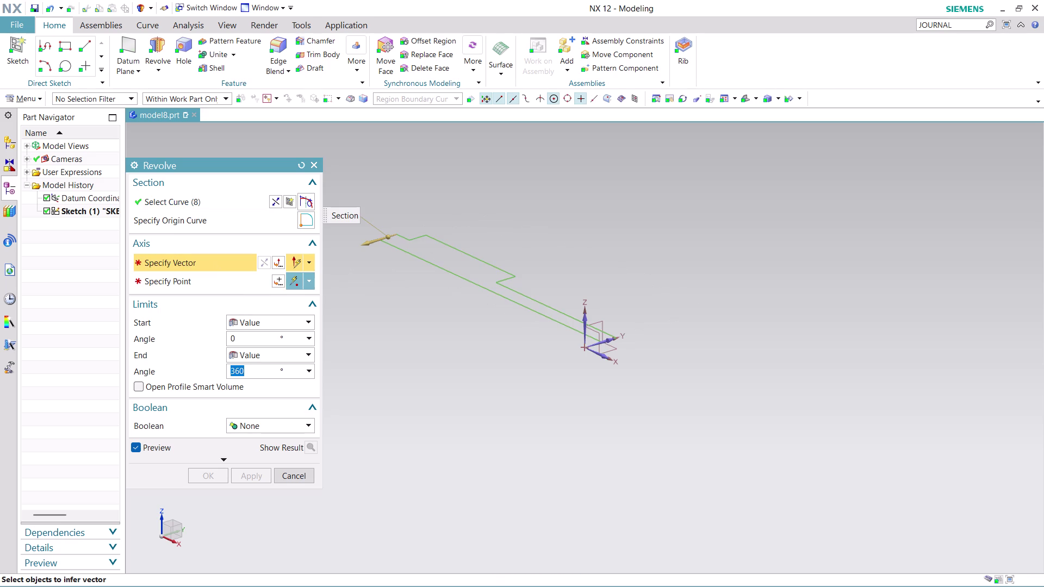
click(599, 357)
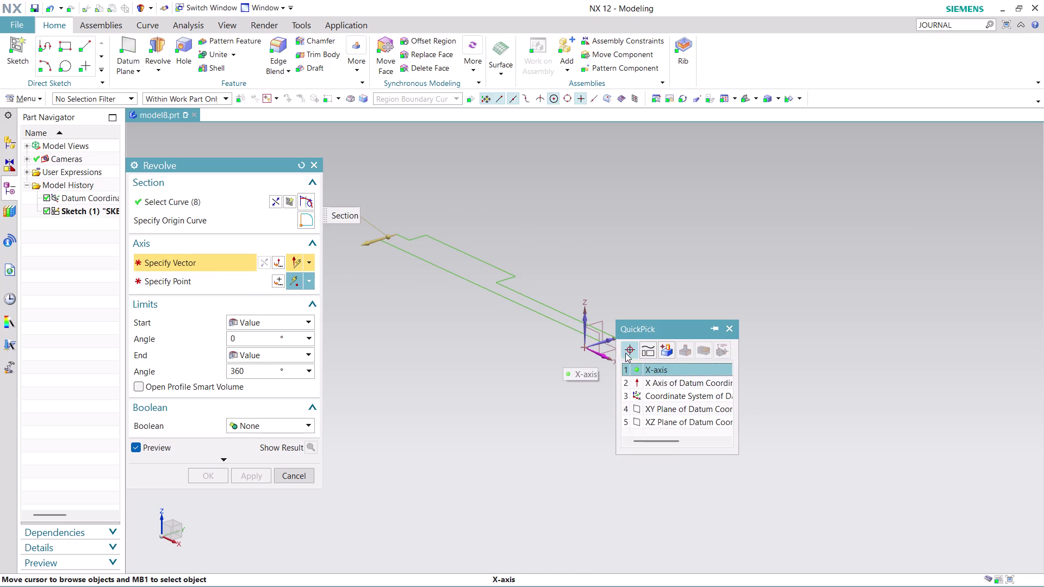
click(657, 370)
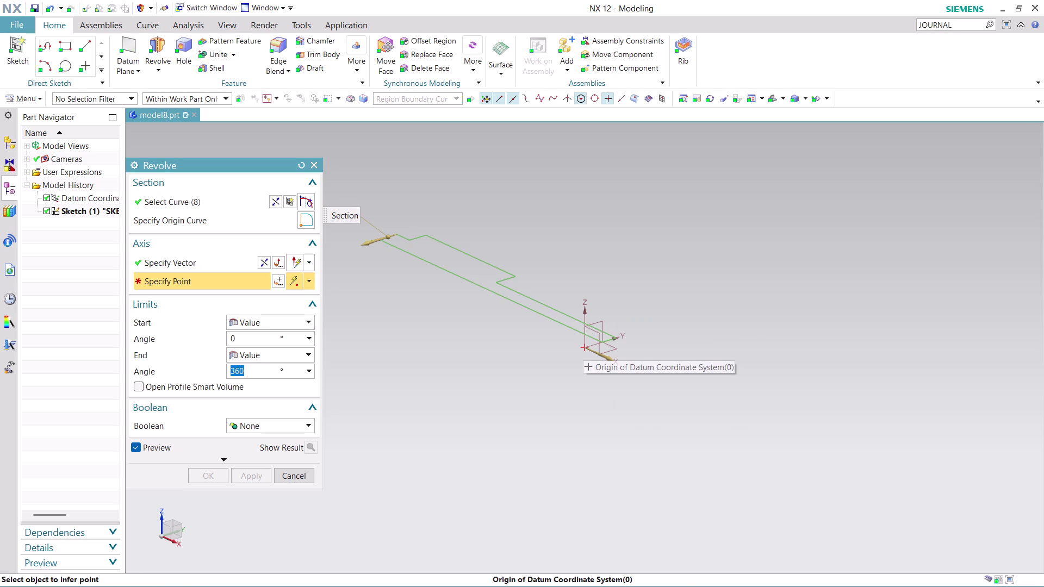
click(583, 348)
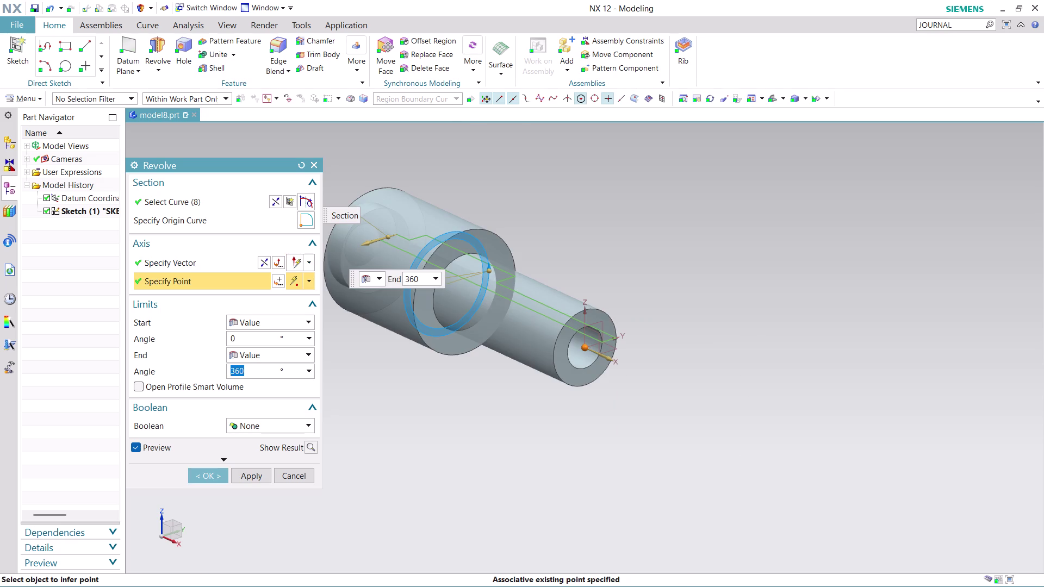
Orbit around the revolve preview, then abandon the revolve.
middle_drag(649, 289, 681, 413)
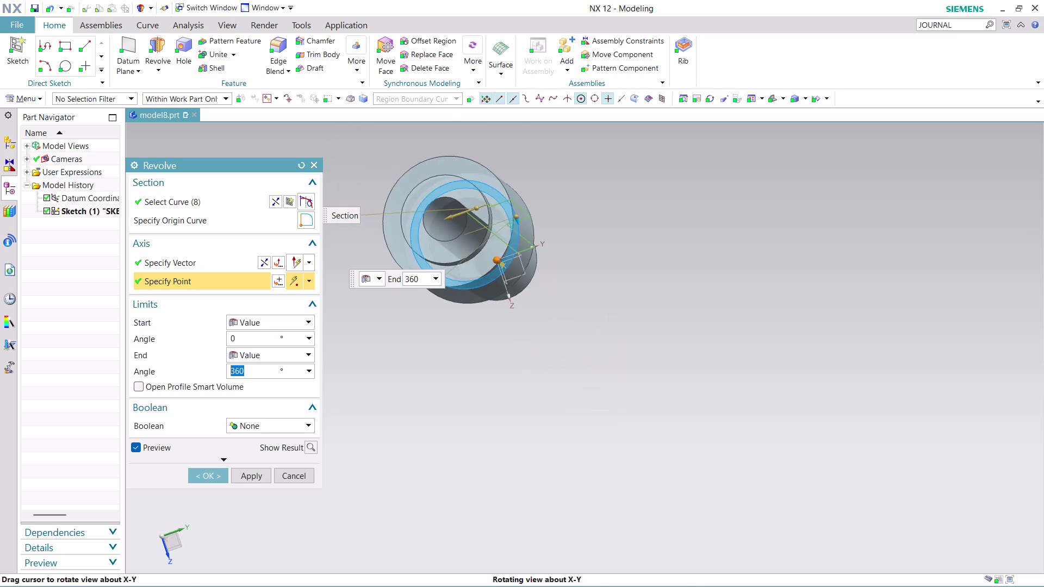
middle_drag(681, 413, 655, 310)
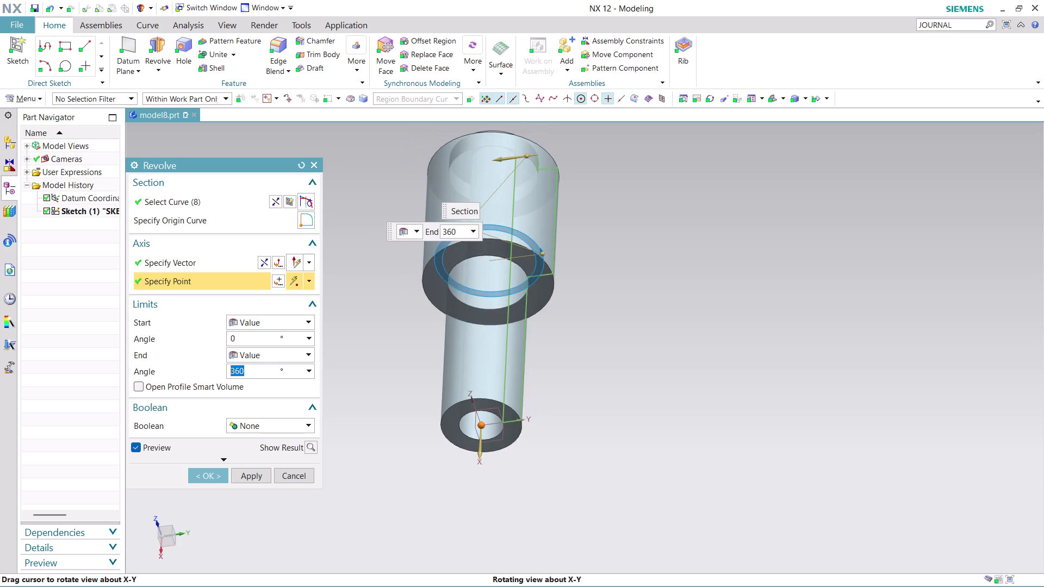
middle_drag(655, 310, 684, 343)
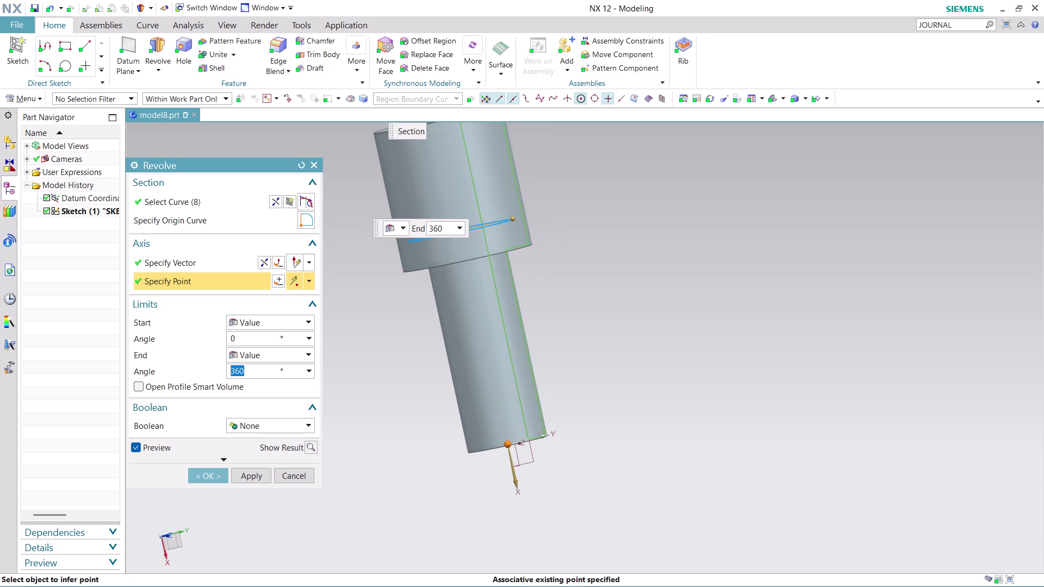
key(ctrl+z)
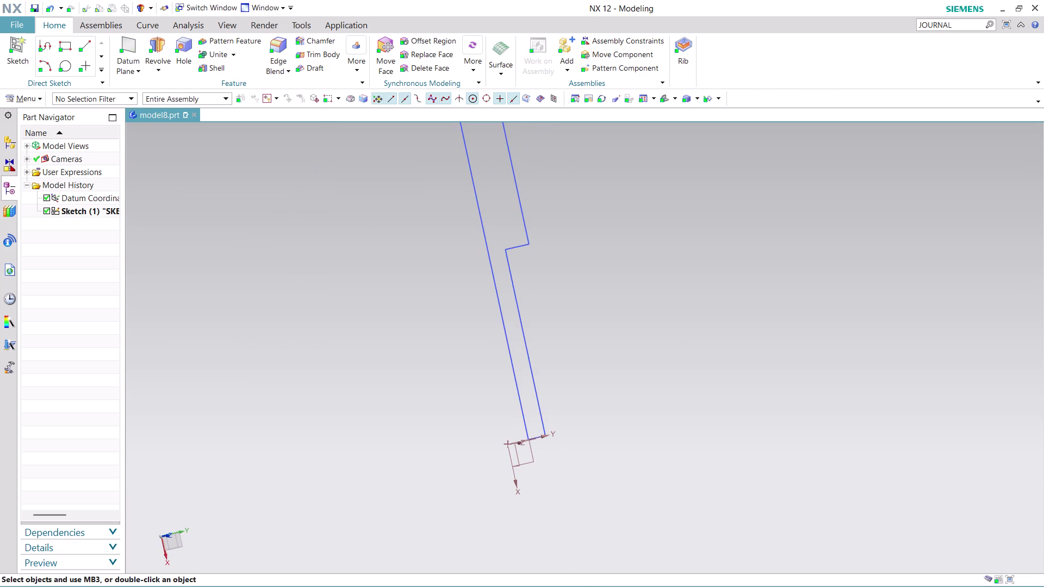
Edit Sketch (1) with rollback from the Part Navigator.
right_click(97, 211)
click(155, 264)
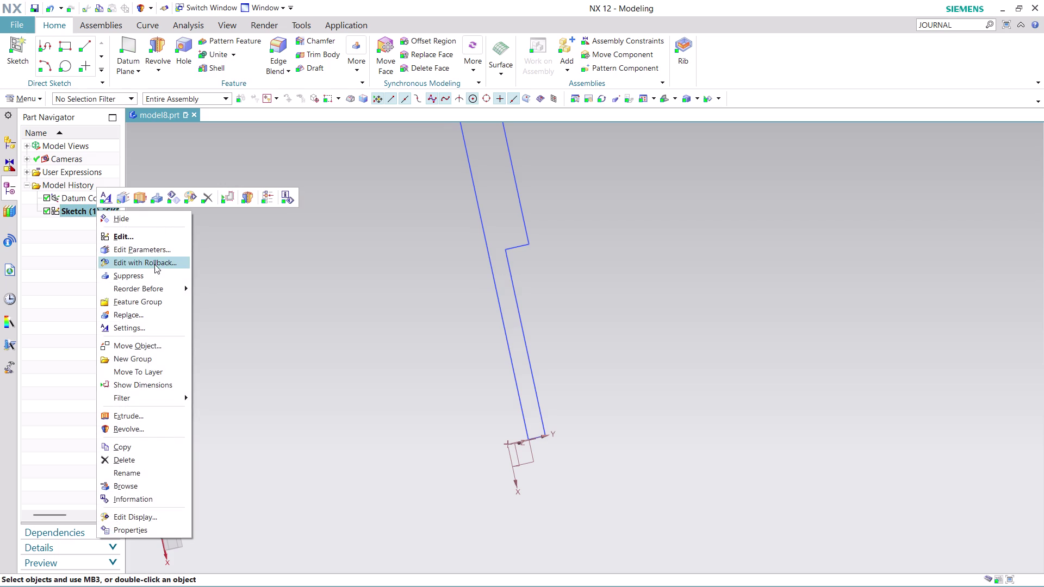
scroll(up, 3)
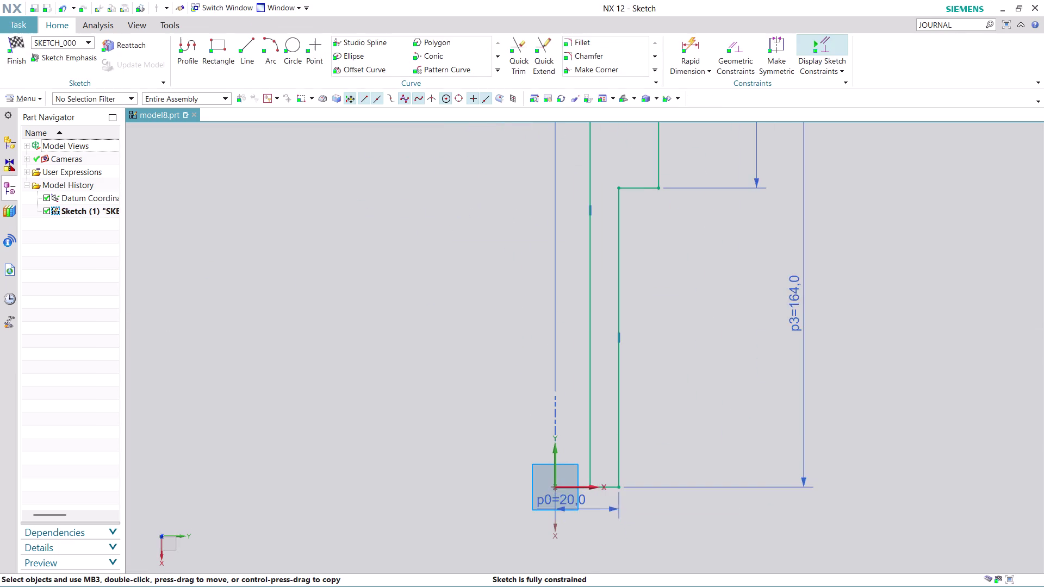
scroll(up, 3)
scroll(up, 3)
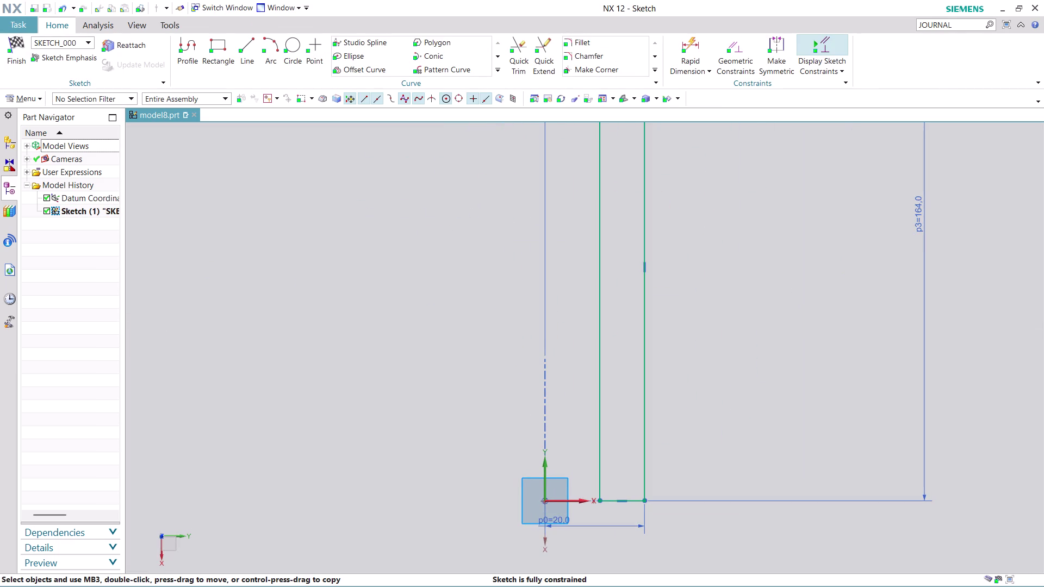
scroll(down, 3)
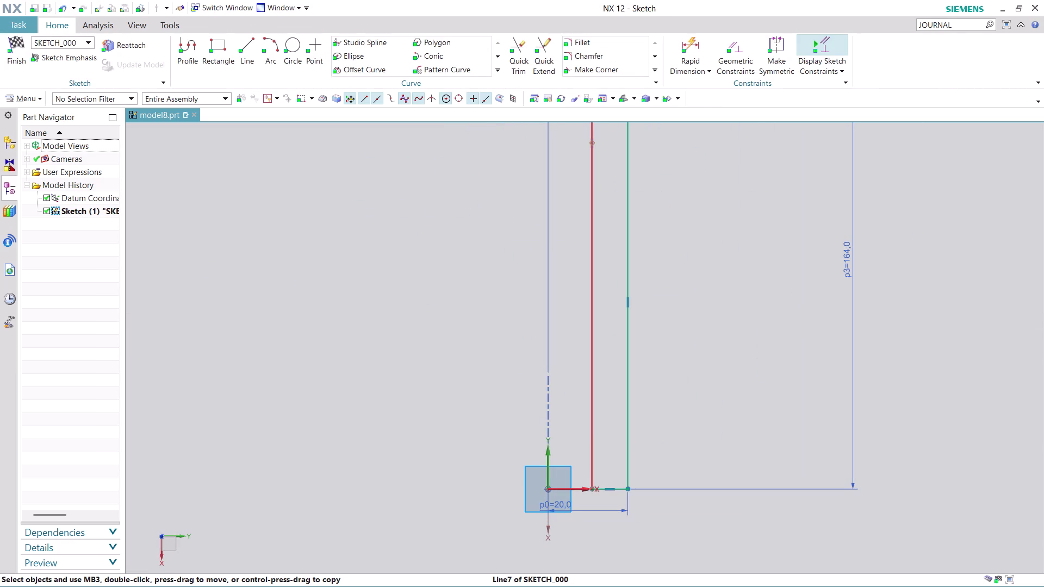
scroll(down, 3)
scroll(up, 3)
scroll(up, 3)
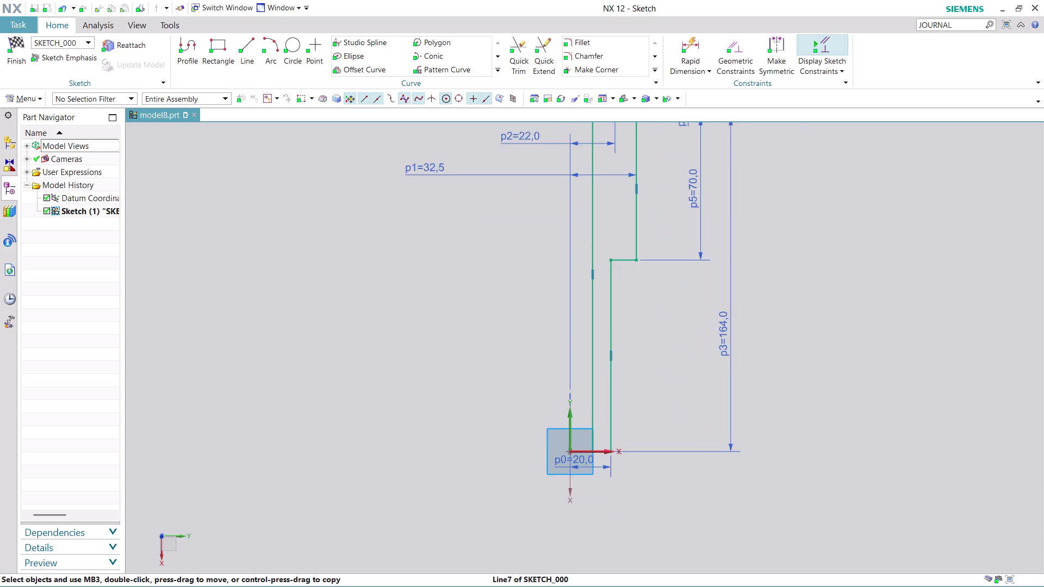
Make the inner profile line parallel to the vertical axis.
click(590, 383)
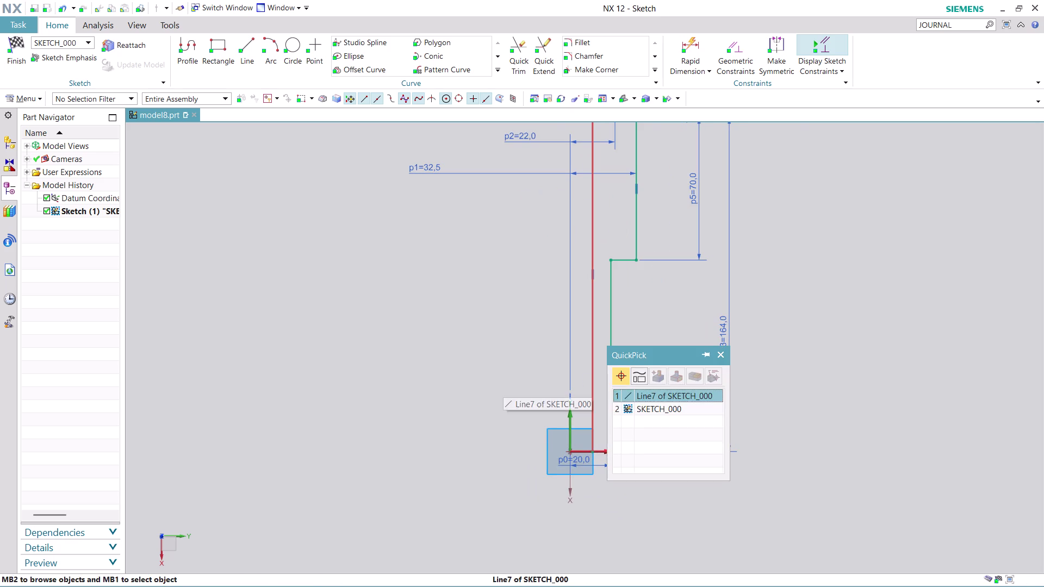
click(645, 398)
click(568, 422)
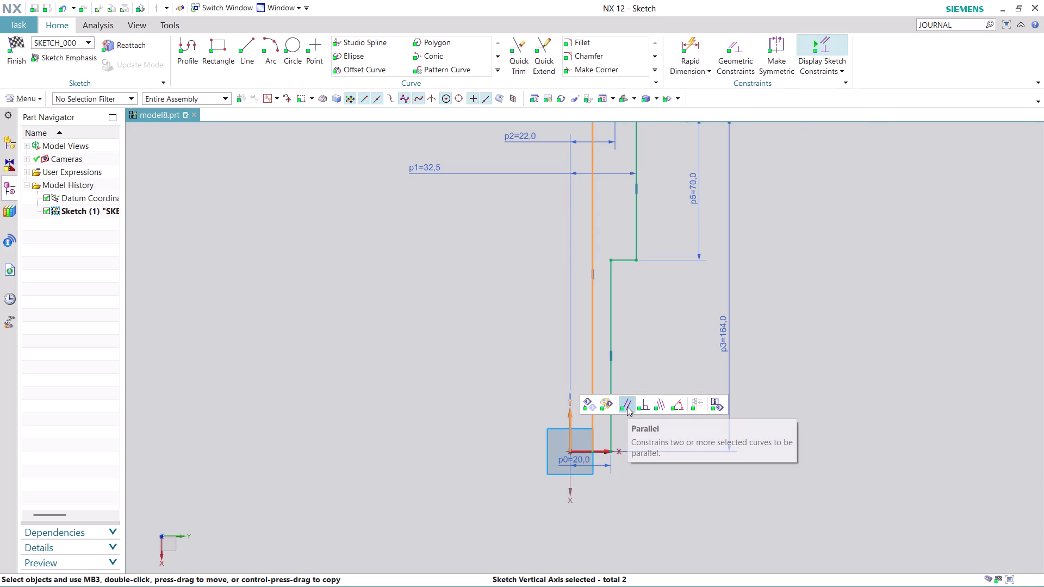
click(663, 406)
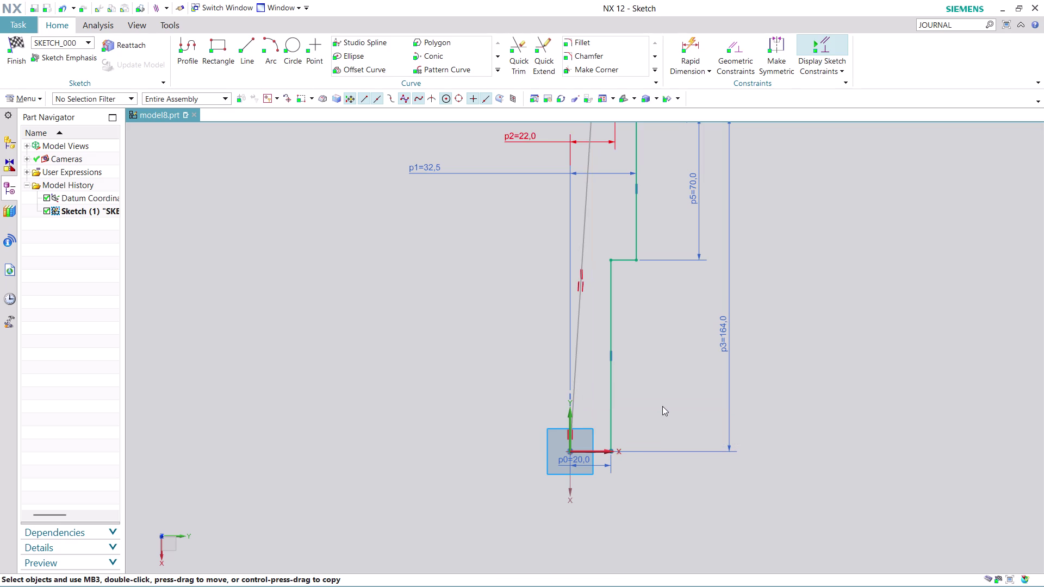
click(520, 335)
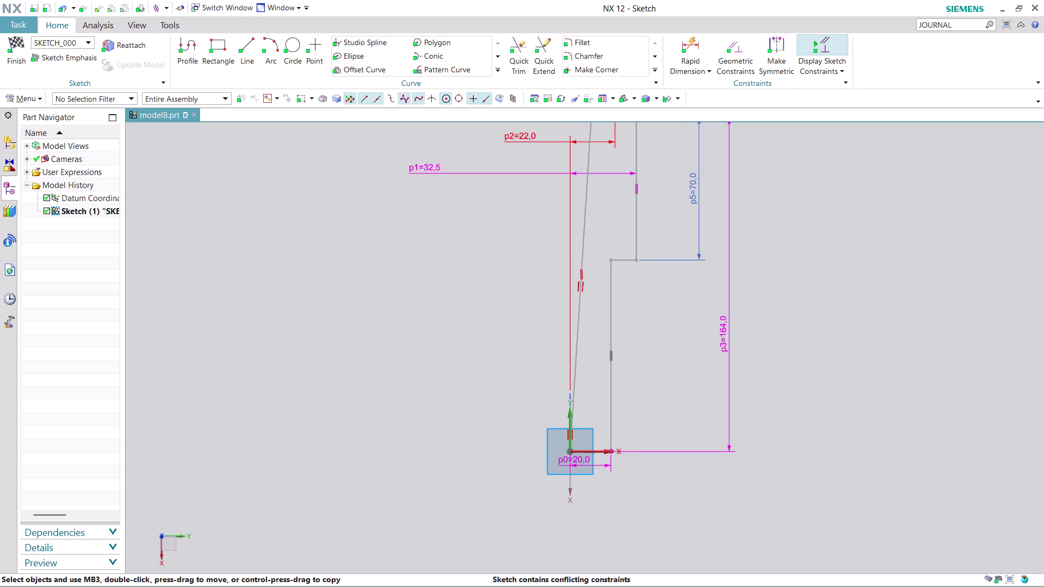
Undo the conflicting parallel constraint.
scroll(down, 3)
scroll(up, 3)
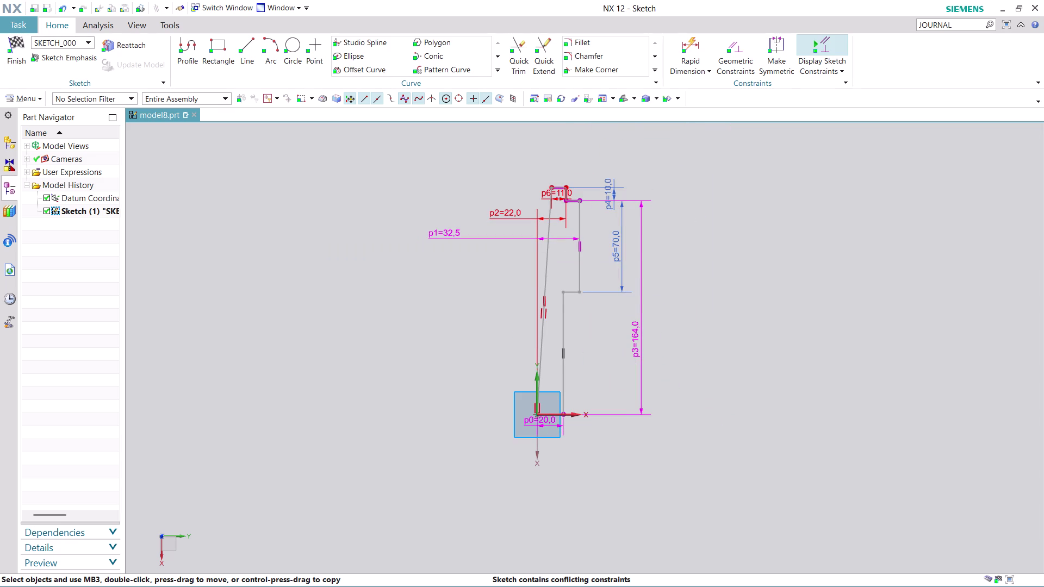
key(ctrl+z)
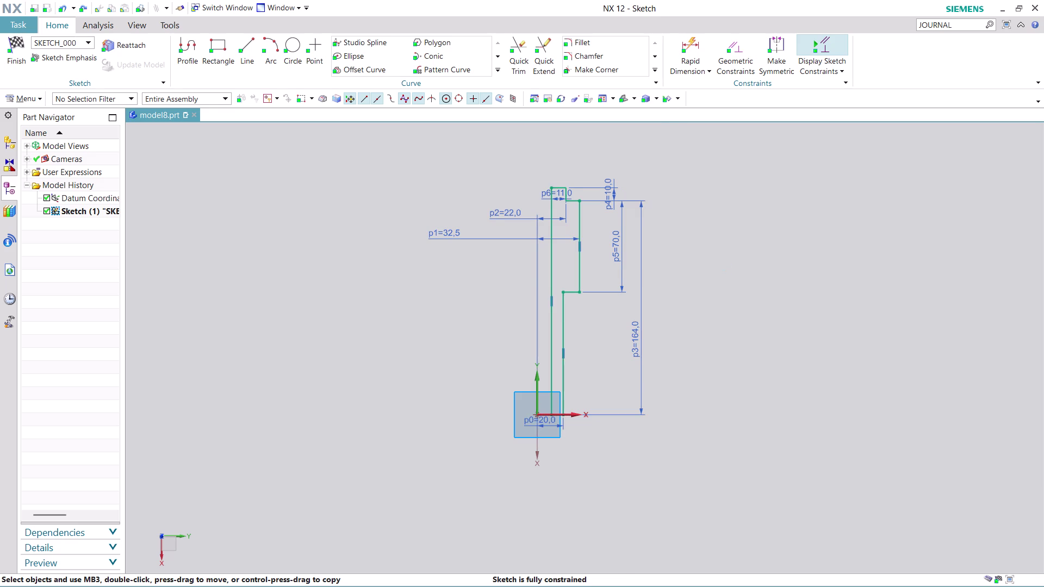
scroll(up, 3)
scroll(down, 3)
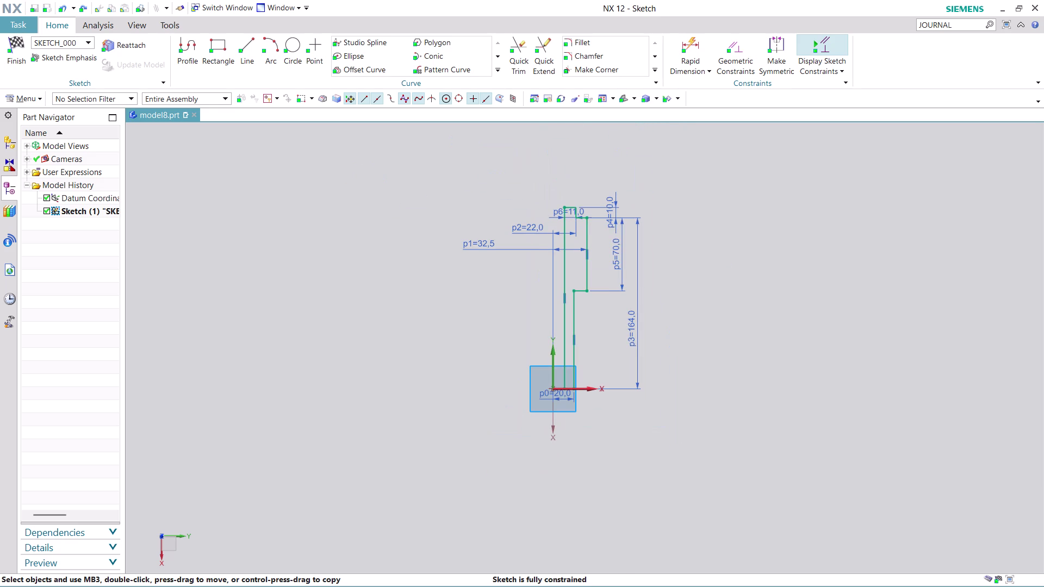
scroll(down, 3)
scroll(up, 3)
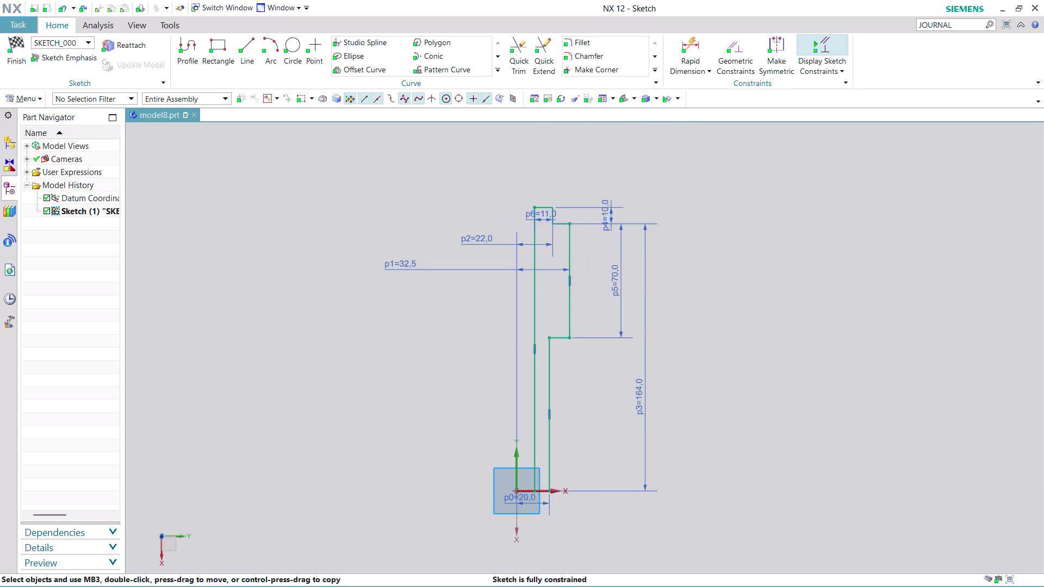
scroll(up, 3)
scroll(up, 3)
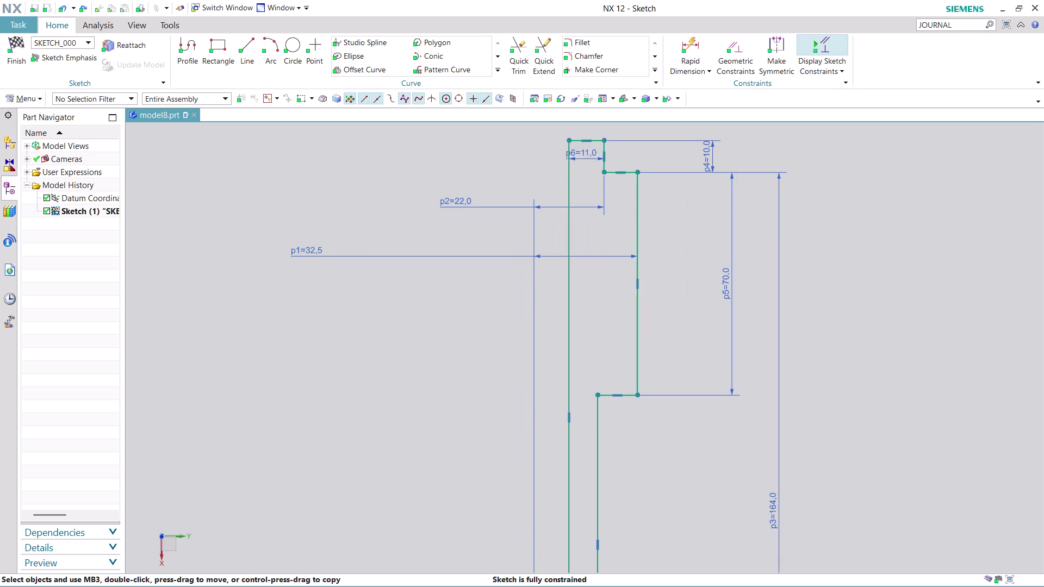
scroll(down, 3)
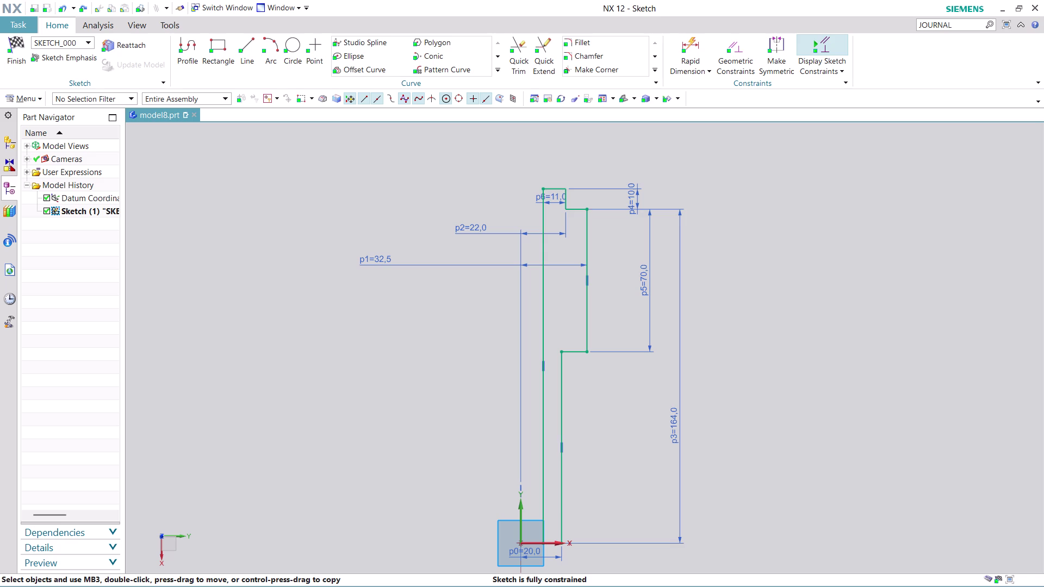
Delete the 32.5 (p1) and 22 (p2) dimensions, acknowledging each notice.
scroll(up, 3)
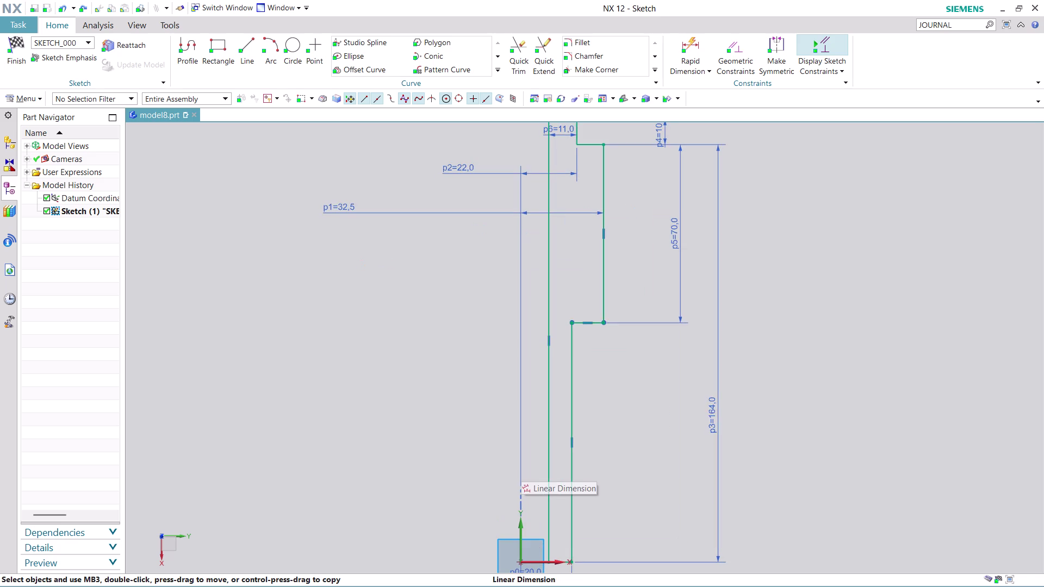
scroll(down, 3)
scroll(up, 3)
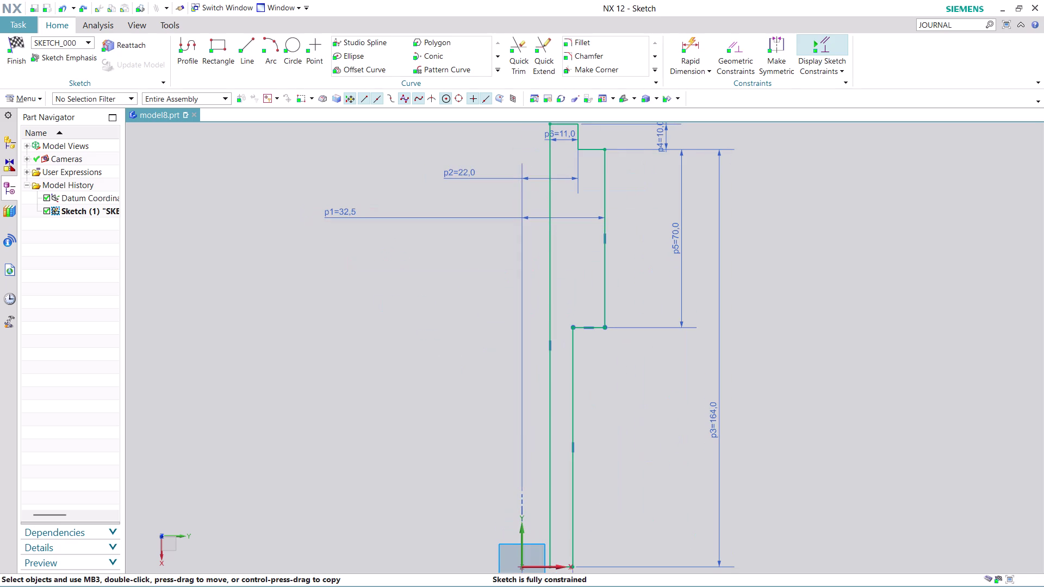
right_click(335, 217)
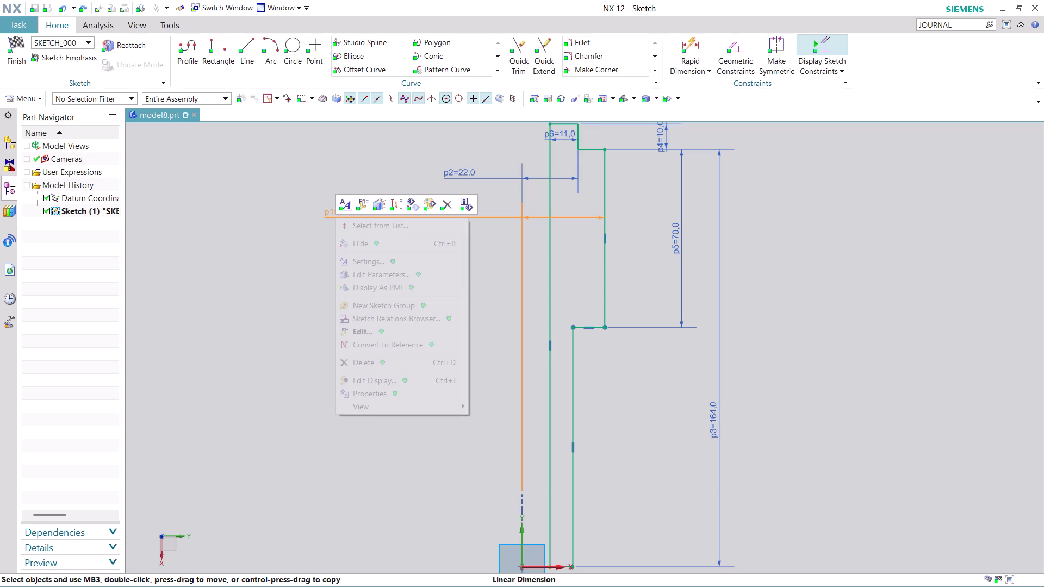
click(379, 362)
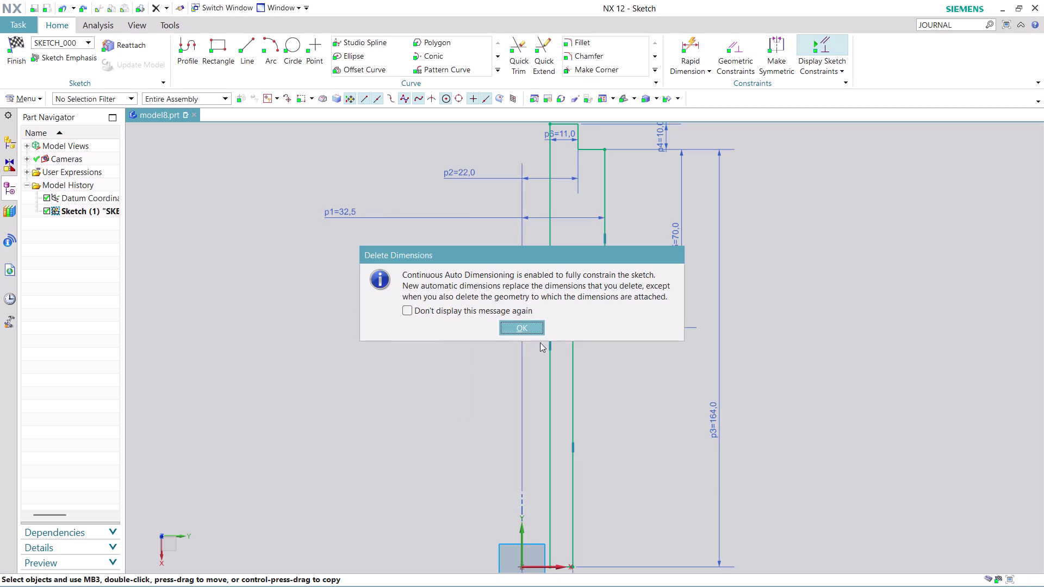
click(527, 324)
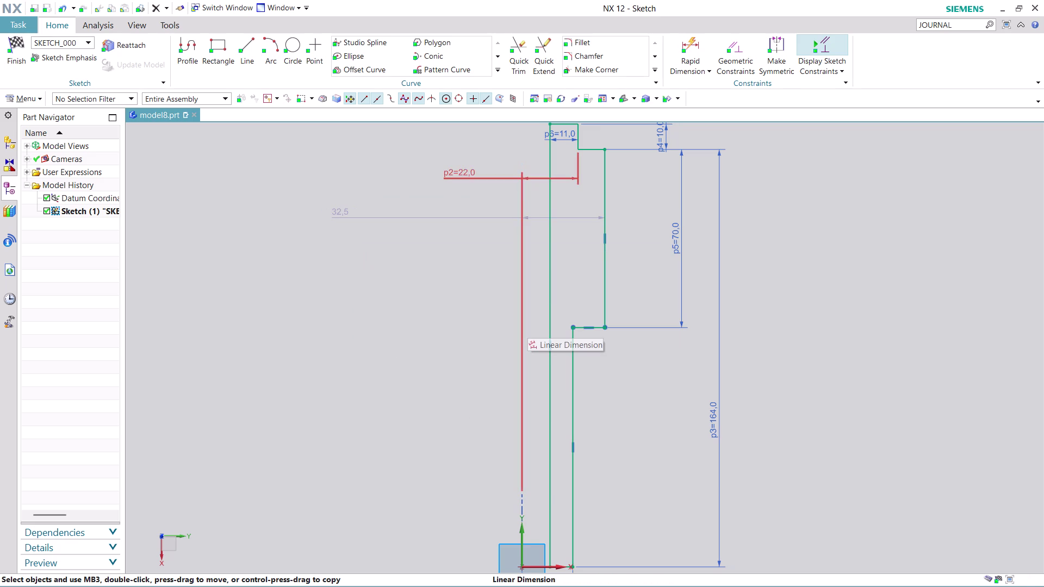
right_click(506, 180)
click(541, 322)
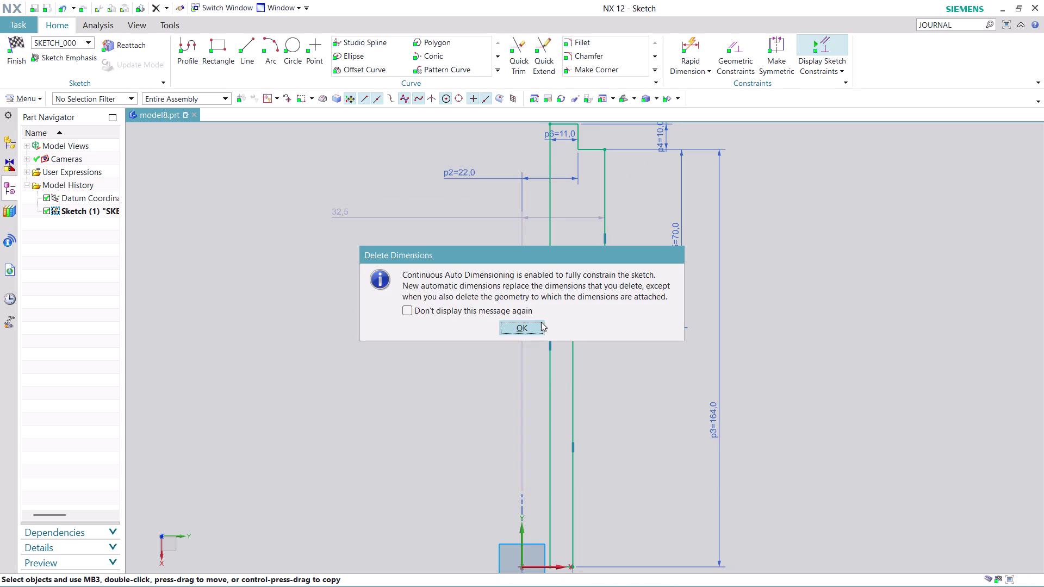
click(521, 321)
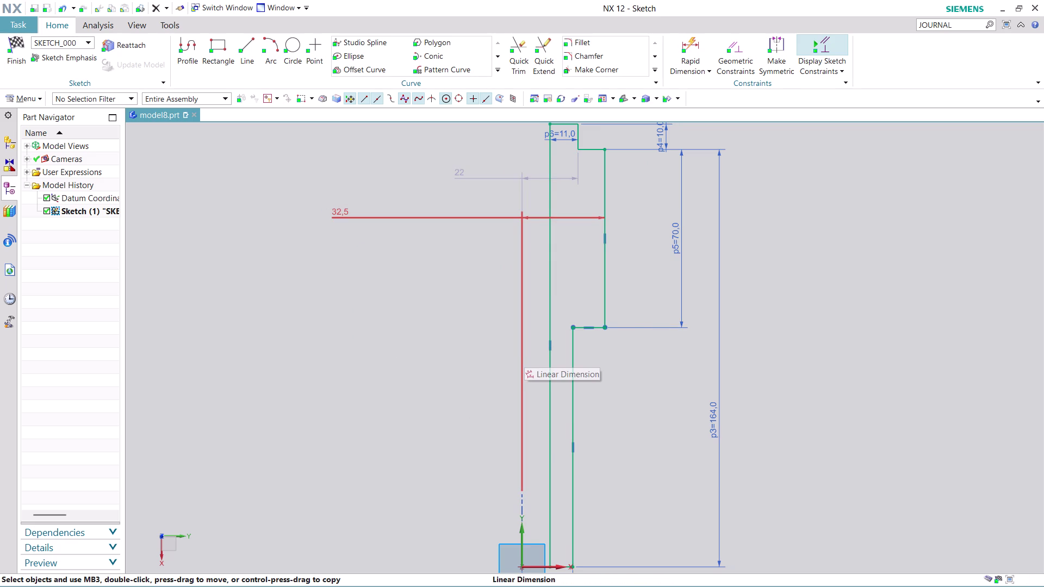
right_click(524, 354)
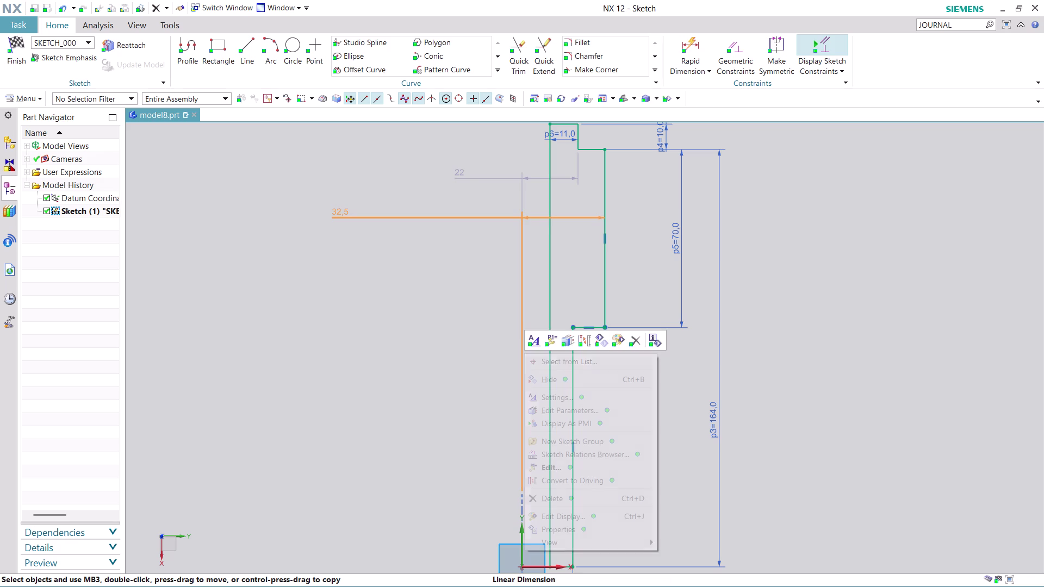
click(567, 496)
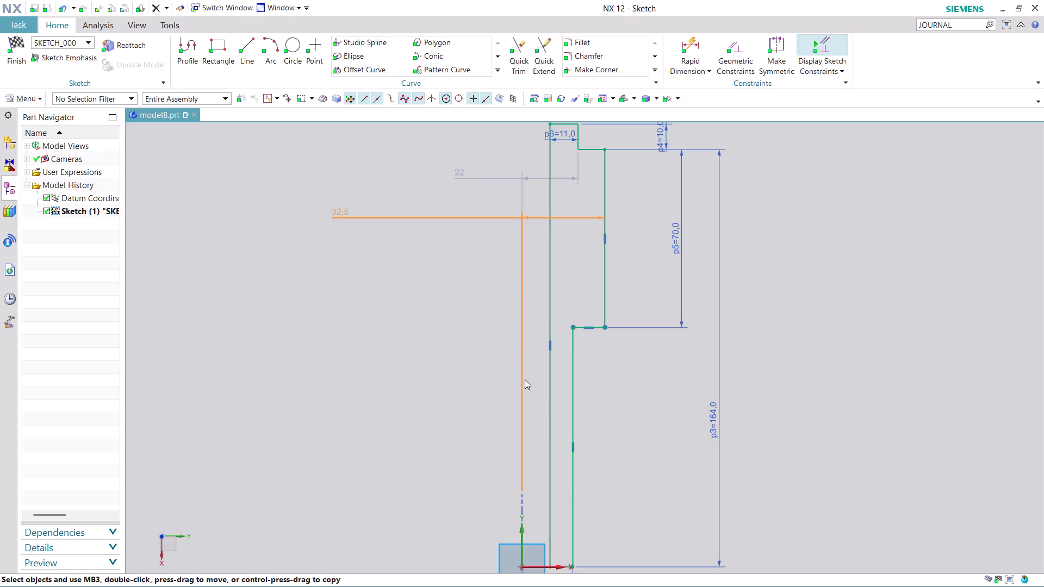
click(535, 324)
Delete the 20 (p0) dimension and acknowledge the notice.
scroll(down, 3)
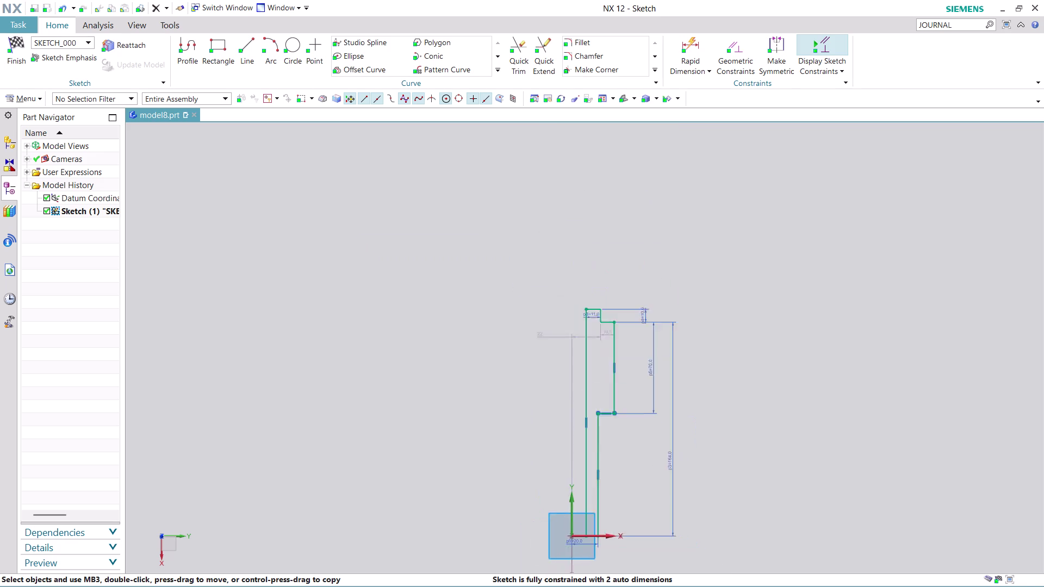
scroll(down, 3)
scroll(up, 3)
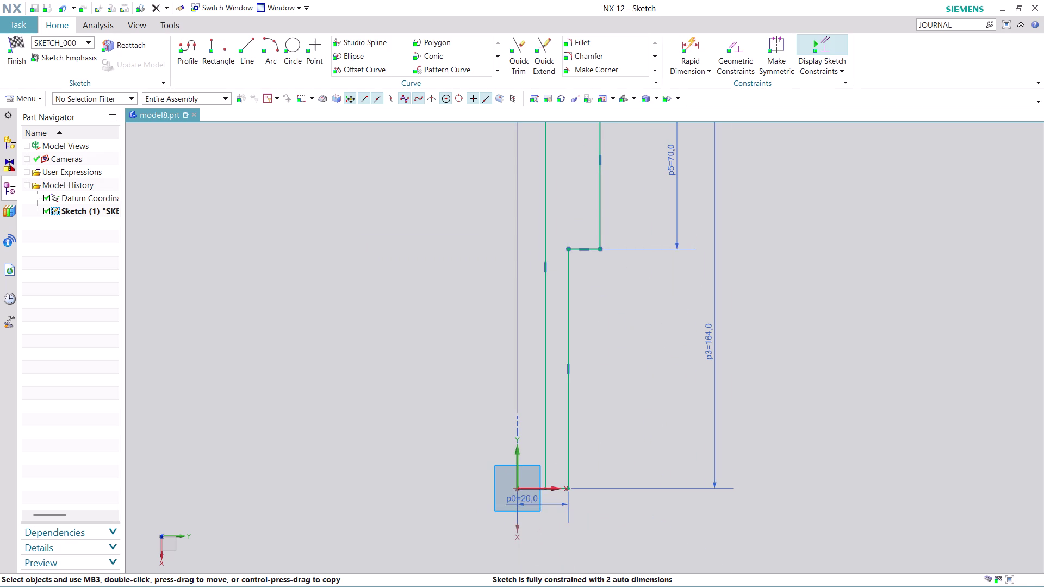
right_click(535, 504)
click(567, 453)
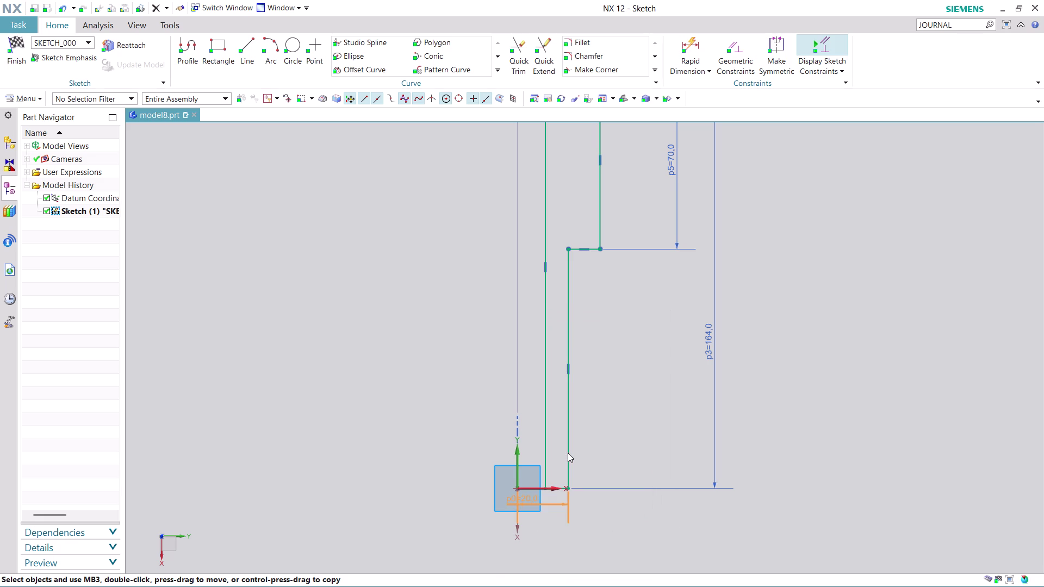
click(522, 327)
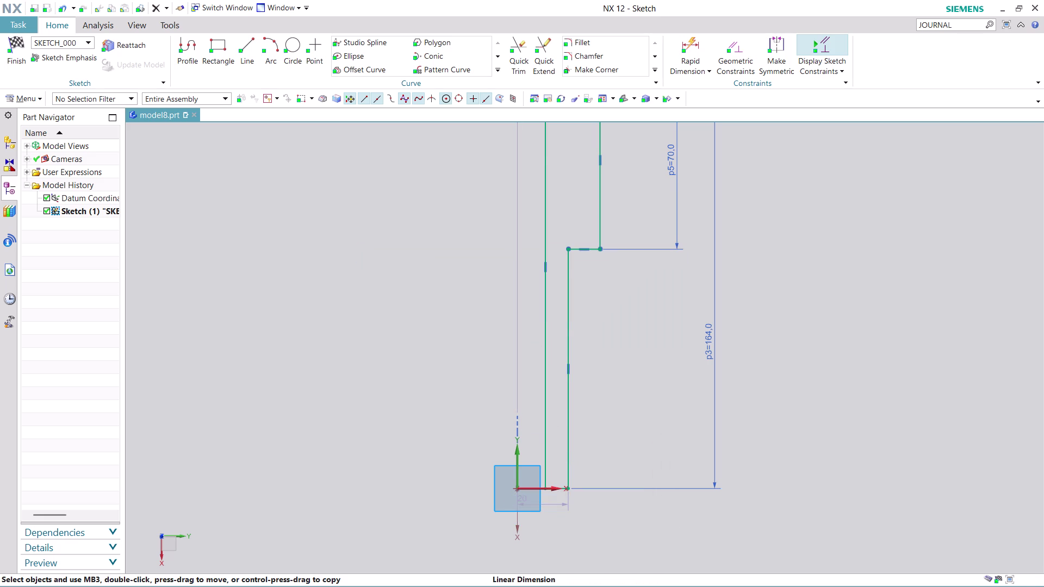
Finish Sketch (1) and return to Modeling.
scroll(down, 3)
scroll(up, 3)
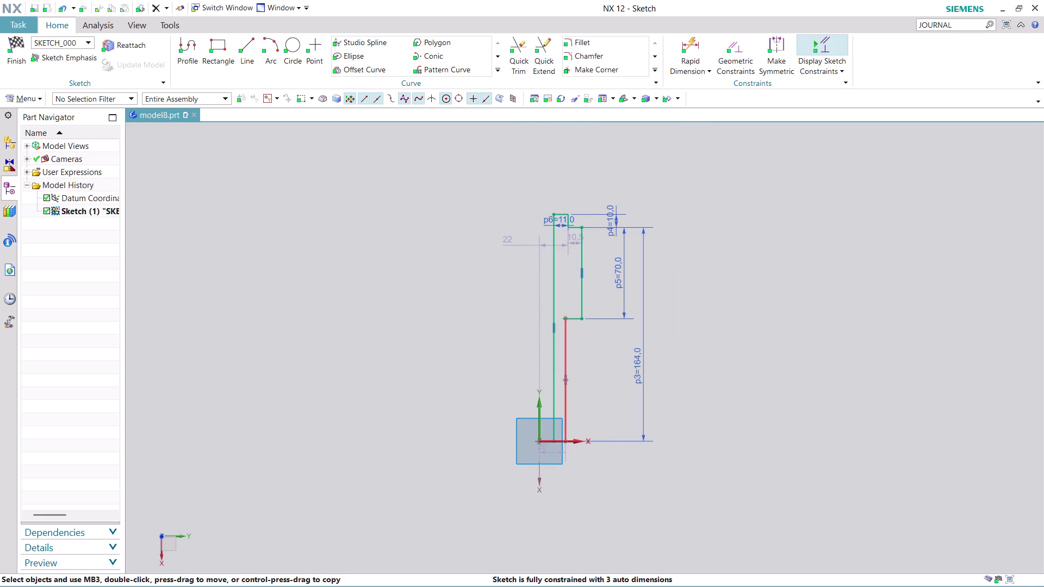
scroll(up, 3)
scroll(down, 3)
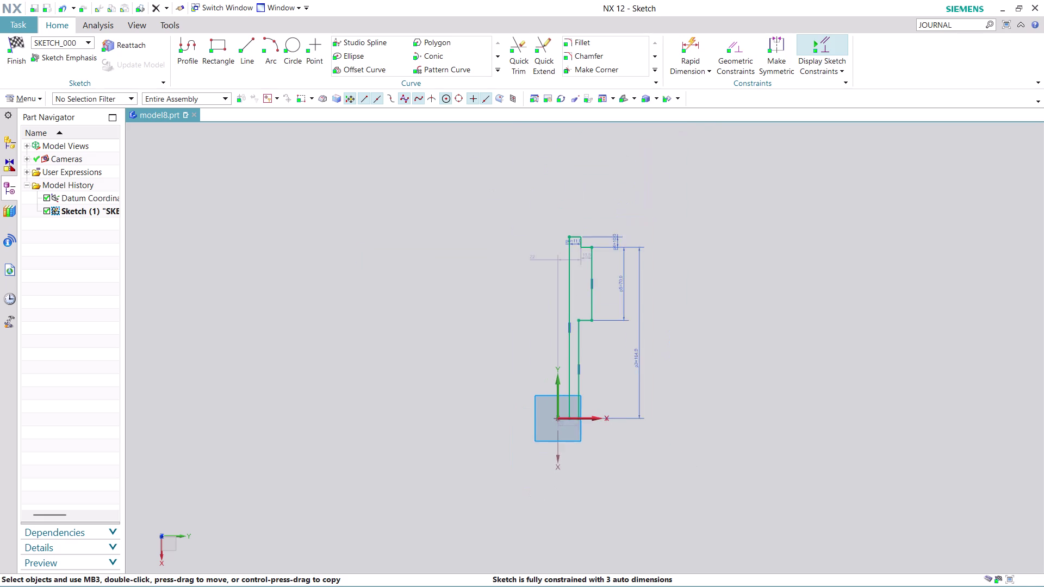
scroll(up, 3)
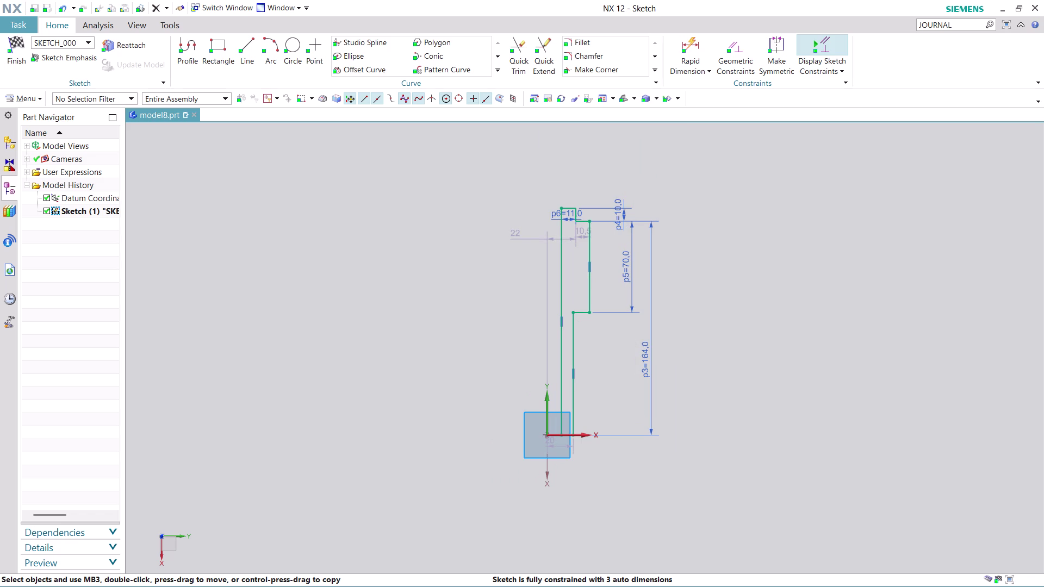
scroll(up, 3)
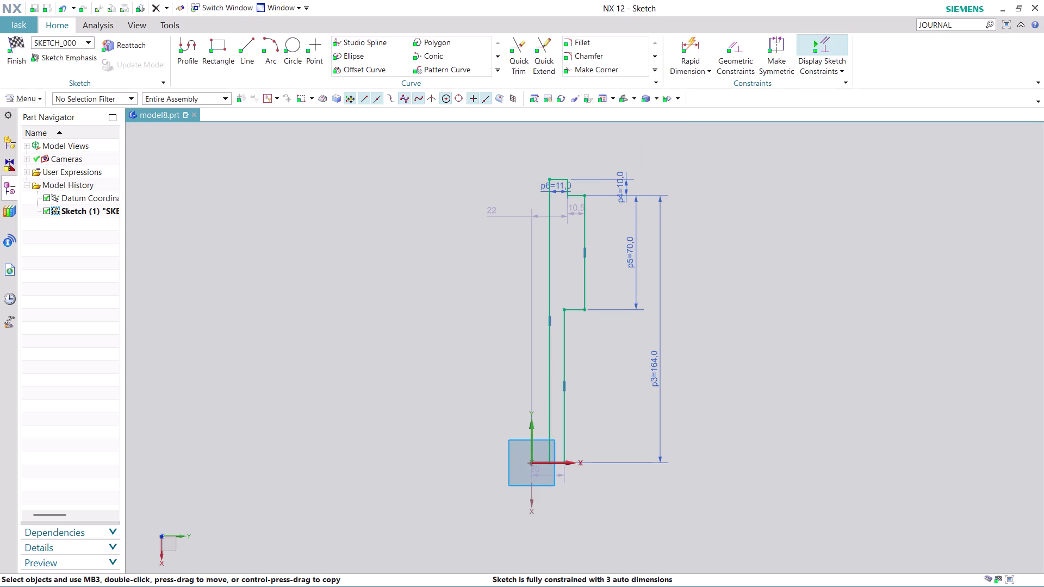
click(12, 64)
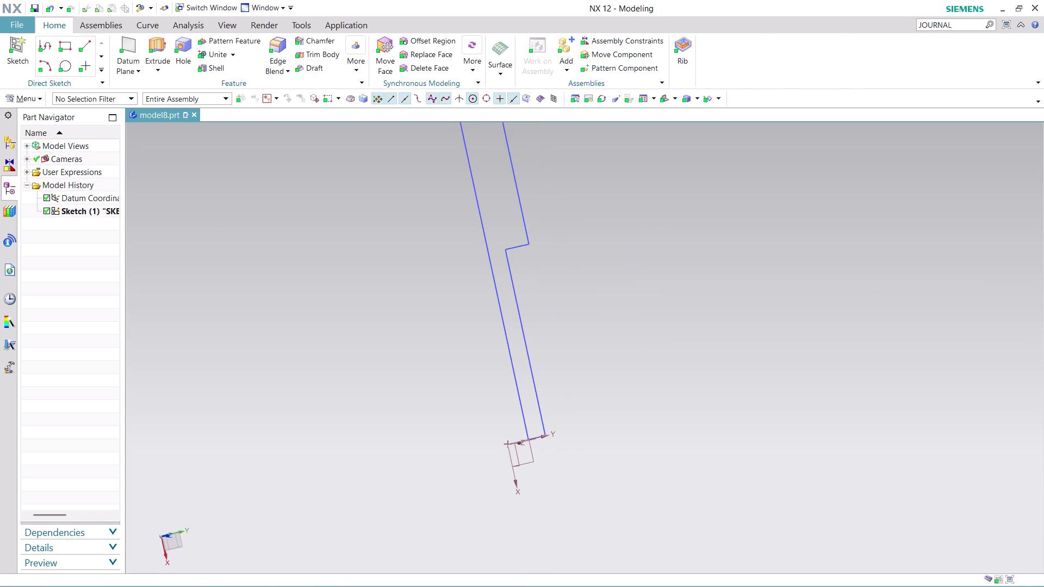
scroll(down, 3)
scroll(up, 3)
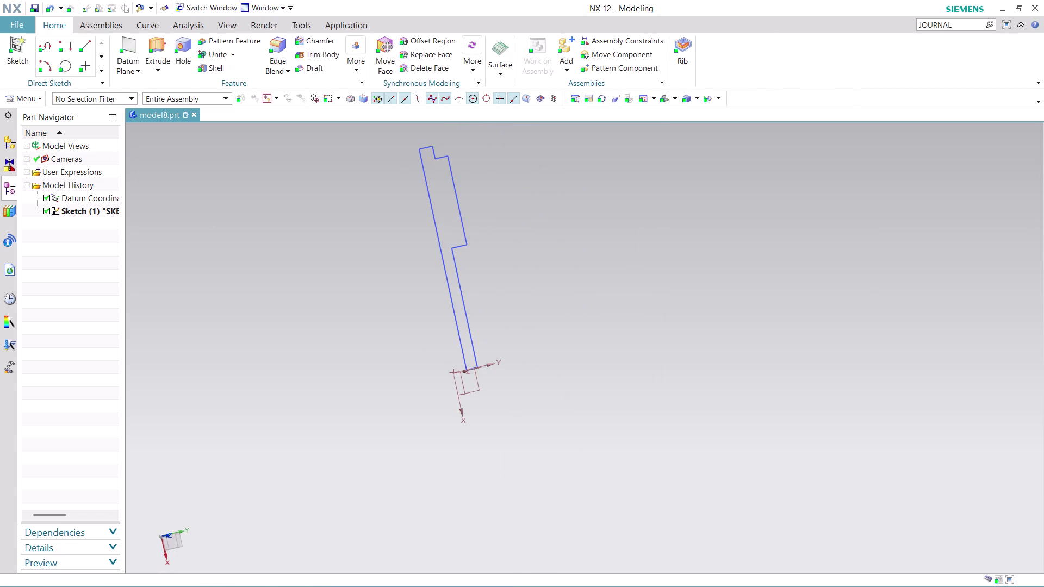
click(154, 56)
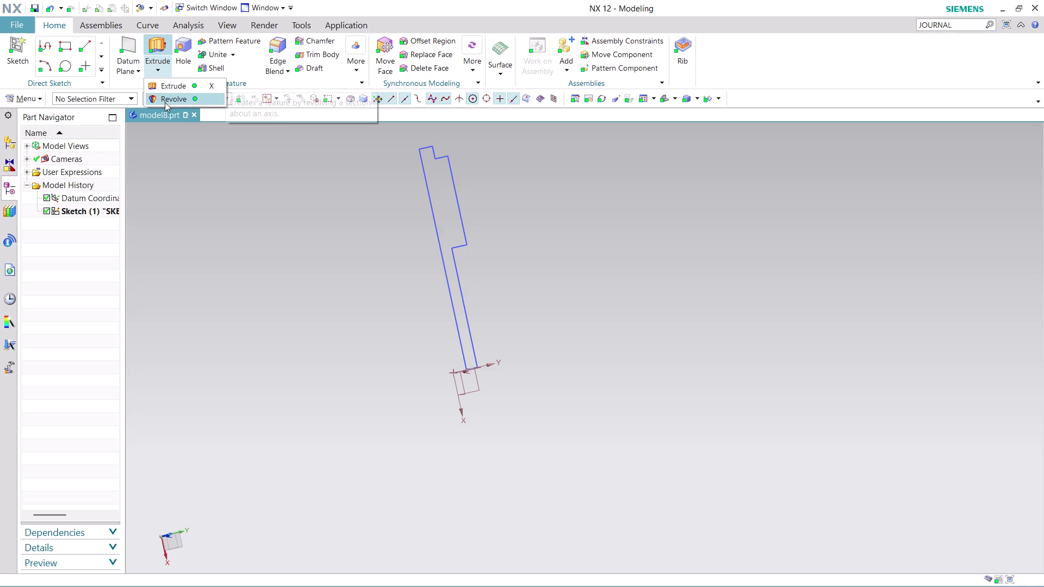
click(165, 102)
click(441, 187)
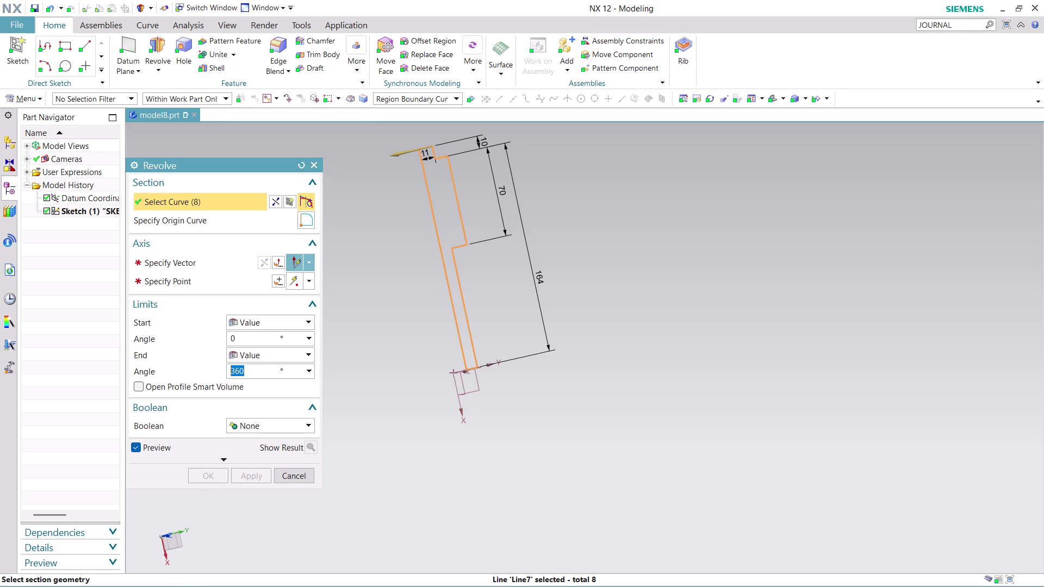
click(184, 257)
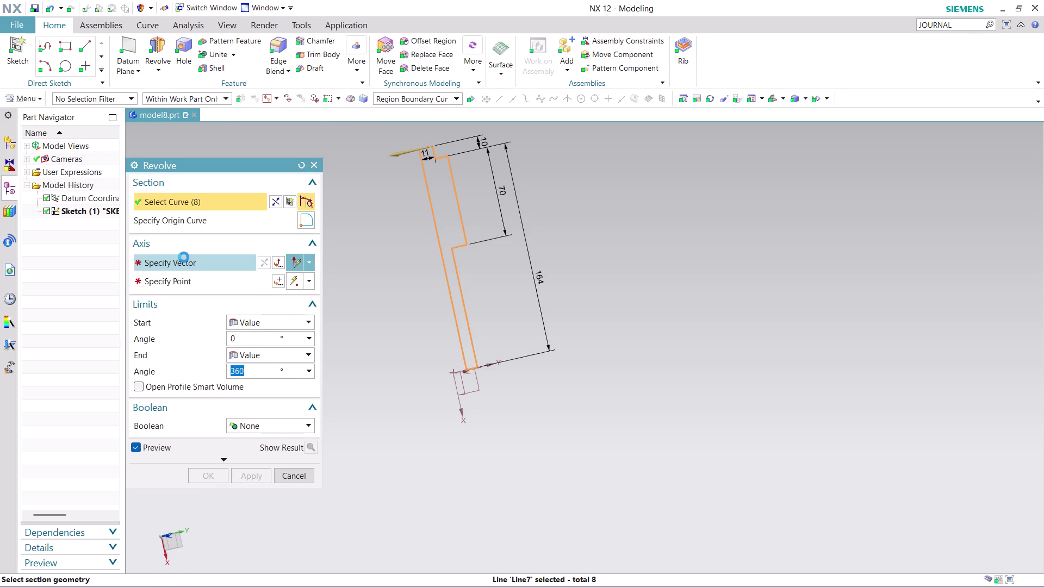
click(590, 373)
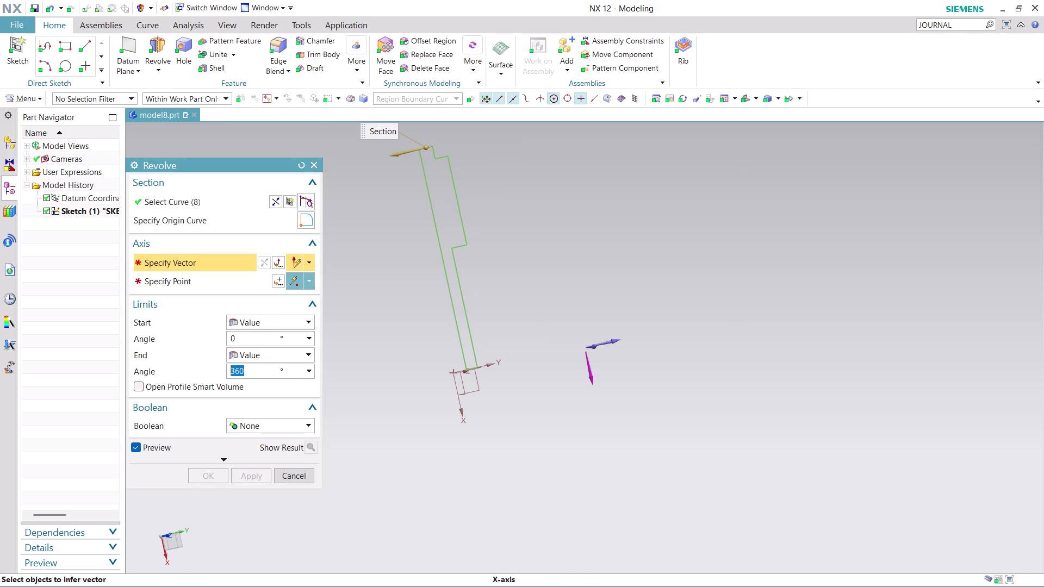
click(453, 372)
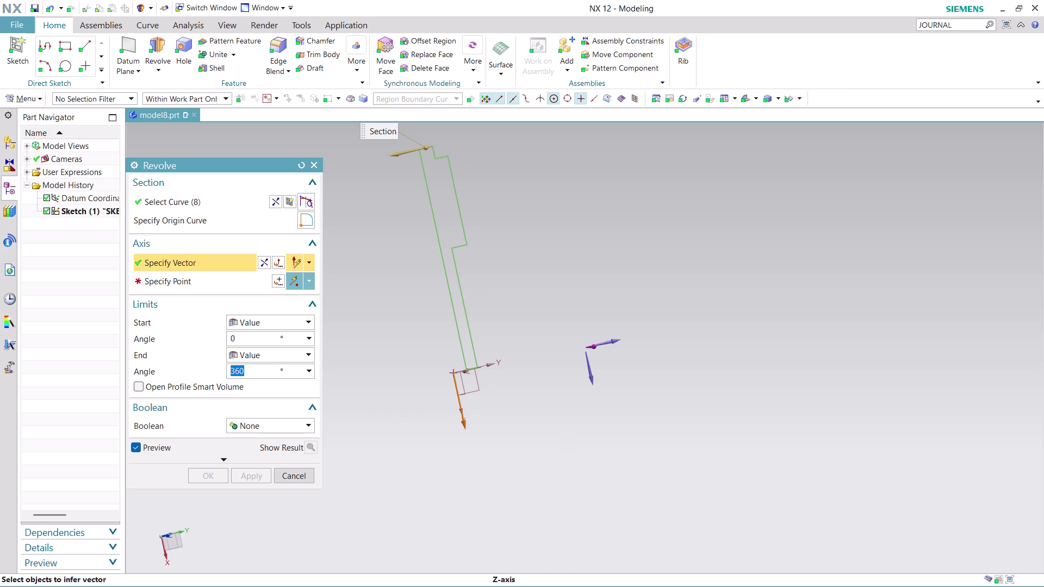
click(455, 371)
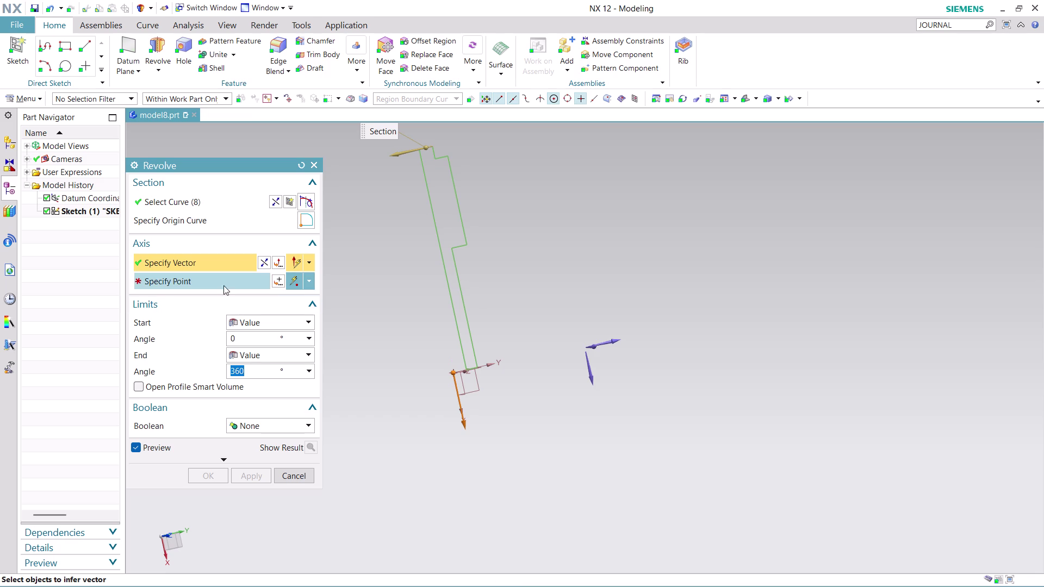
click(220, 279)
middle_drag(523, 328, 556, 332)
click(427, 370)
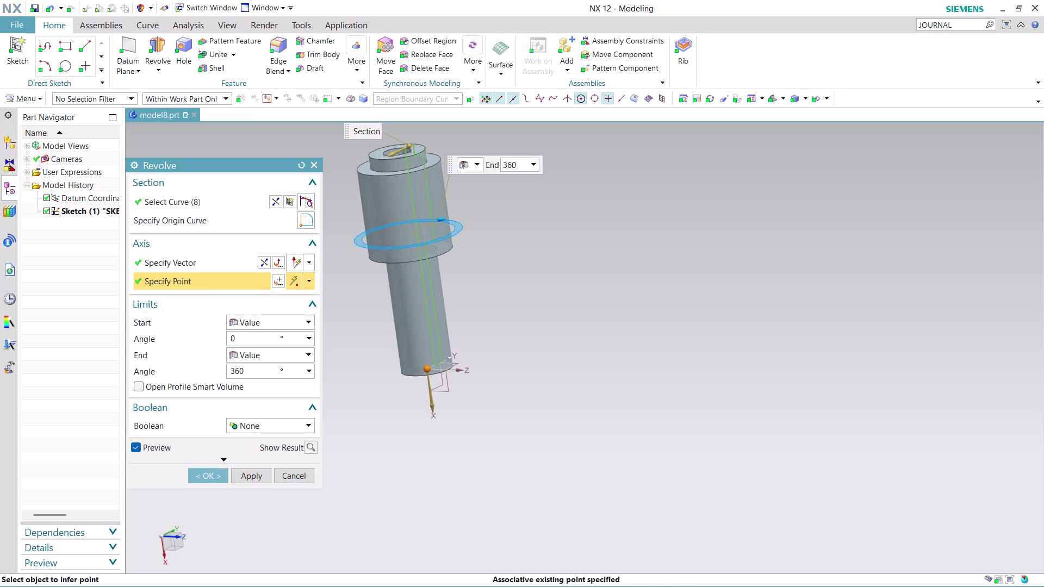
middle_drag(486, 225, 508, 257)
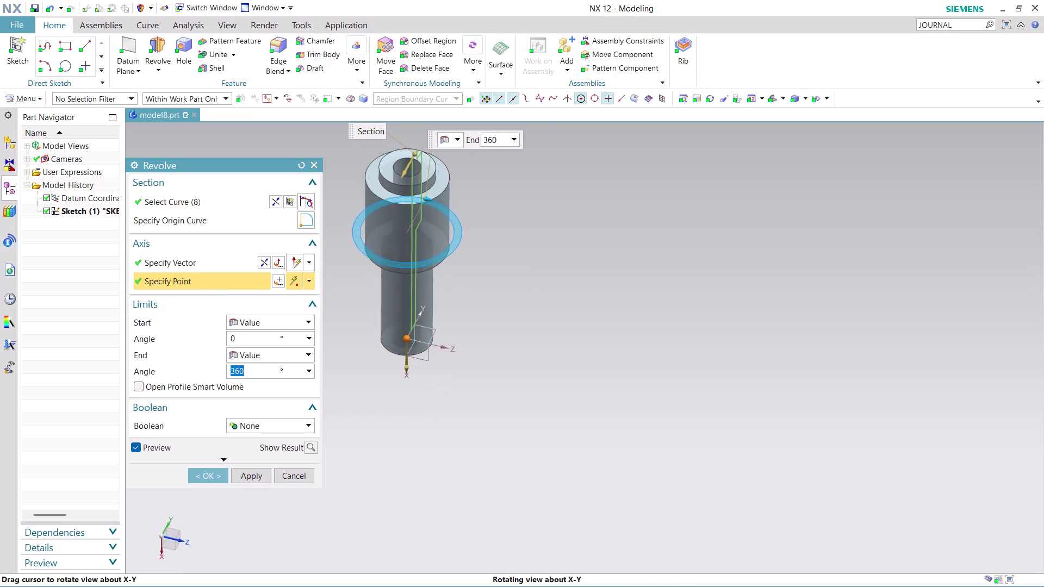
middle_drag(508, 257, 508, 241)
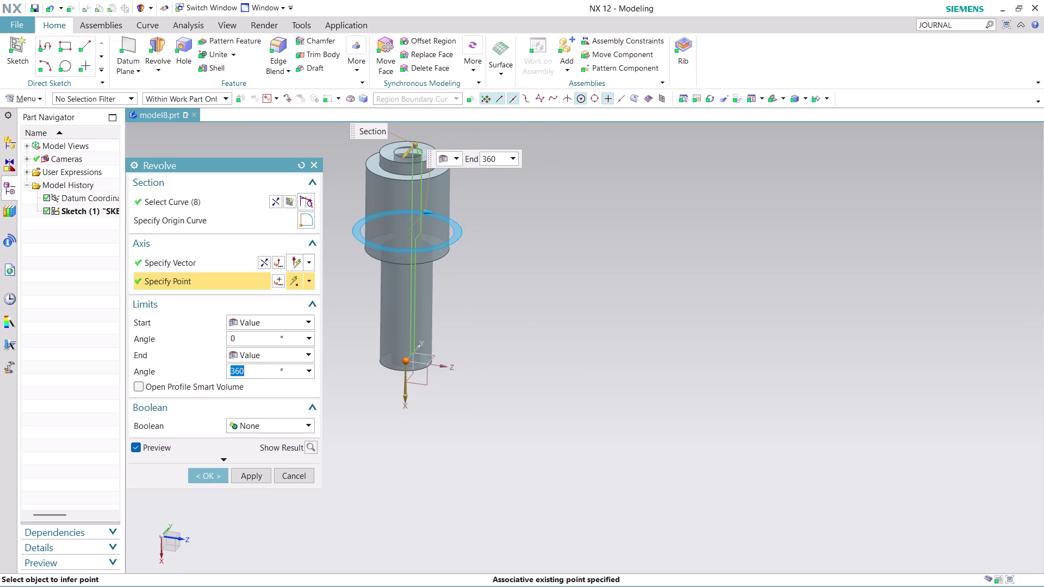
click(298, 473)
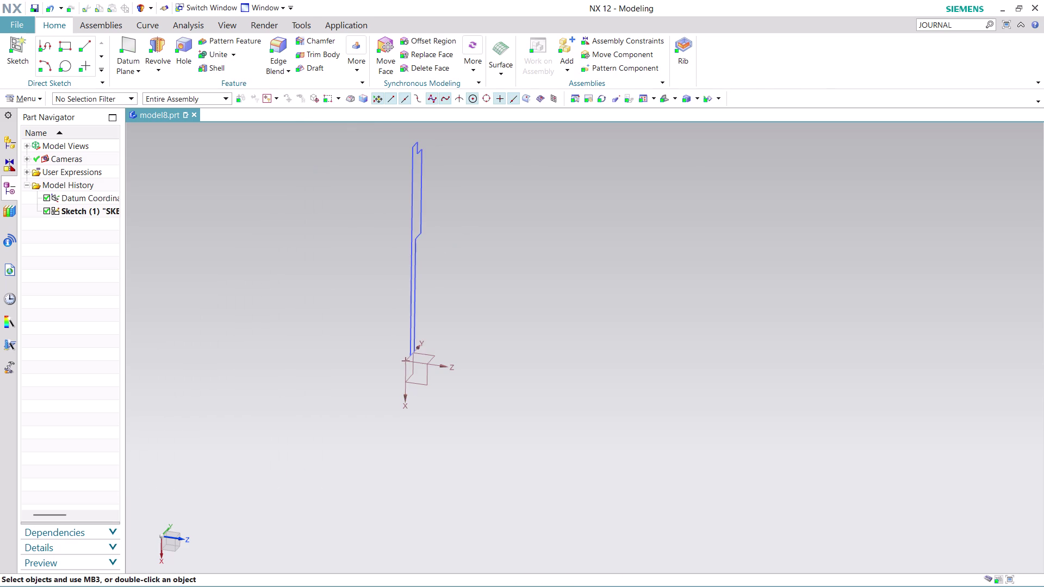
Reopen the shaft sketch with Edit with Rollback.
middle_drag(390, 441, 327, 415)
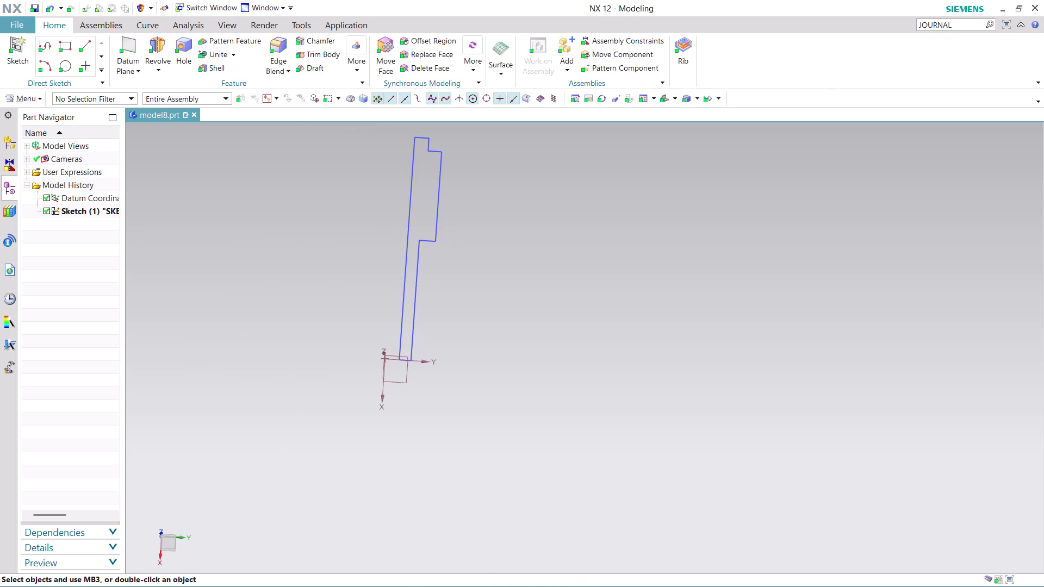
right_click(94, 214)
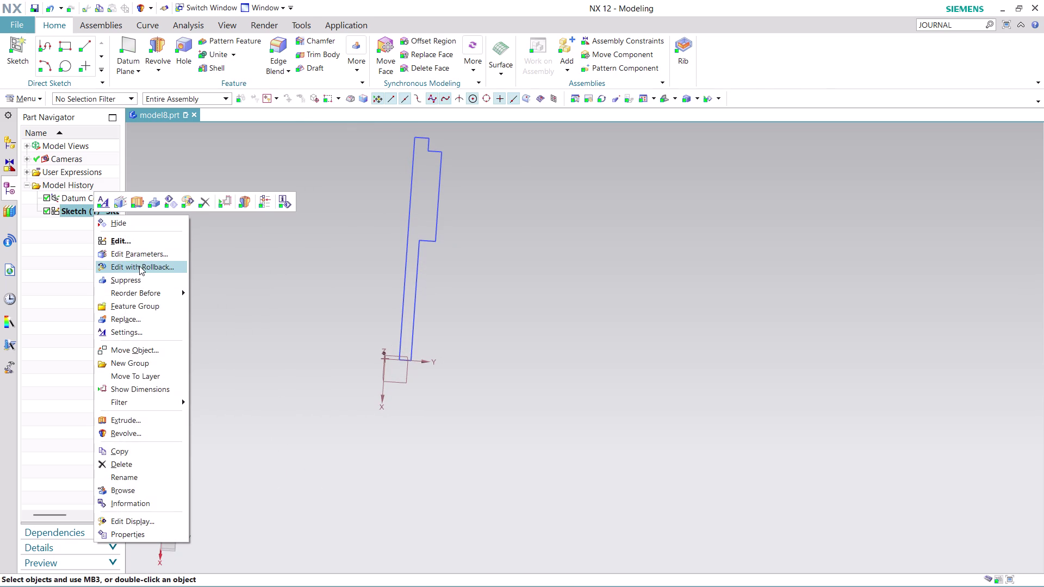
click(139, 266)
scroll(up, 3)
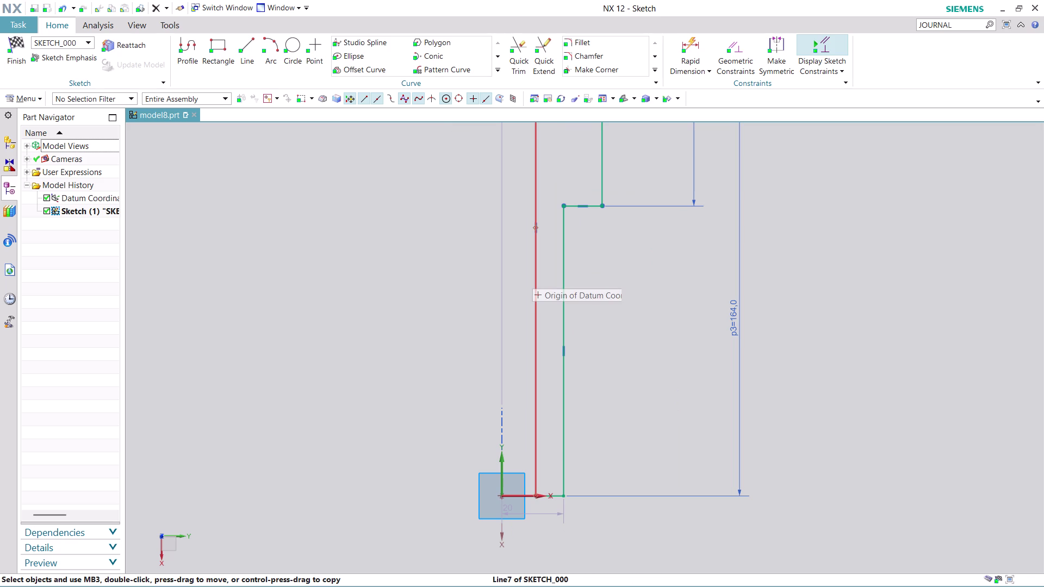
key(Escape)
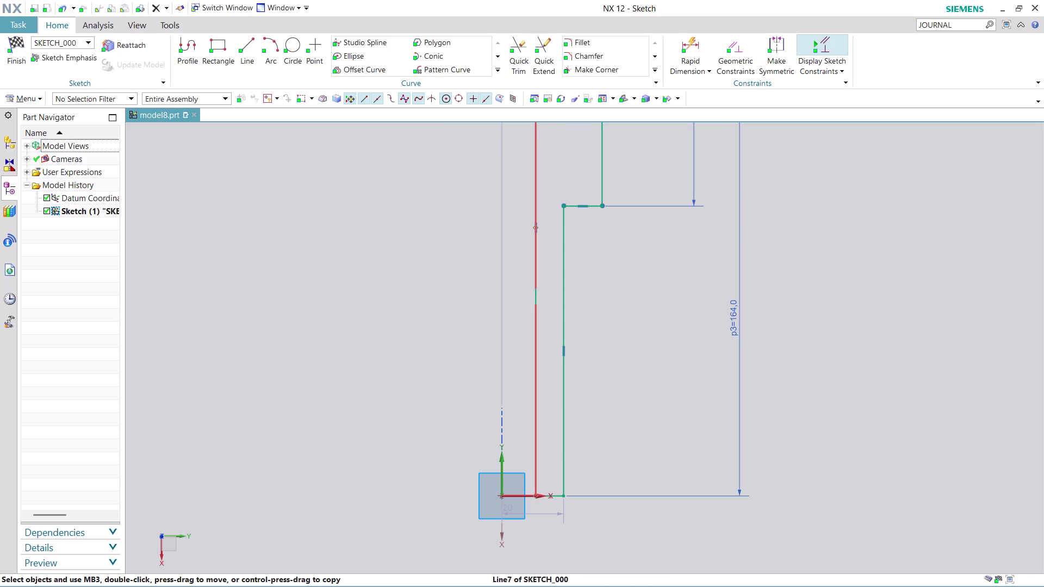
key(Escape)
Make the profile's inner vertical line collinear with the sketch vertical axis.
click(537, 288)
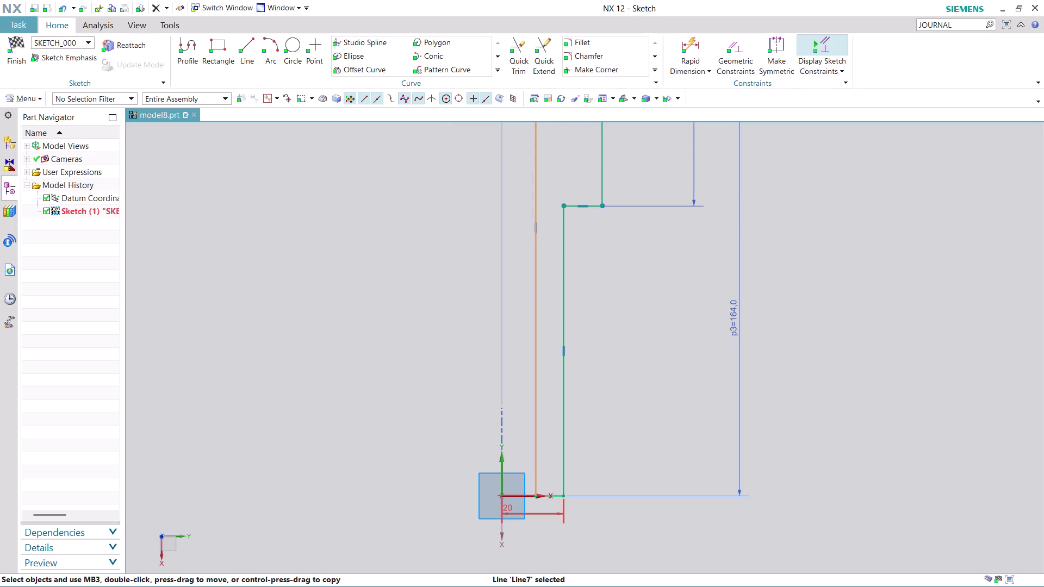
click(500, 467)
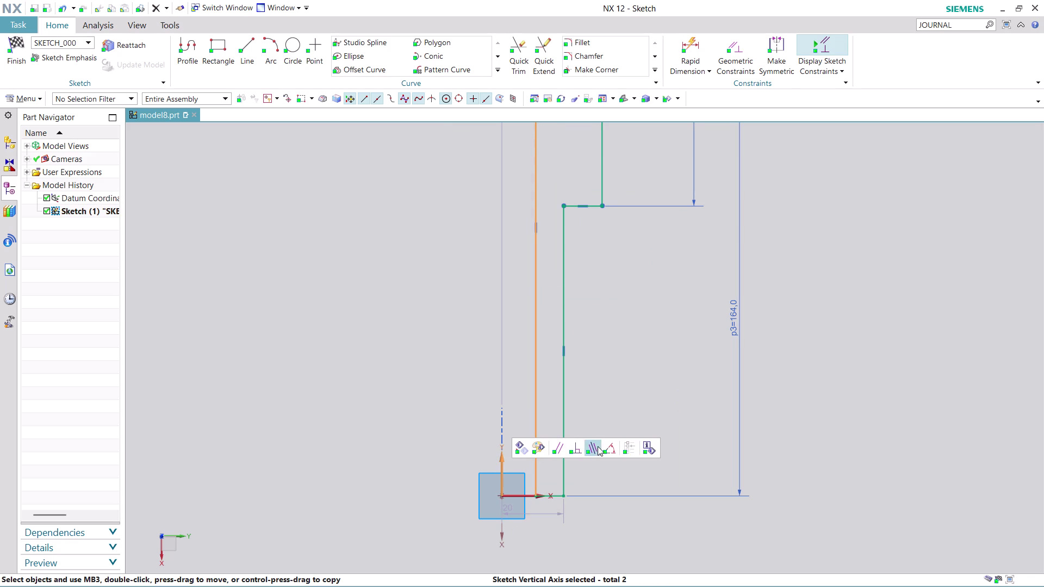
click(594, 446)
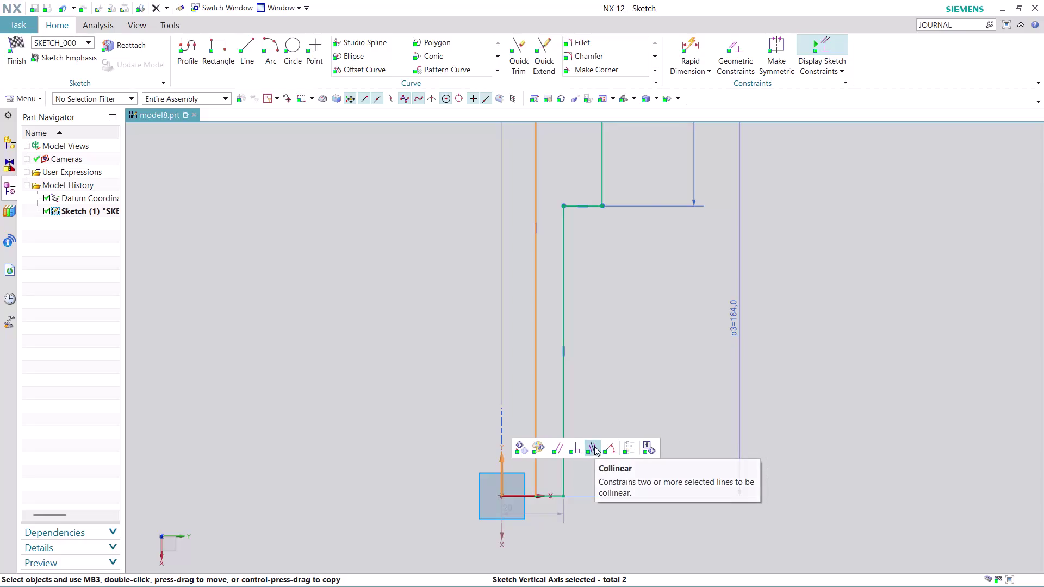
scroll(down, 3)
scroll(down, 3)
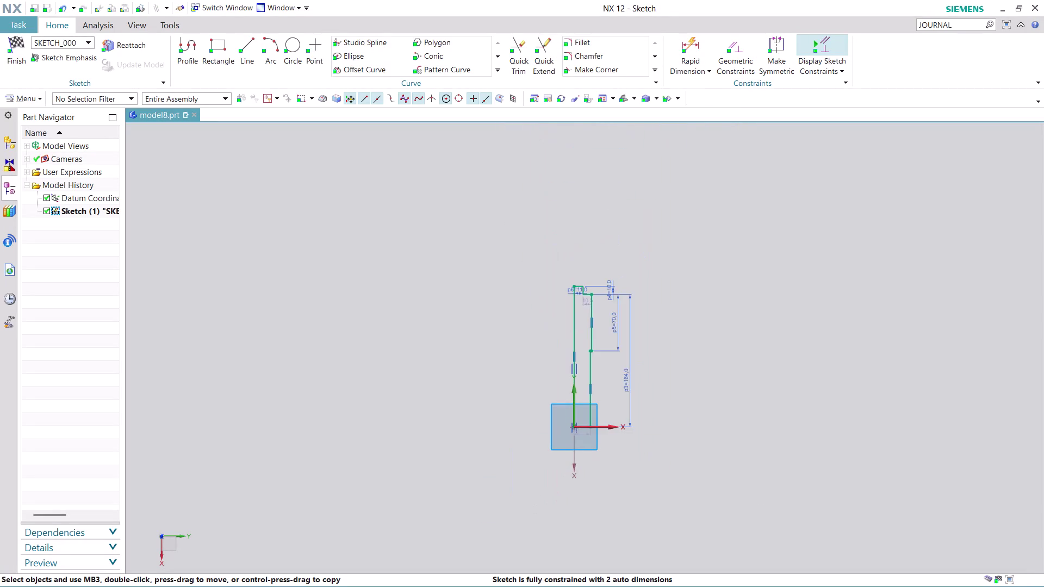
scroll(up, 3)
scroll(up, 3)
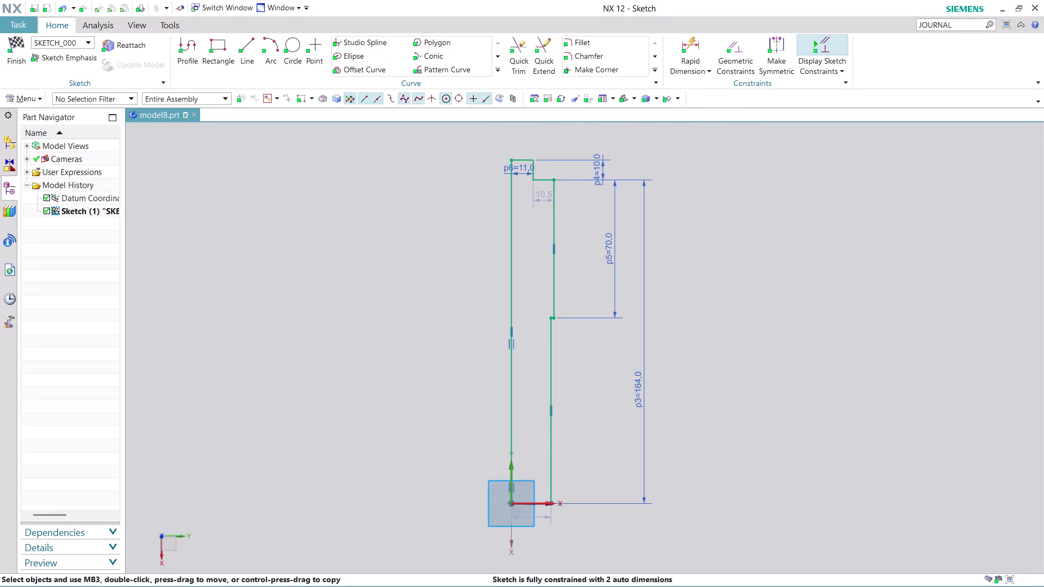
scroll(up, 3)
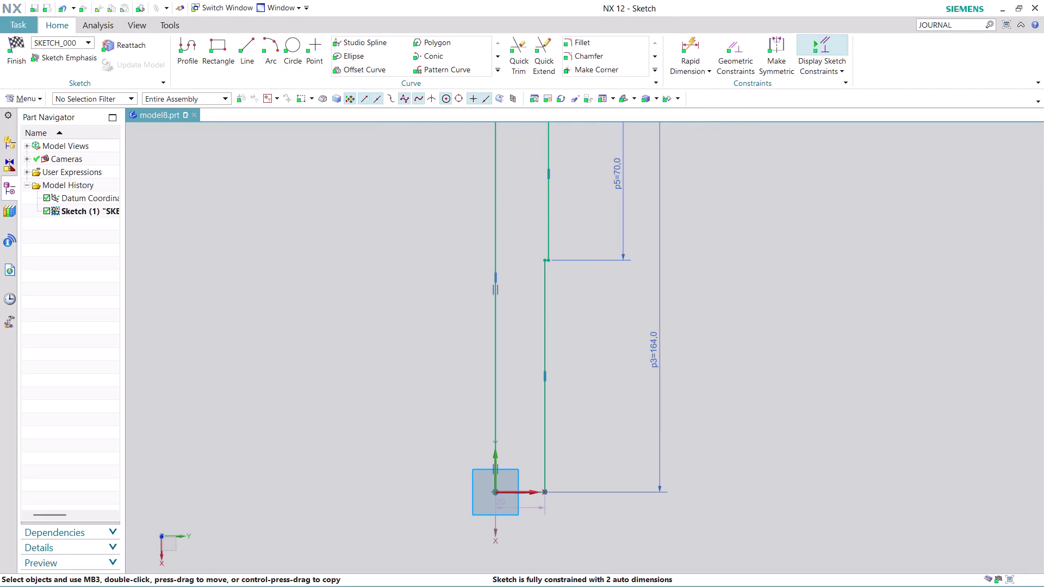
scroll(down, 3)
scroll(up, 3)
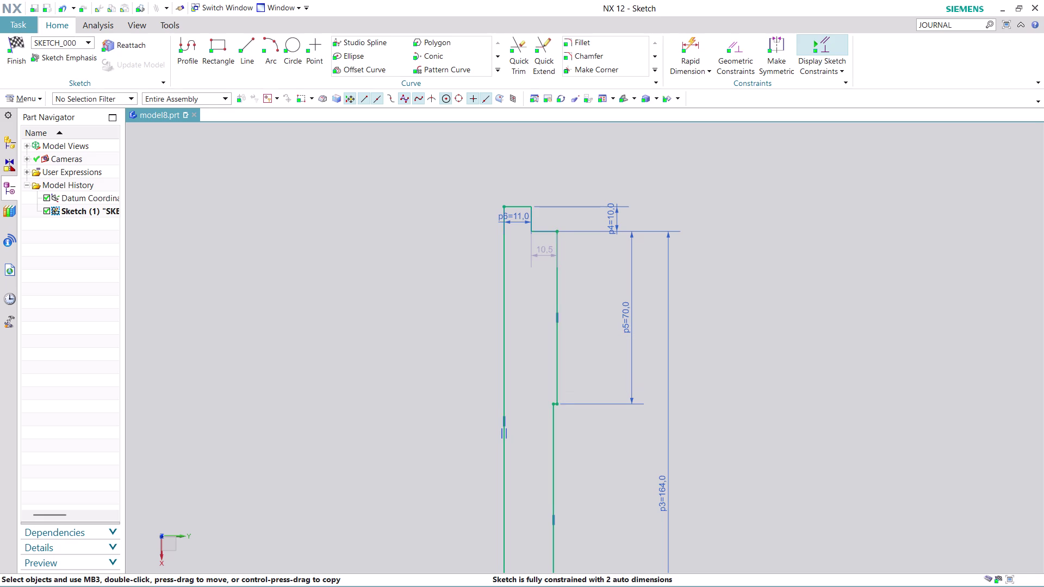
click(697, 36)
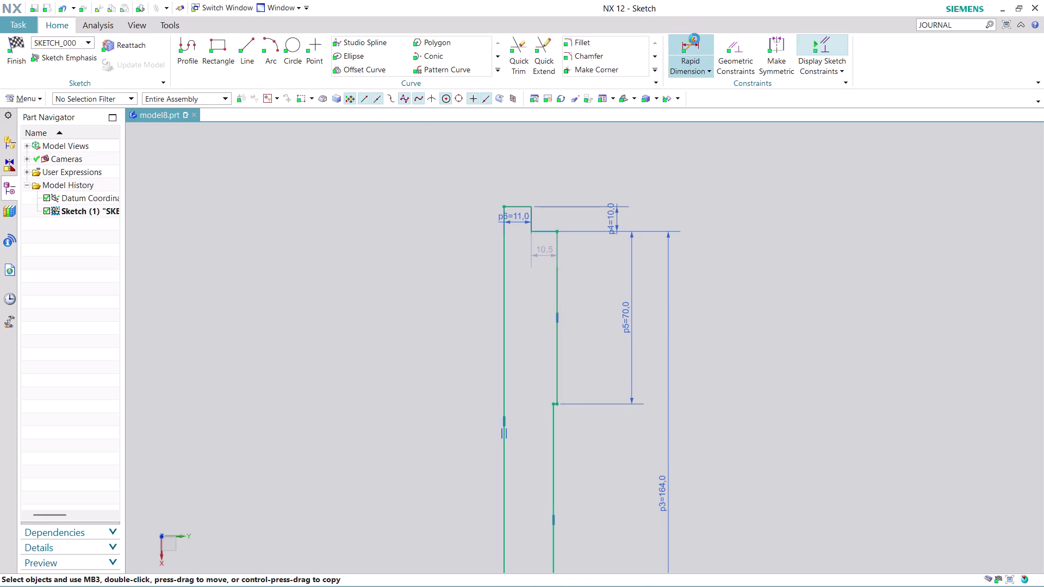
Dimension the step offset from the centreline as 65/2 (32.5).
click(555, 349)
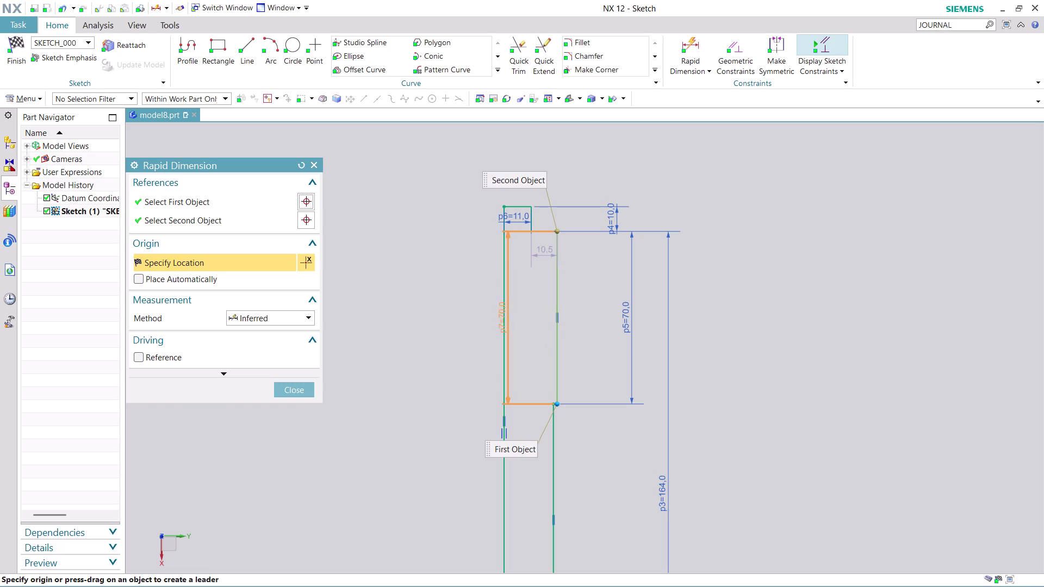
click(501, 302)
click(407, 306)
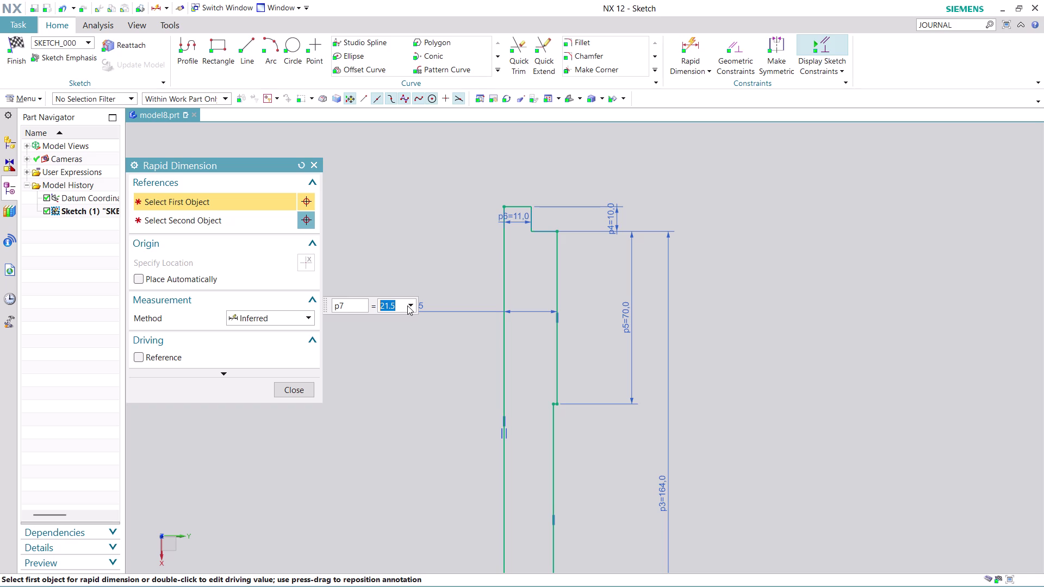
text(65/2)
key(Return)
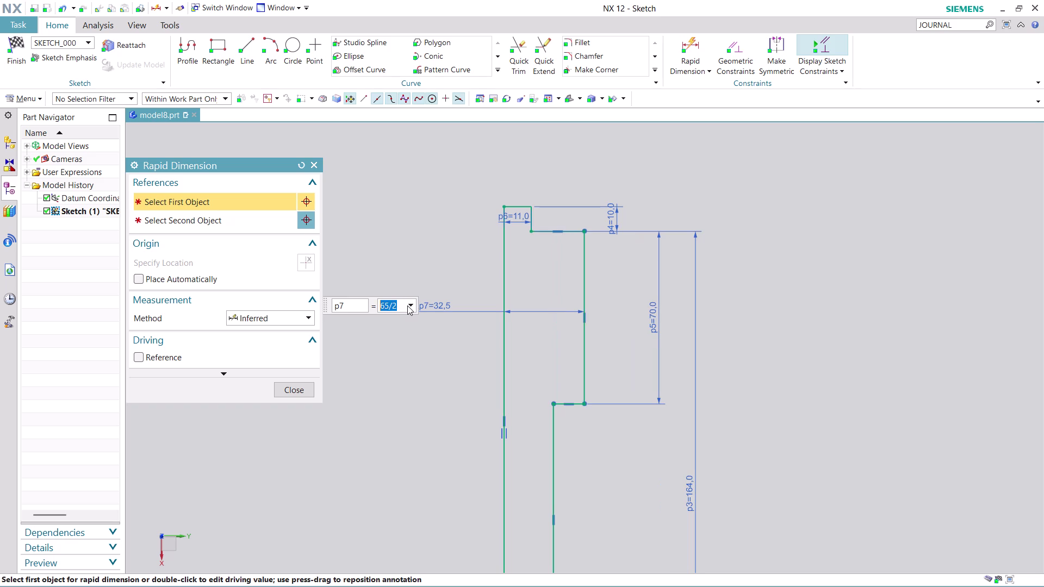
scroll(down, 3)
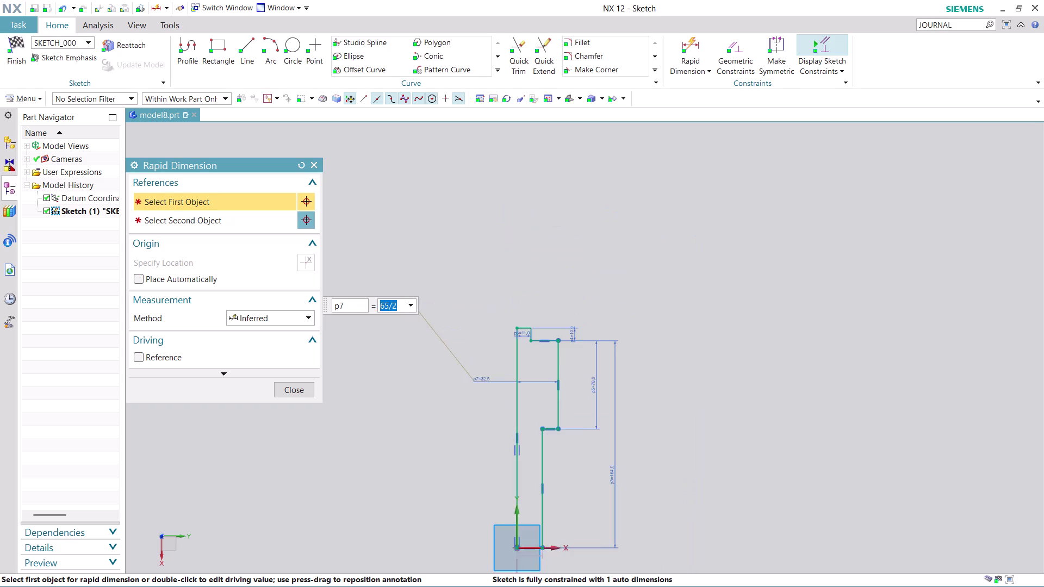
scroll(up, 3)
scroll(down, 3)
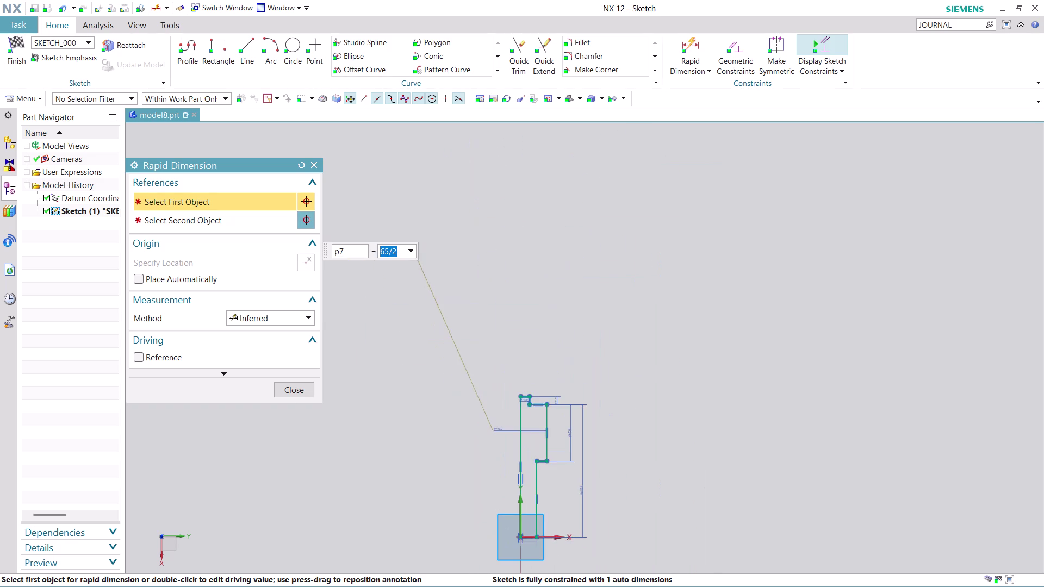
scroll(up, 3)
Dimension the lower step width as 20 and close Rapid Dimension.
click(457, 441)
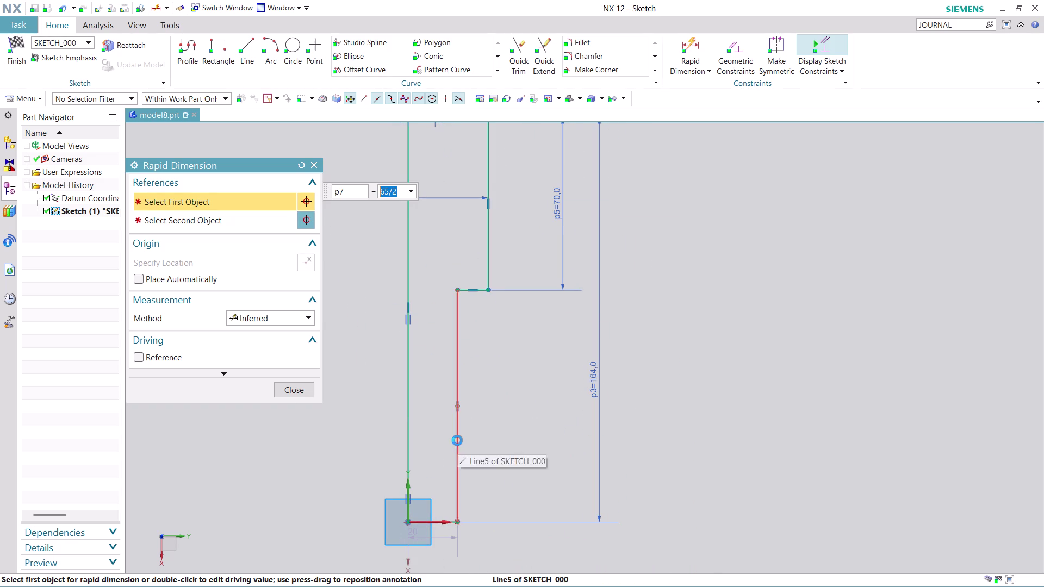
click(404, 402)
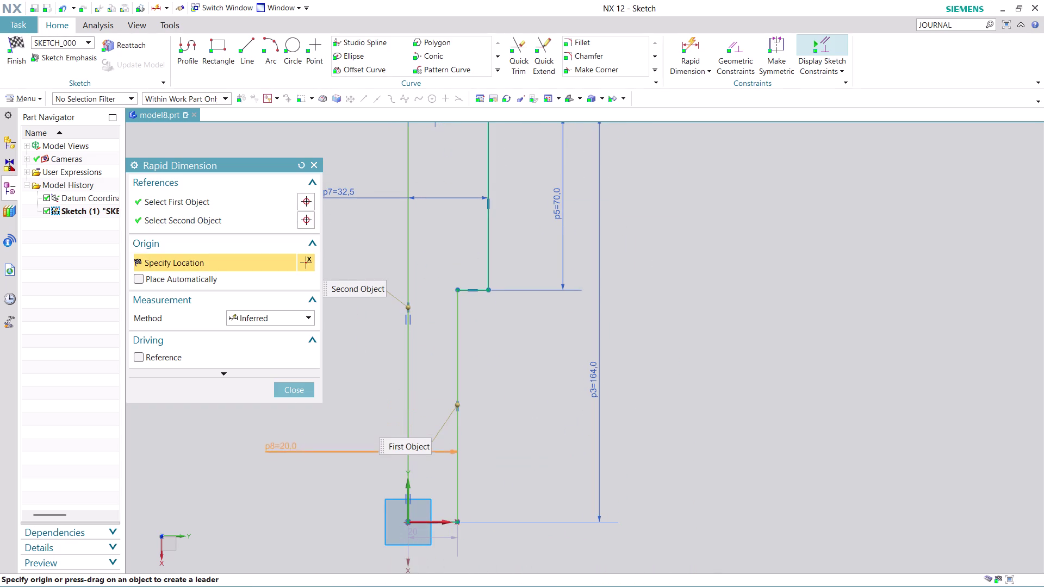
click(277, 458)
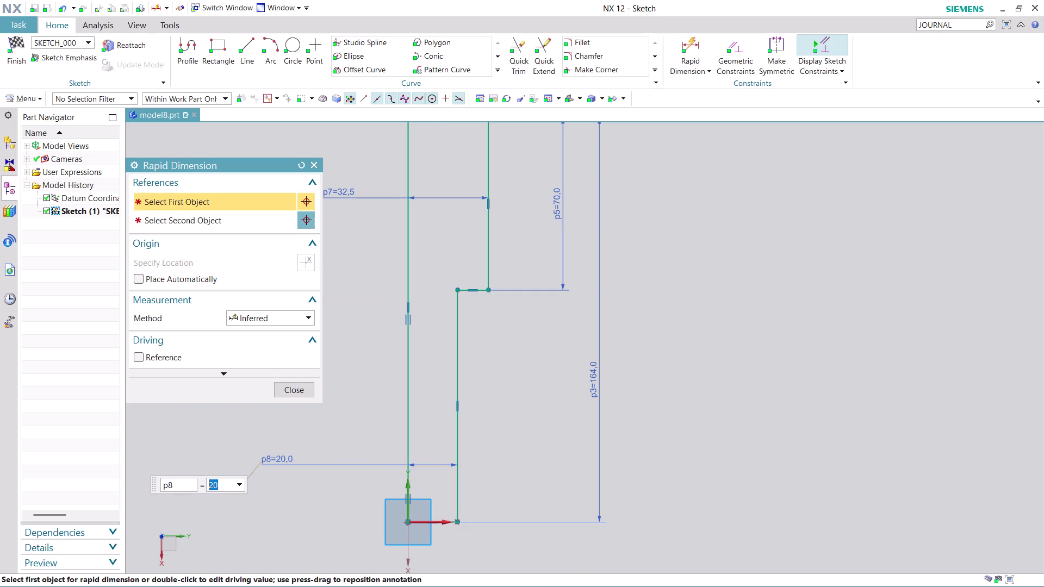
text(20)
key(Return)
scroll(down, 3)
scroll(up, 3)
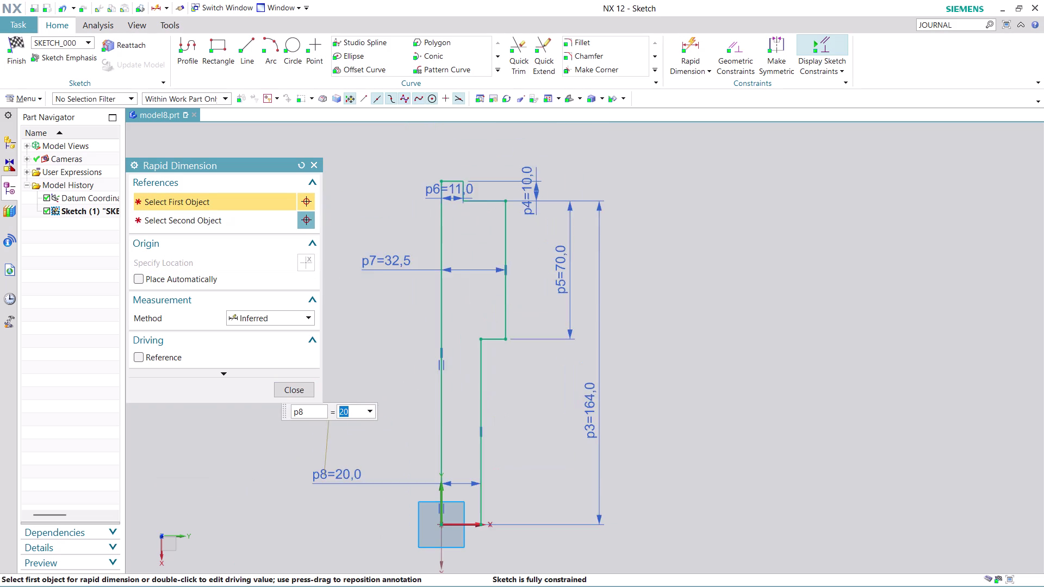
scroll(up, 3)
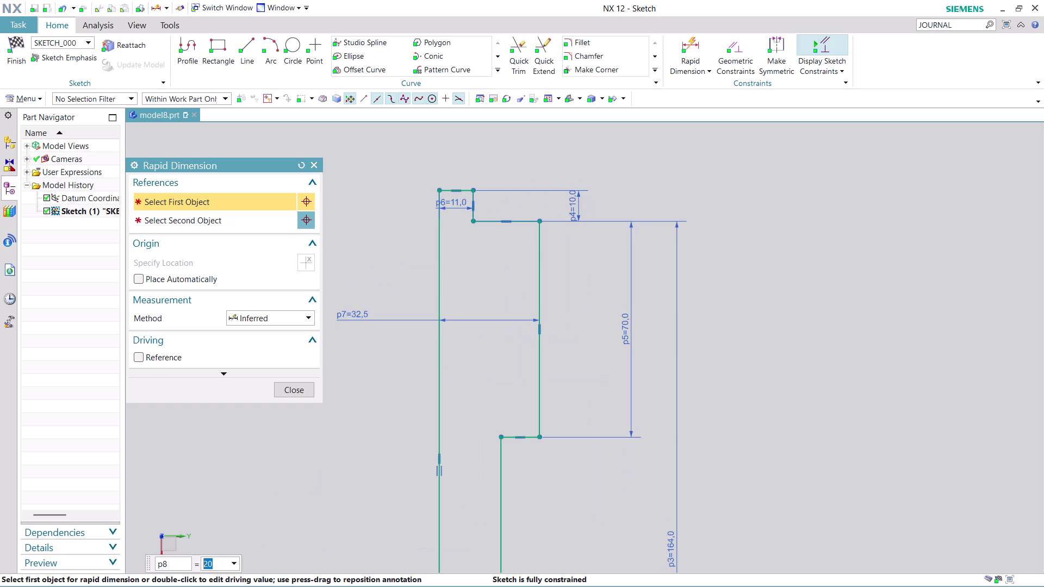
scroll(down, 3)
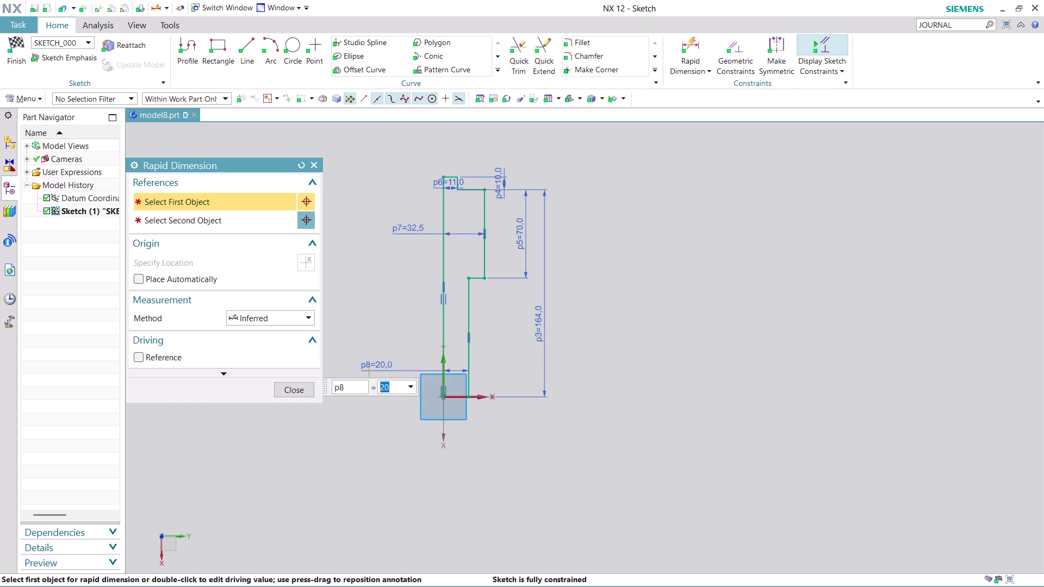
click(293, 388)
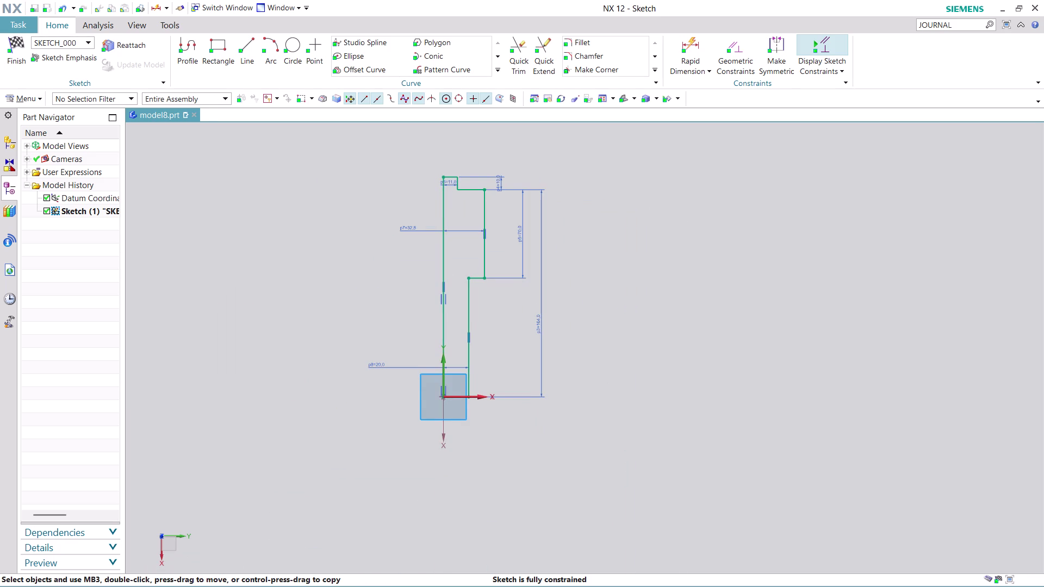
Finish Sketch (1) and return to the Modeling environment.
scroll(up, 3)
scroll(up, 3)
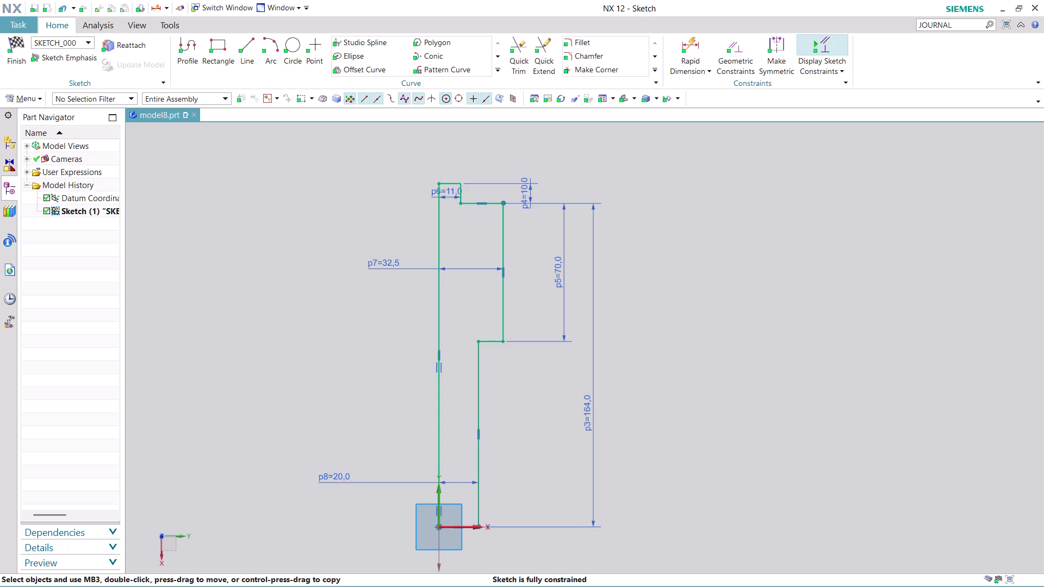
click(13, 58)
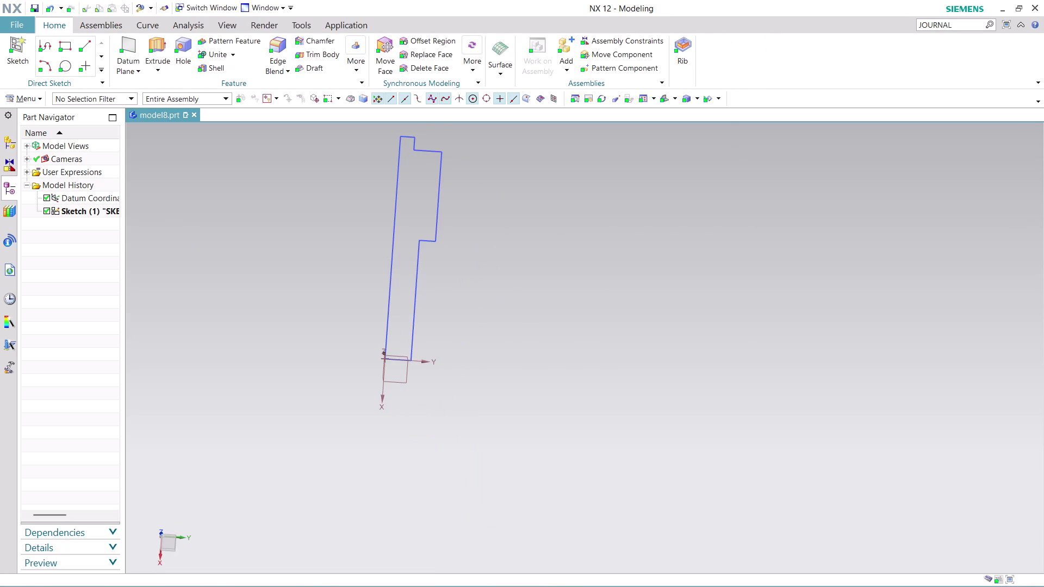
Revolve the sketch profile 0–360° about the shaft centreline datum axis.
scroll(up, 3)
click(163, 73)
click(161, 105)
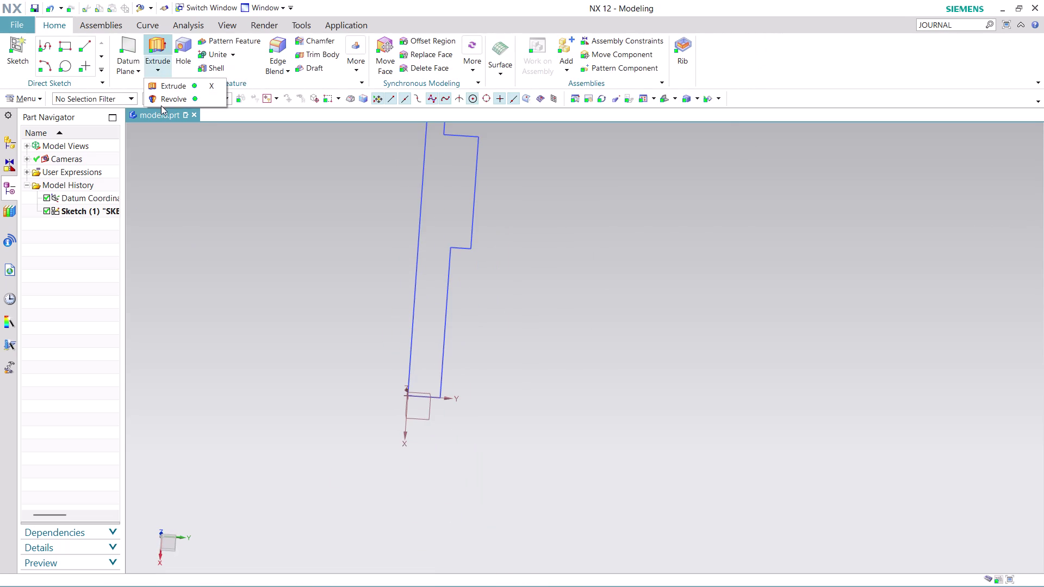
click(164, 102)
click(435, 218)
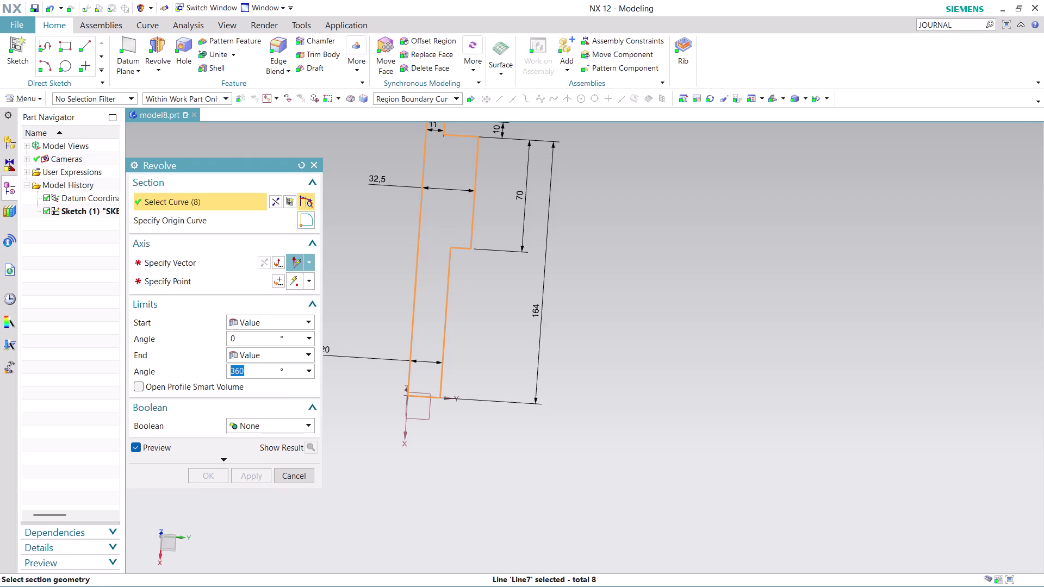
click(213, 267)
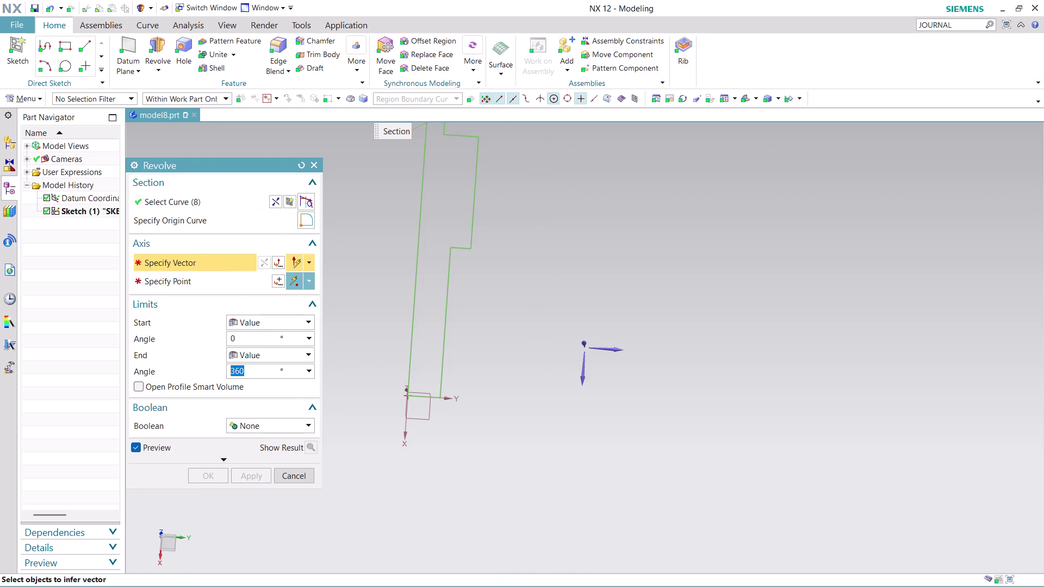
click(405, 430)
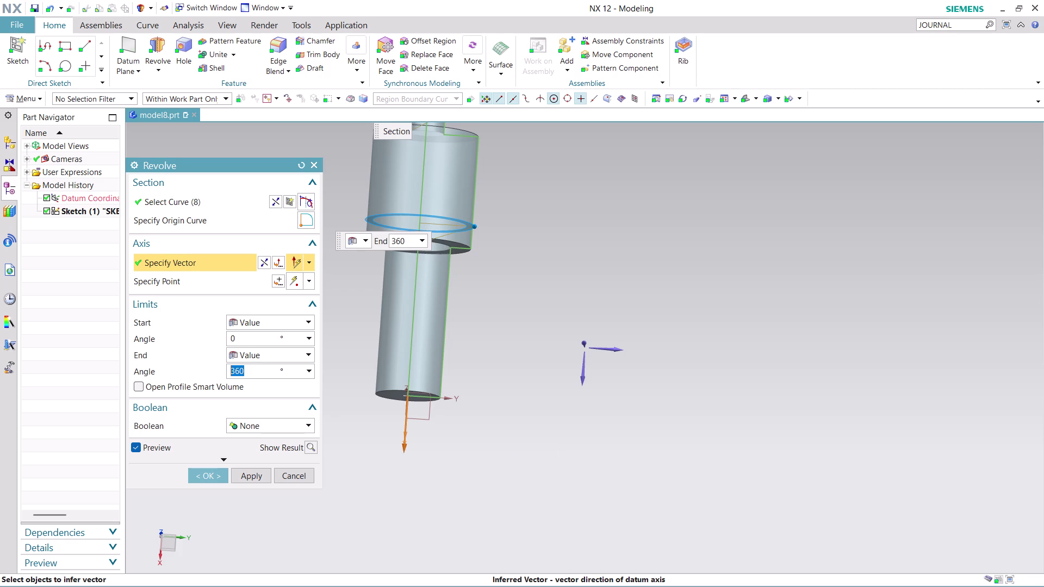
middle_drag(504, 291, 481, 332)
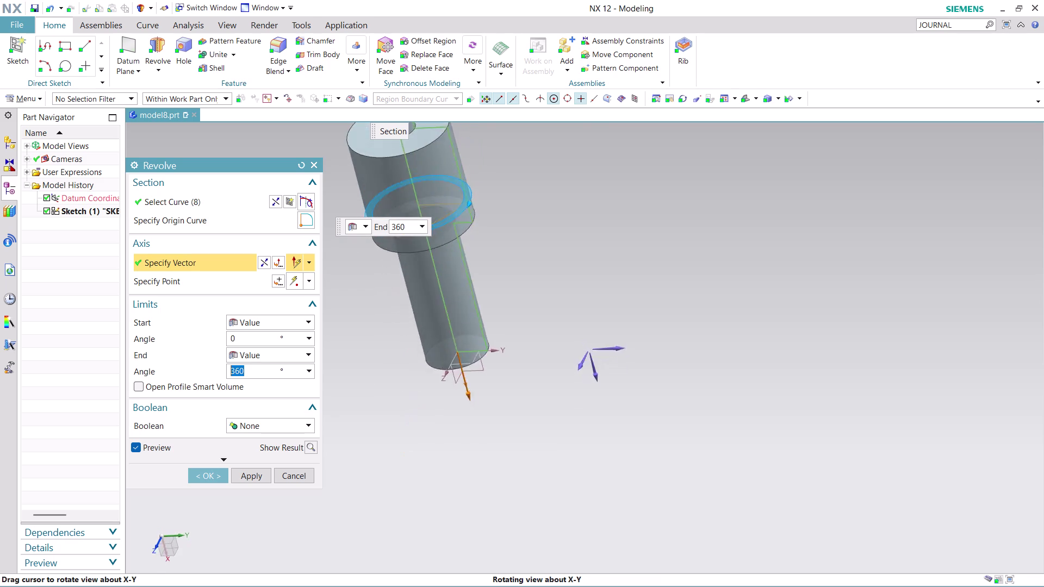
middle_drag(481, 332, 454, 304)
click(201, 478)
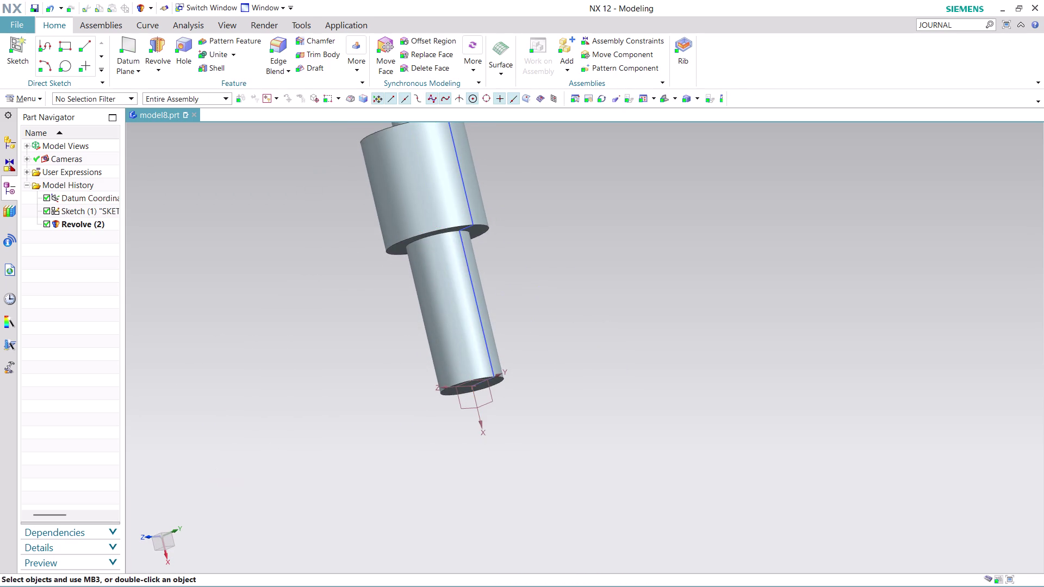
Orbit the revolved stepped shaft to view it from above.
scroll(down, 3)
scroll(up, 3)
middle_drag(499, 150, 514, 178)
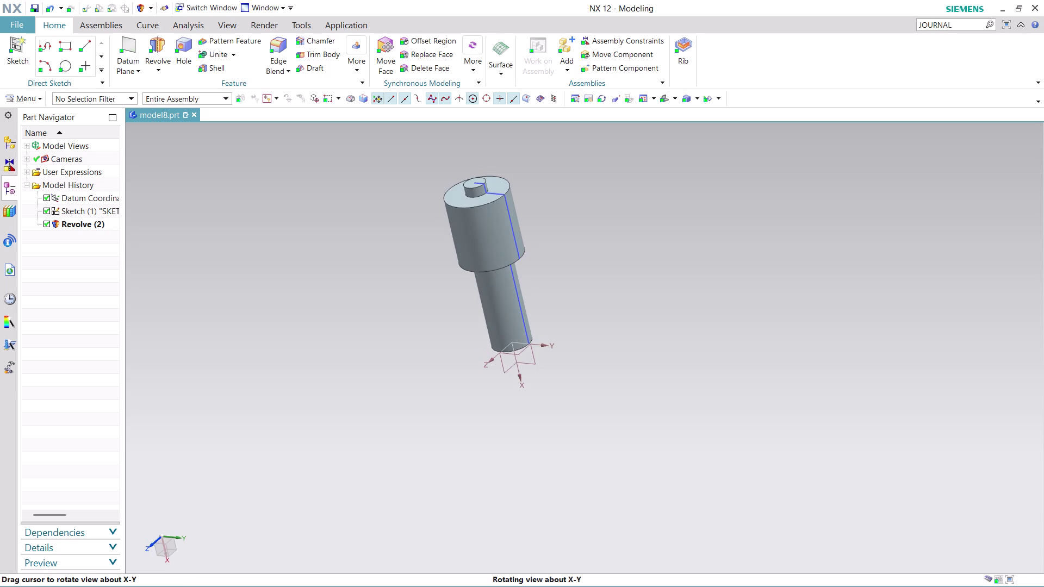
middle_drag(514, 178, 515, 180)
scroll(up, 3)
scroll(up, 3)
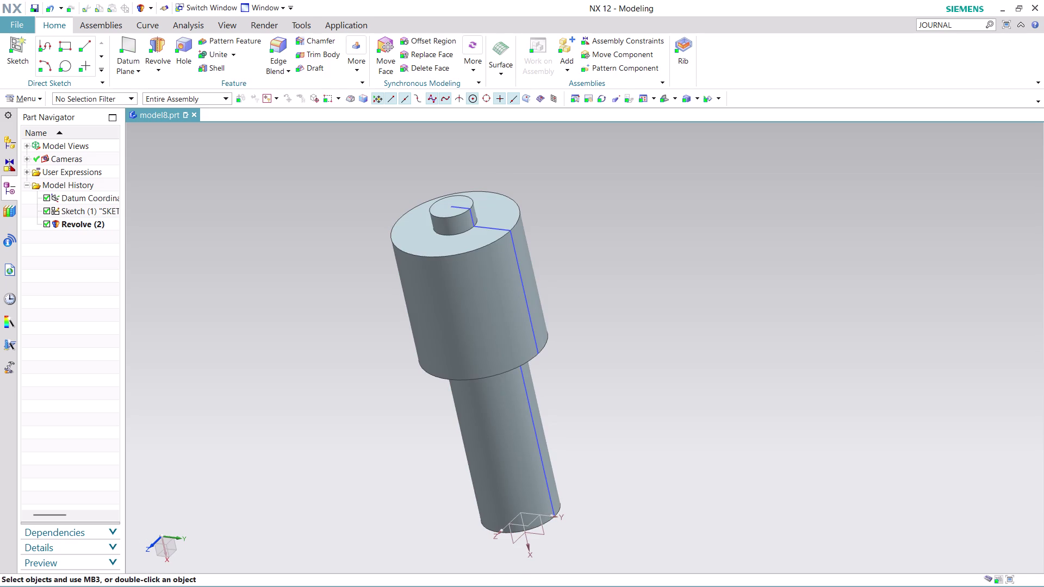
click(318, 38)
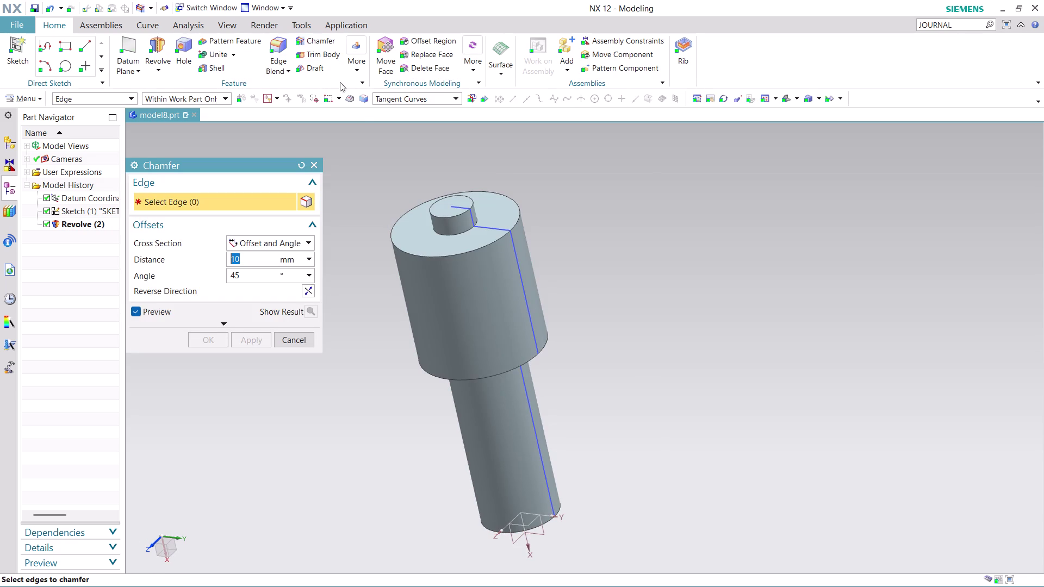
Chamfer the collar's top circular edge 10 mm × 45° and orbit to inspect it.
click(489, 243)
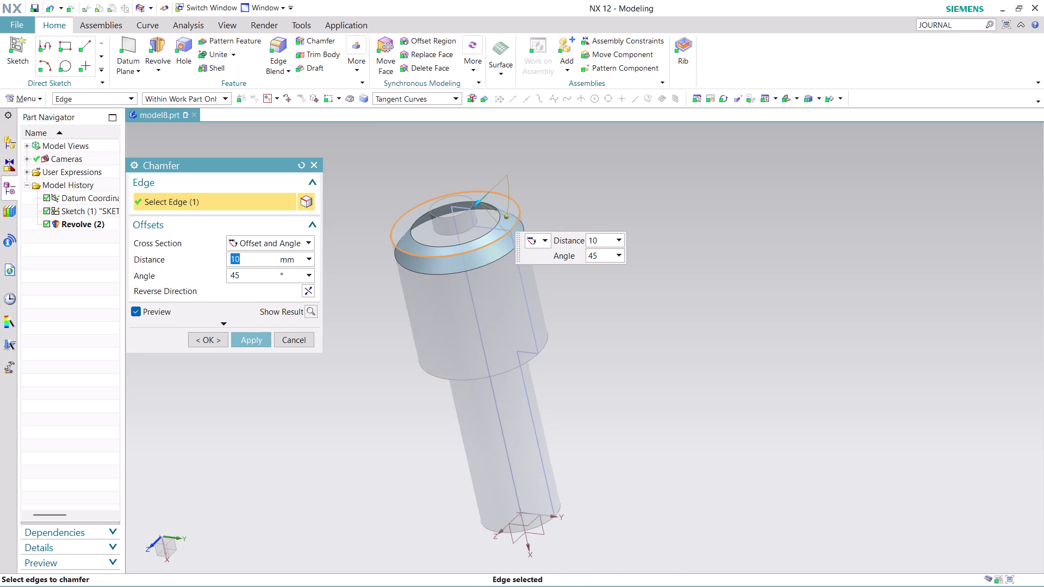
click(207, 336)
middle_drag(607, 383, 604, 371)
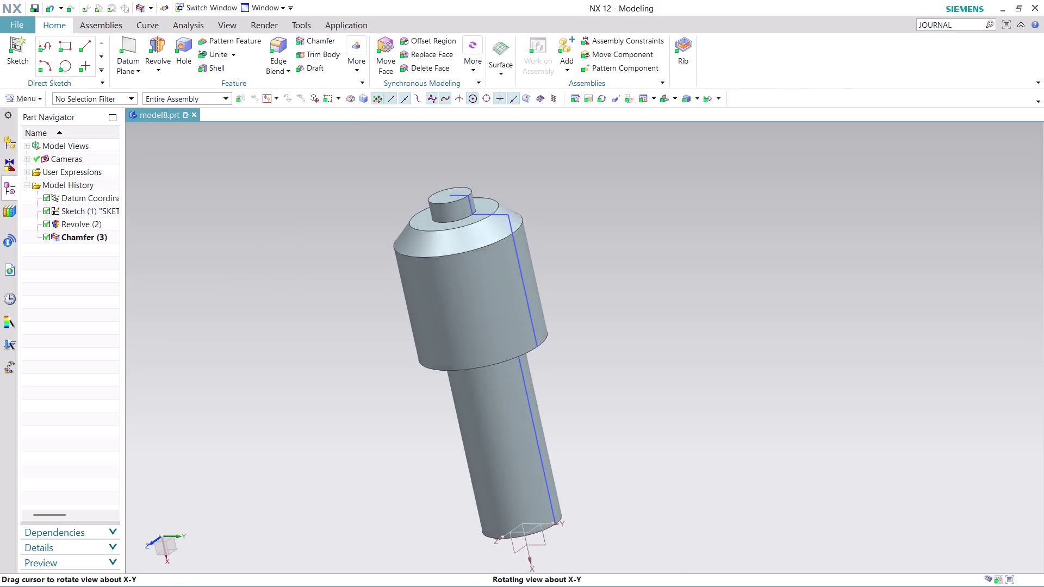
middle_drag(604, 372, 593, 341)
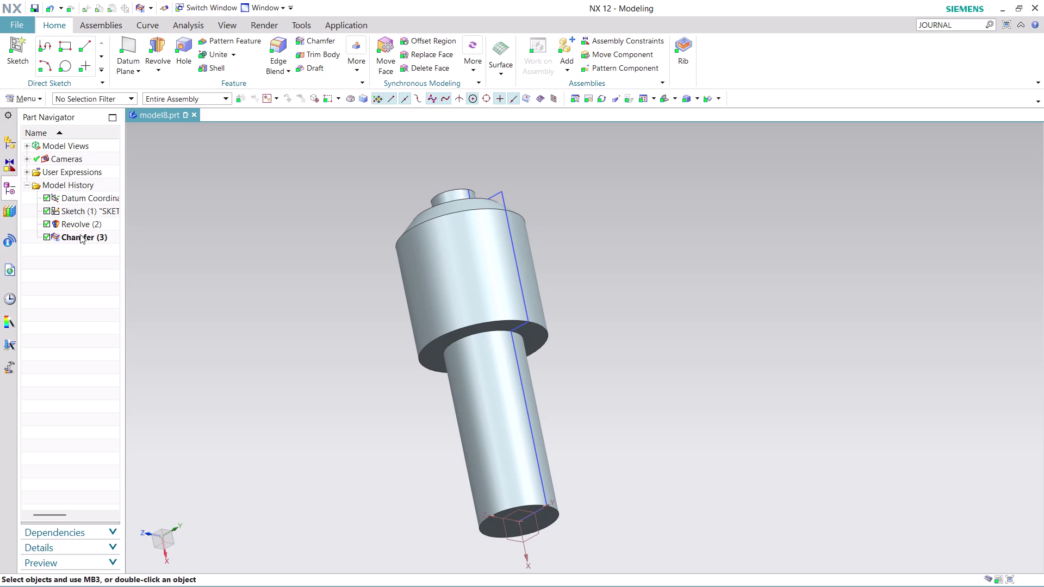
click(86, 210)
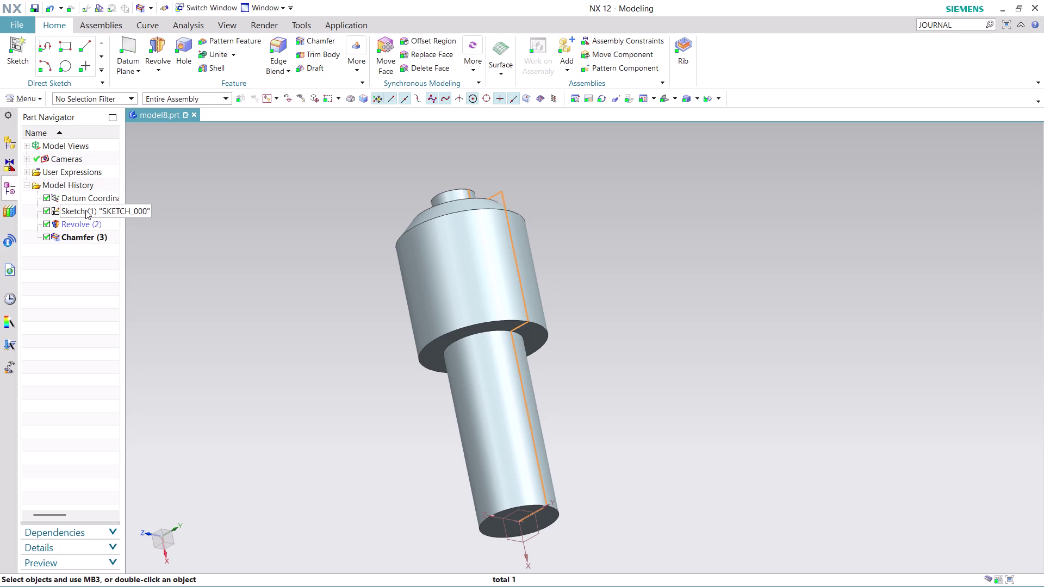
Reopen the profile sketch for editing.
right_click(85, 210)
click(134, 259)
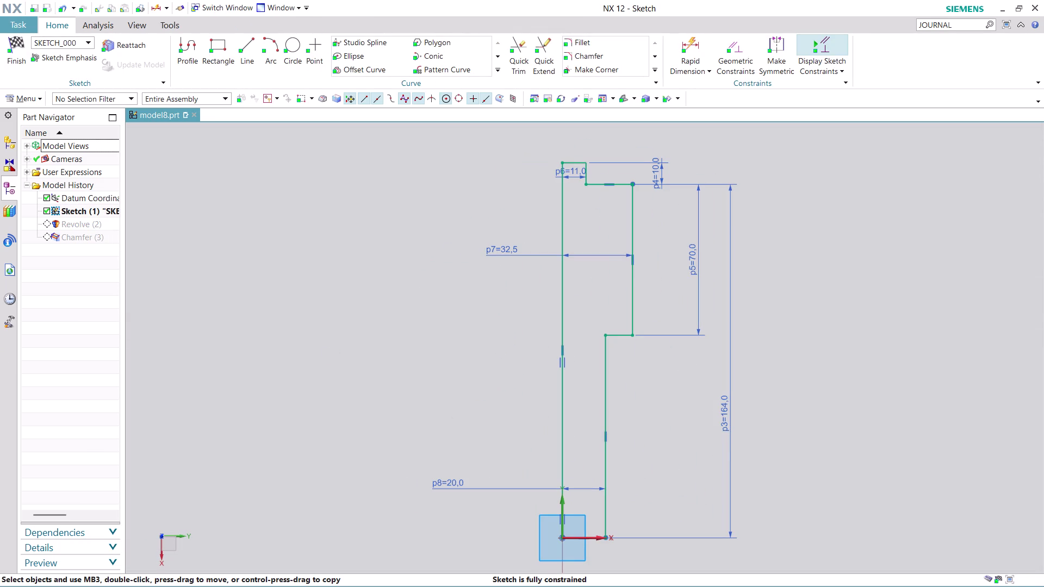
scroll(down, 3)
scroll(up, 3)
scroll(down, 3)
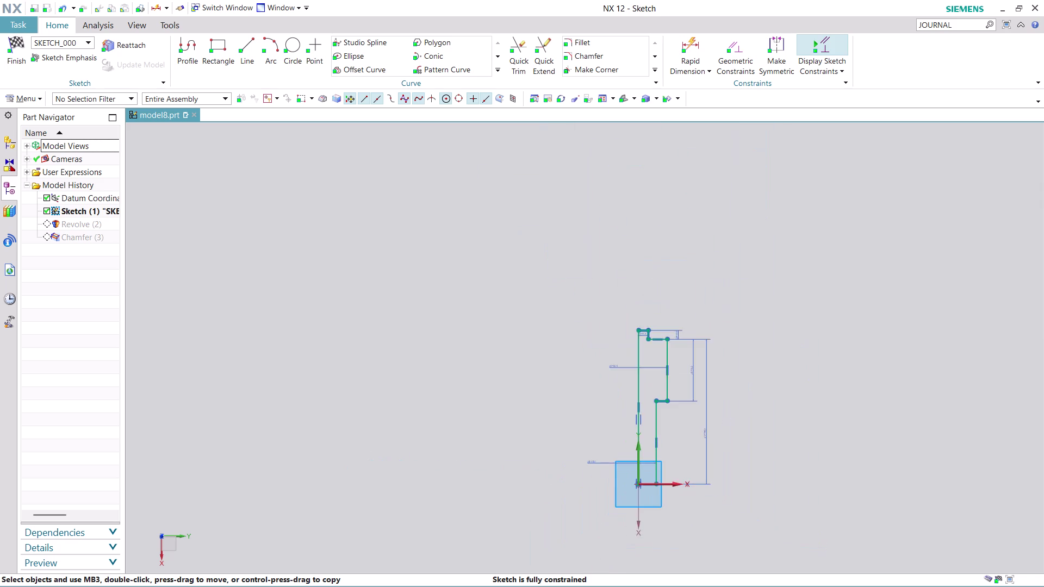
scroll(up, 3)
scroll(up, 3)
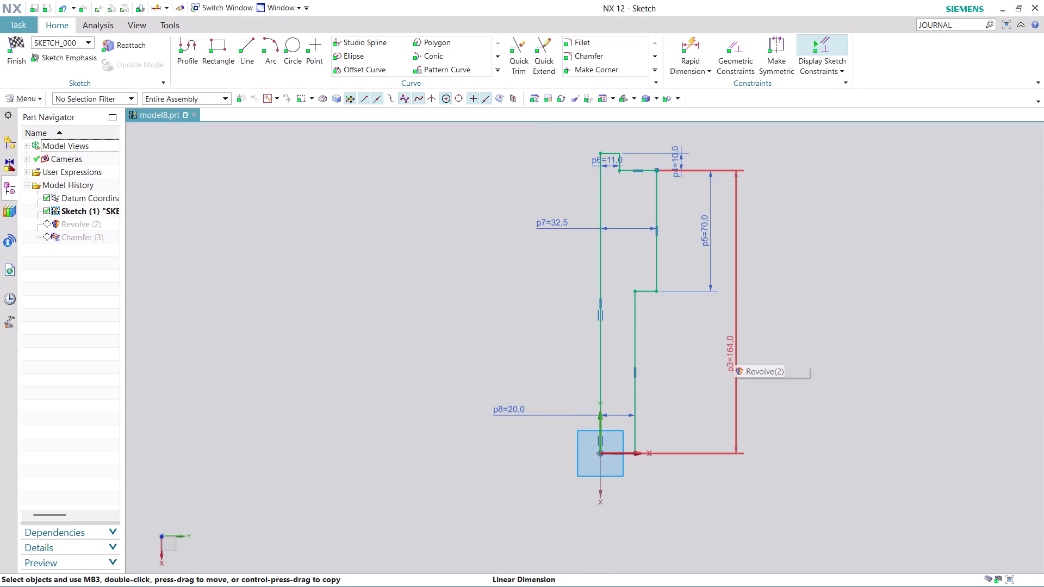
Replace the 164 overall length dimension with a 164 mm shoulder-height dimension.
right_click(733, 350)
click(780, 495)
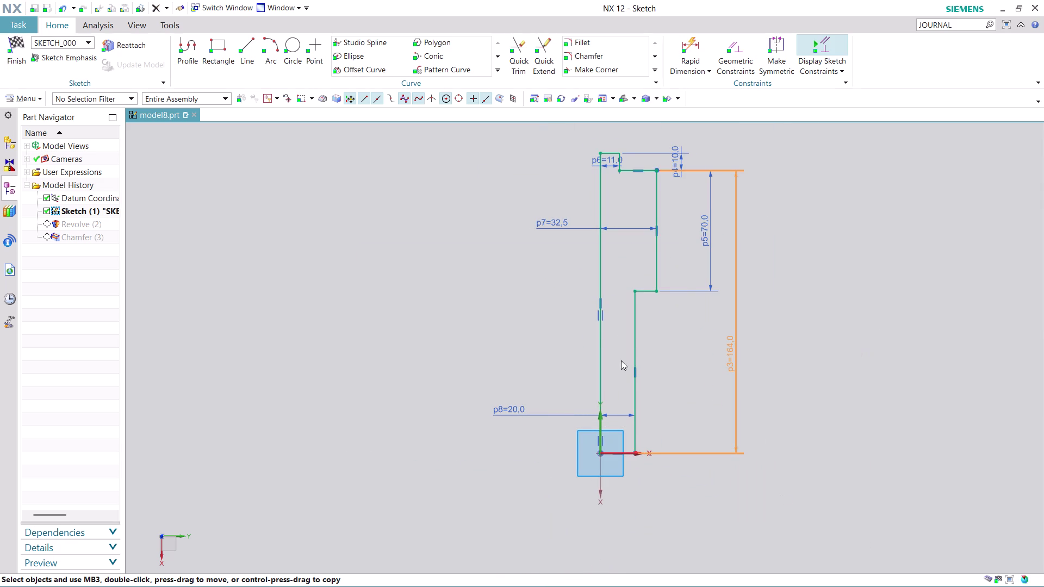
click(515, 327)
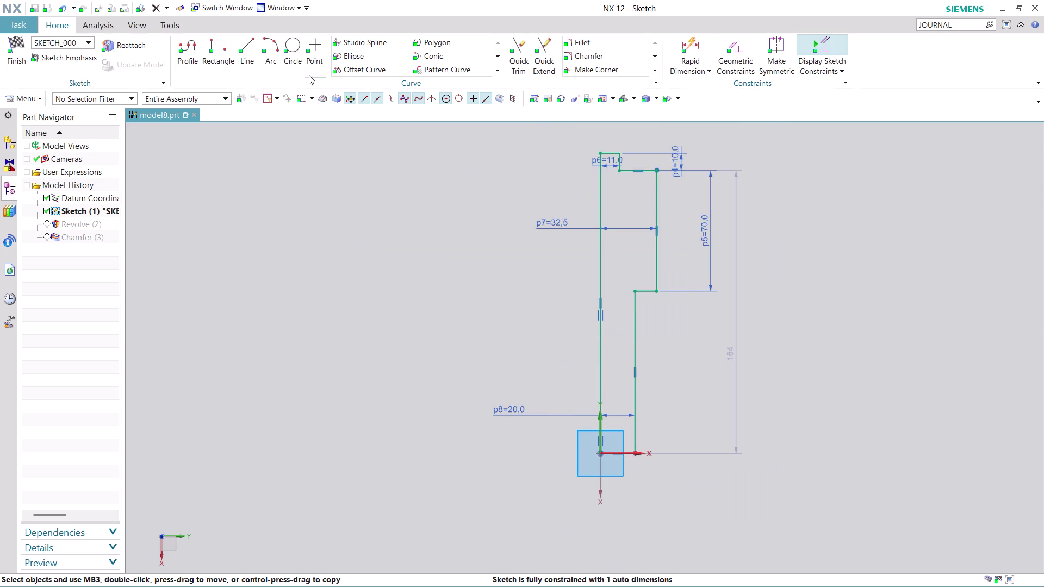
click(698, 38)
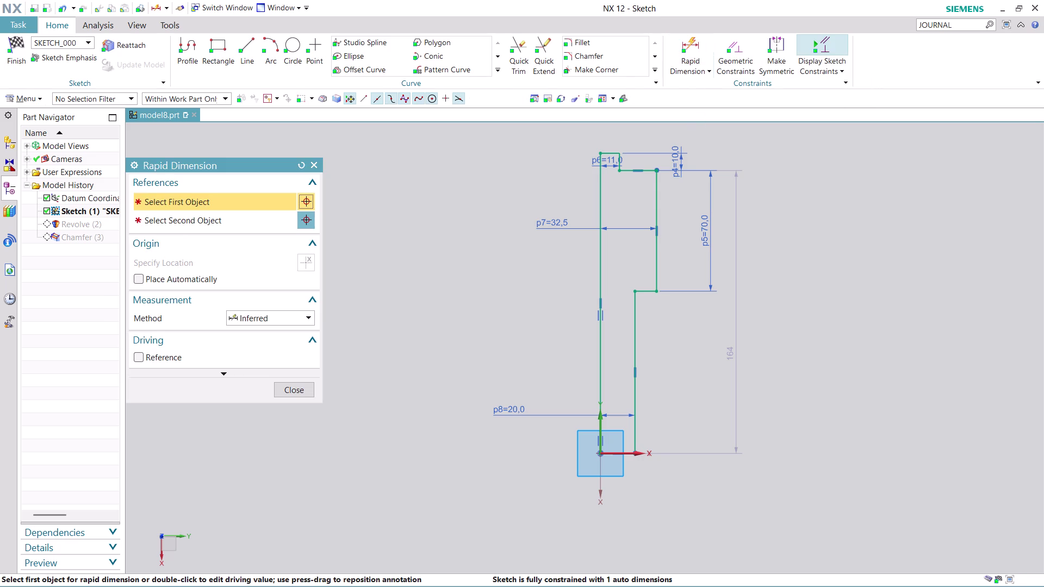
click(638, 340)
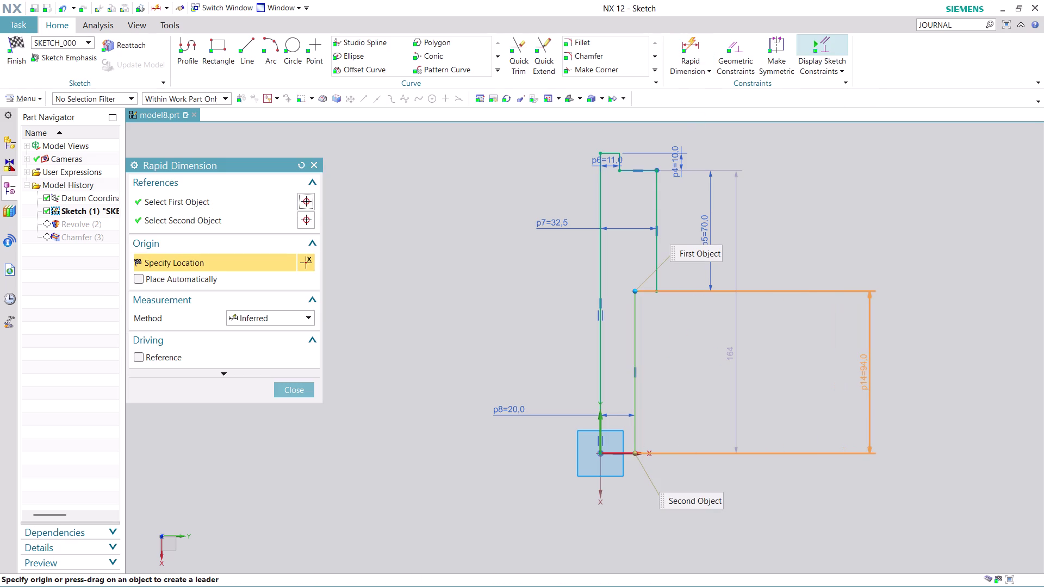
click(863, 379)
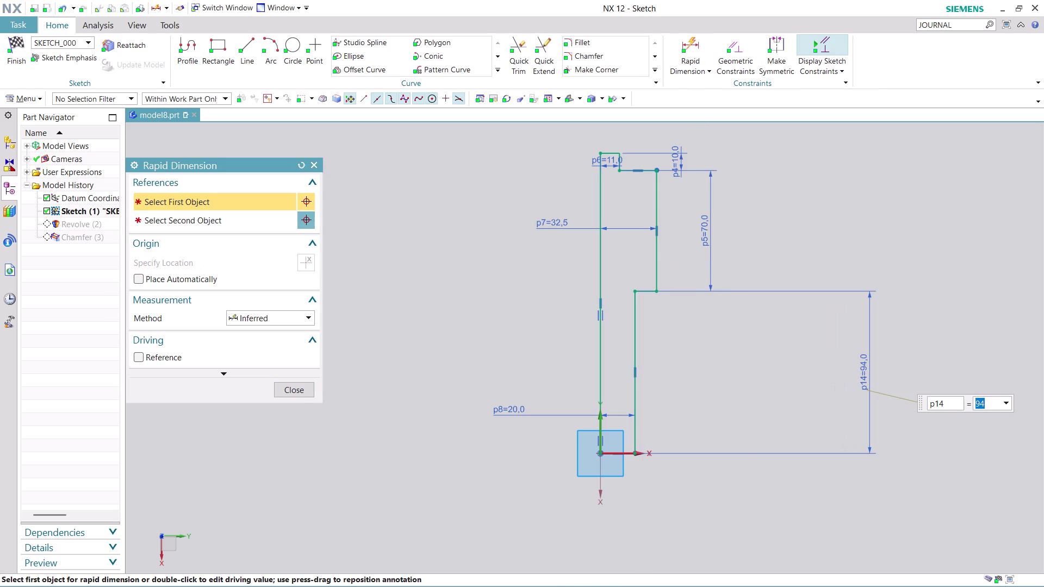
text(164)
key(Return)
scroll(down, 3)
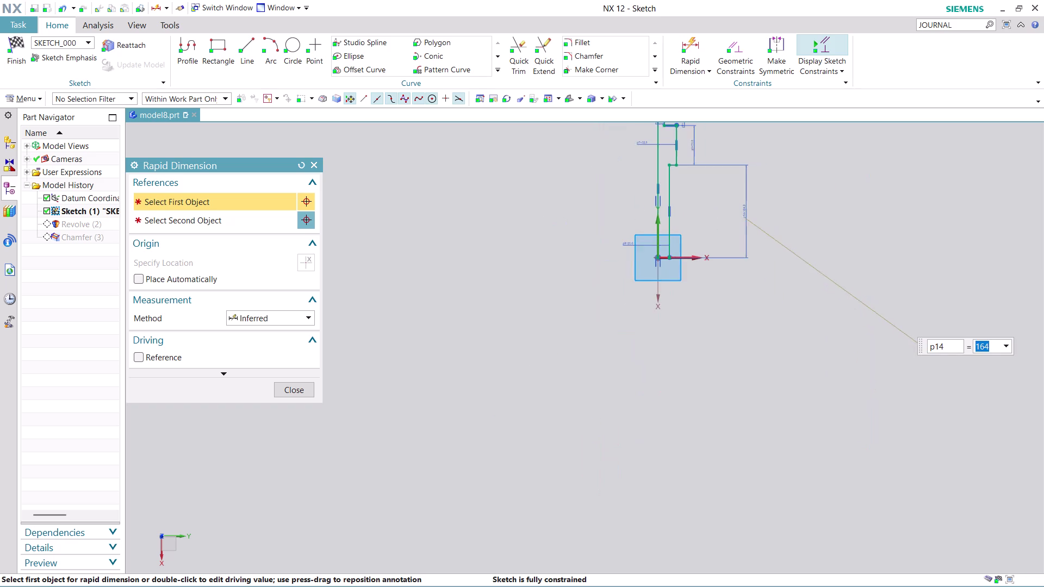
scroll(up, 3)
scroll(up, 3)
scroll(down, 3)
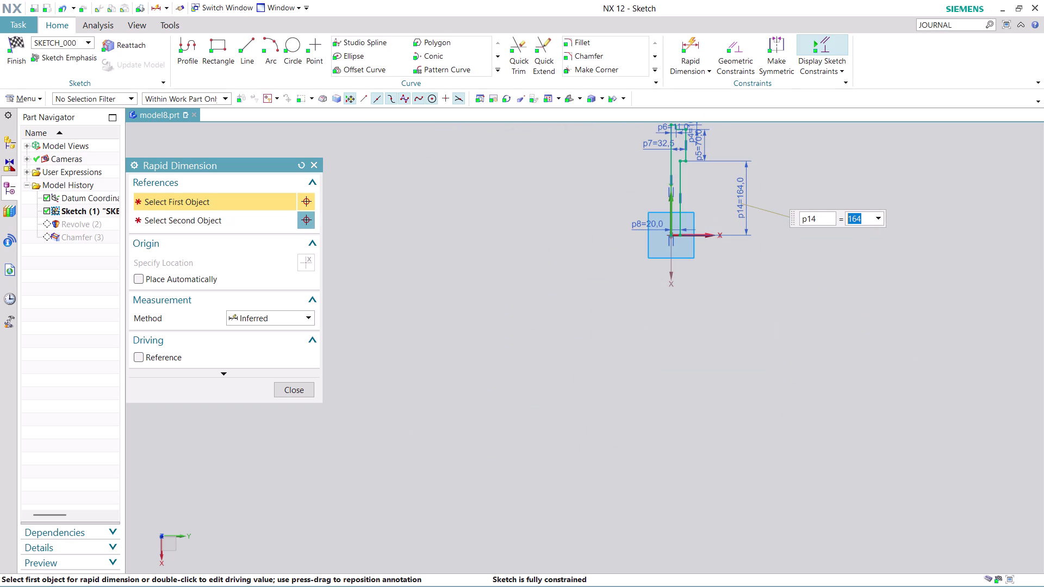
Close the dimension tool, reframe the view and finish the sketch.
click(297, 386)
scroll(up, 3)
middle_drag(765, 153, 761, 175)
middle_drag(813, 186, 724, 404)
scroll(up, 3)
scroll(up, 3)
scroll(up, 3)
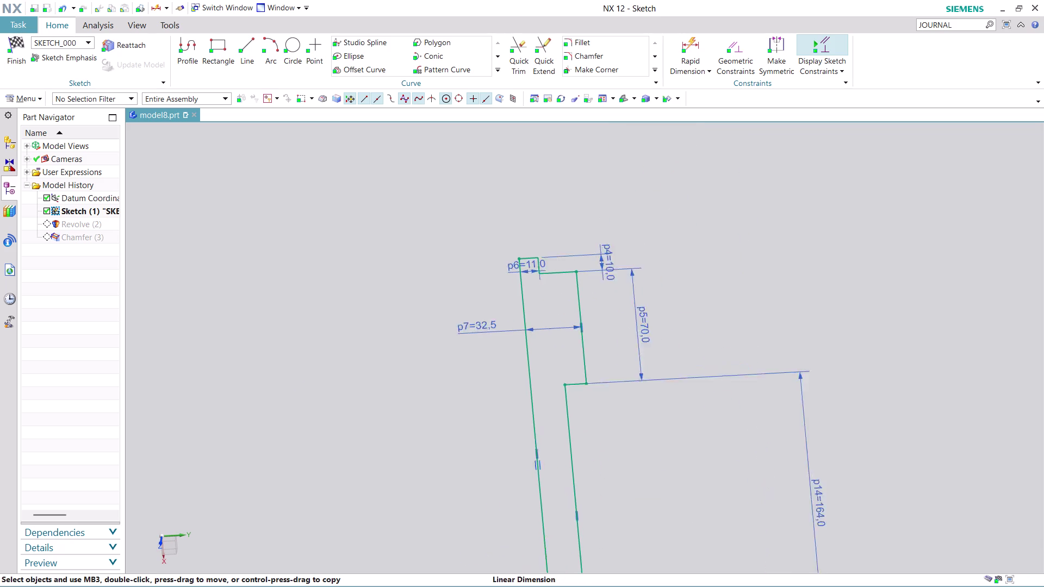
scroll(up, 3)
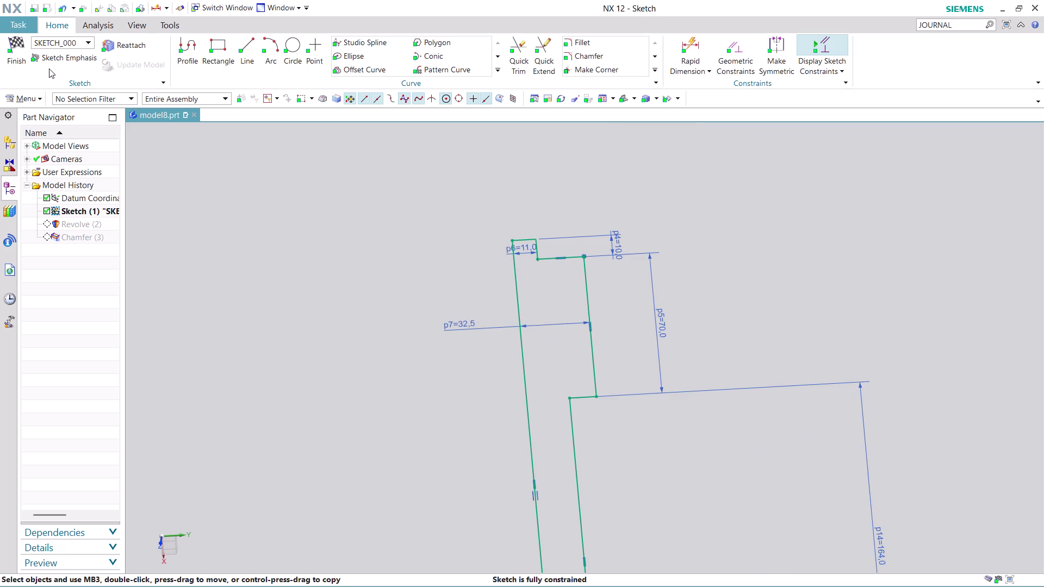
click(20, 58)
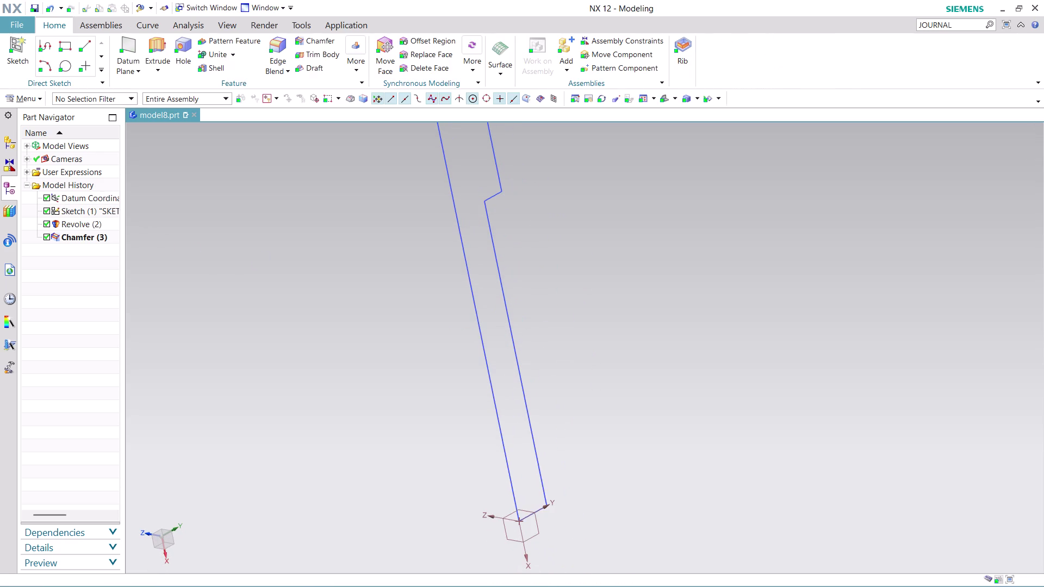
Chamfer the edge where the shaft meets the collar 10 mm × 45°.
scroll(down, 3)
scroll(up, 3)
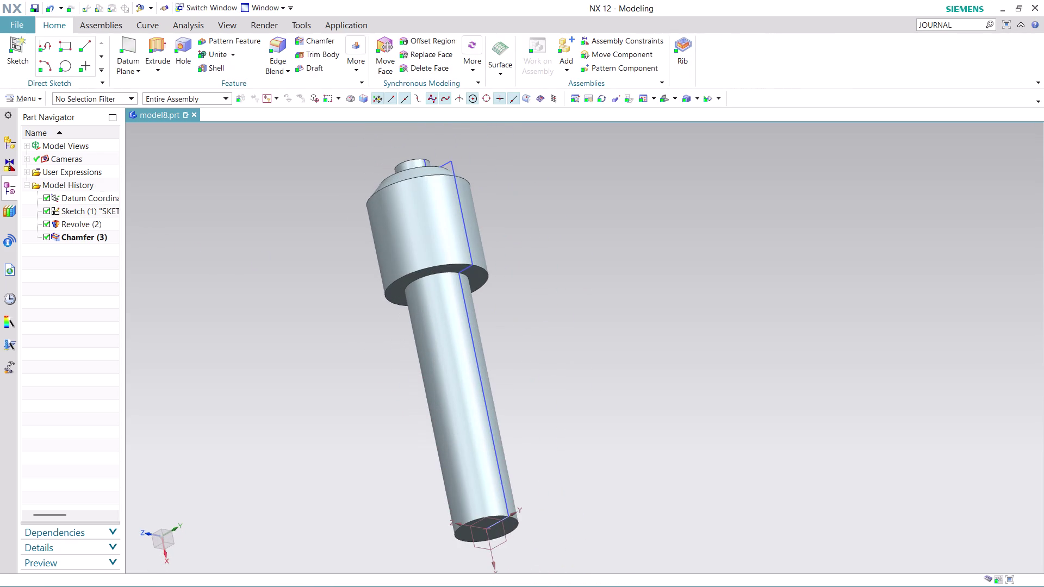
click(323, 35)
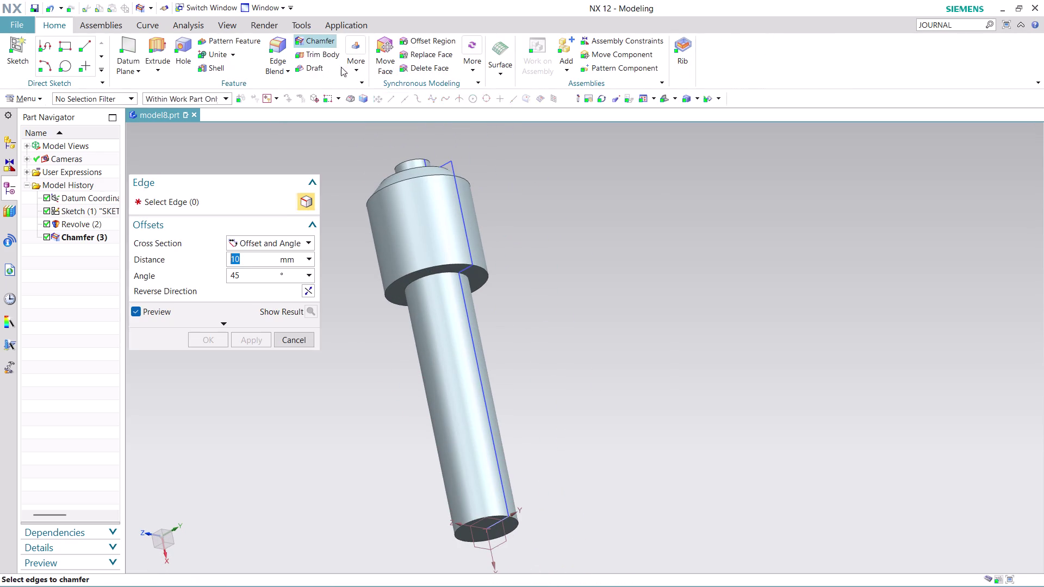
click(442, 265)
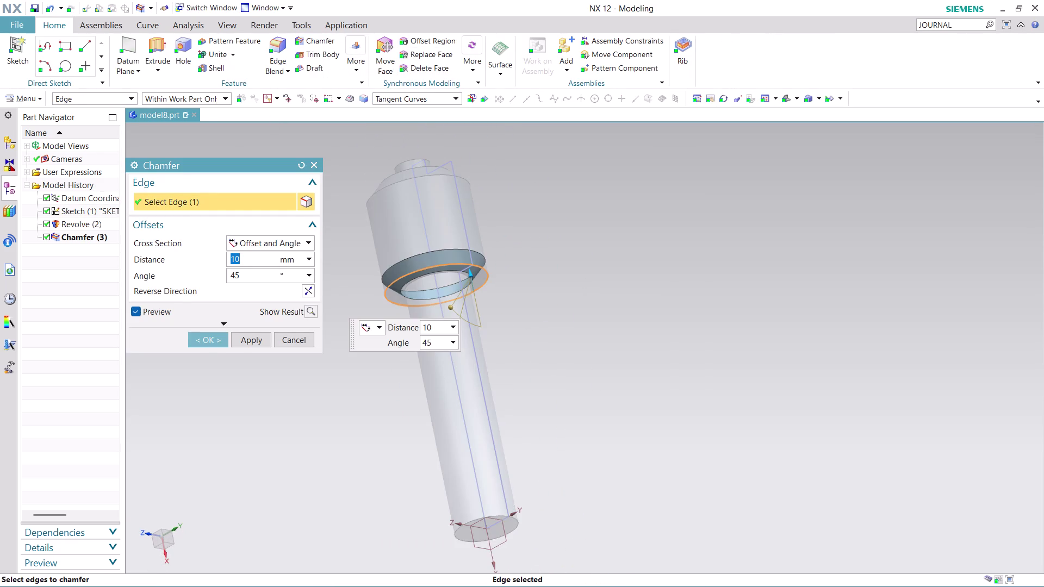
click(199, 335)
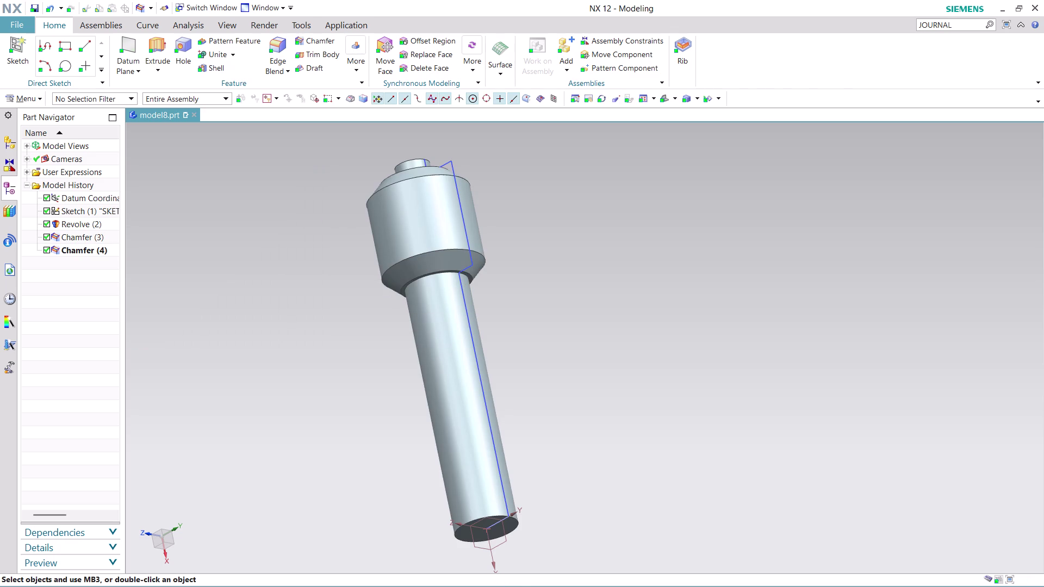
middle_drag(565, 244, 588, 286)
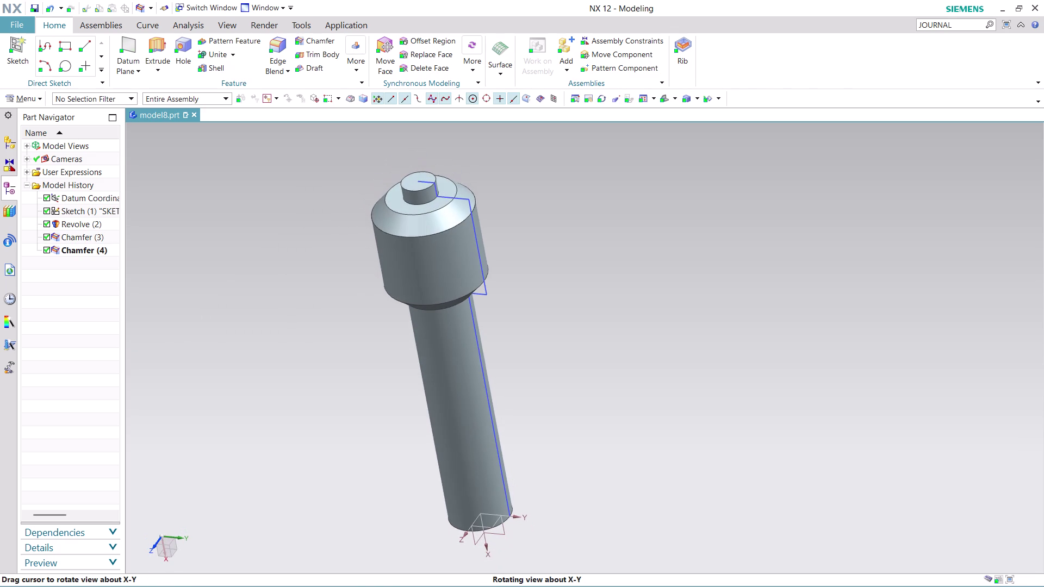
middle_drag(588, 286, 588, 287)
Hide the profile sketch curves.
right_click(478, 238)
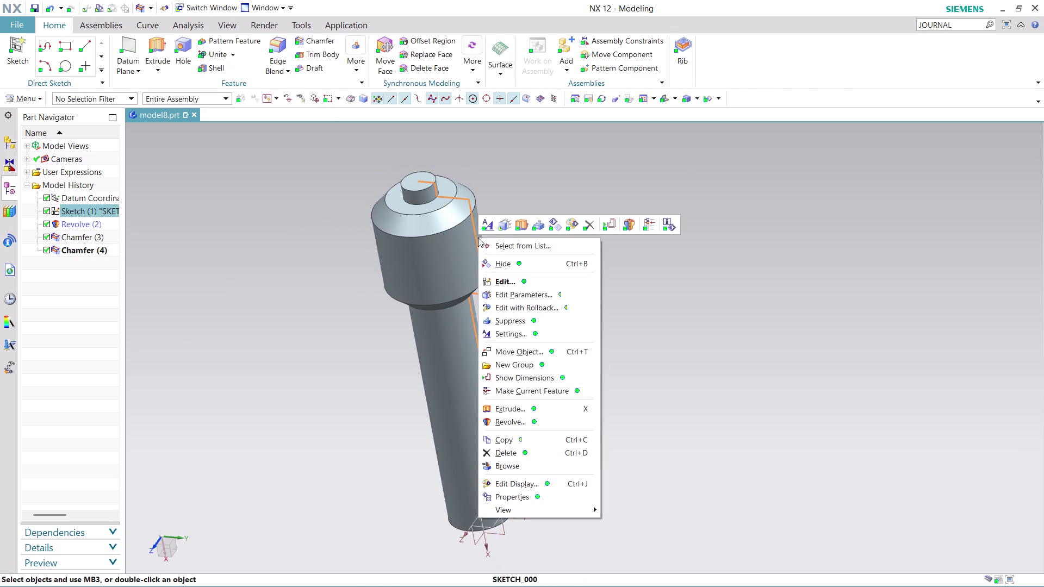
click(524, 265)
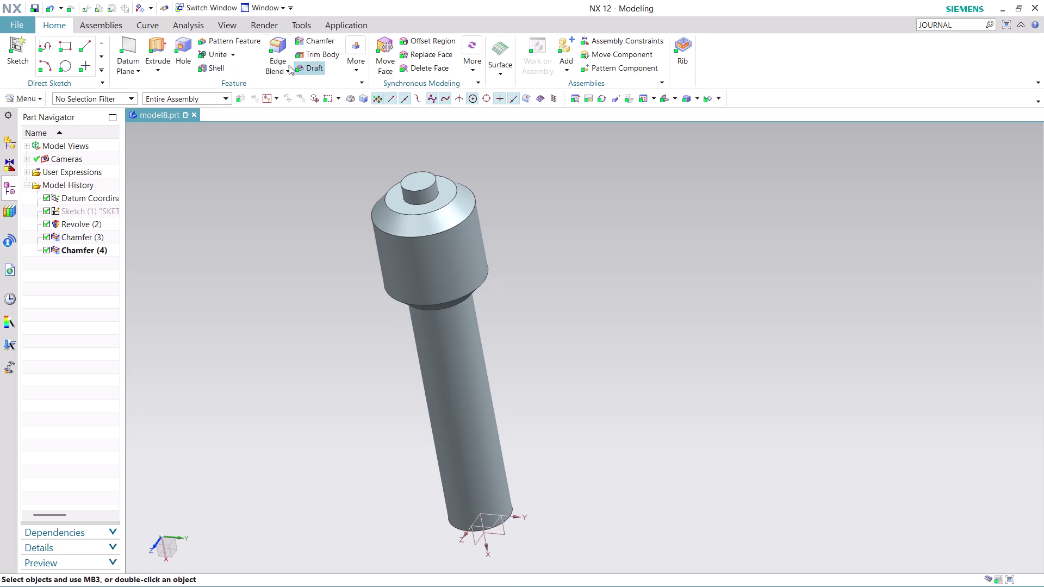
click(363, 64)
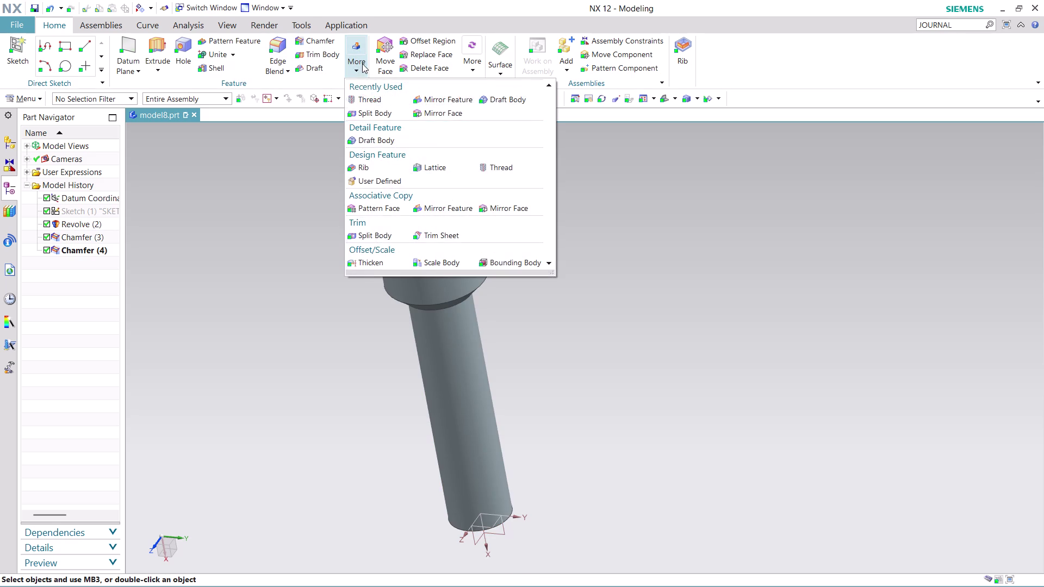
Add a detailed left-hand thread with 6 mm pitch to the shaft's cylindrical face.
click(500, 169)
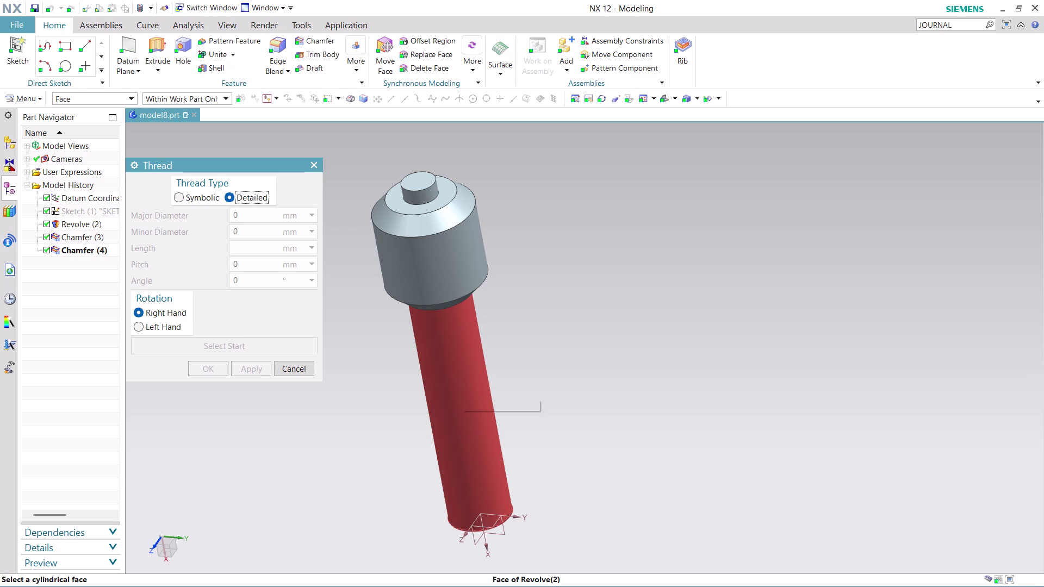
click(142, 328)
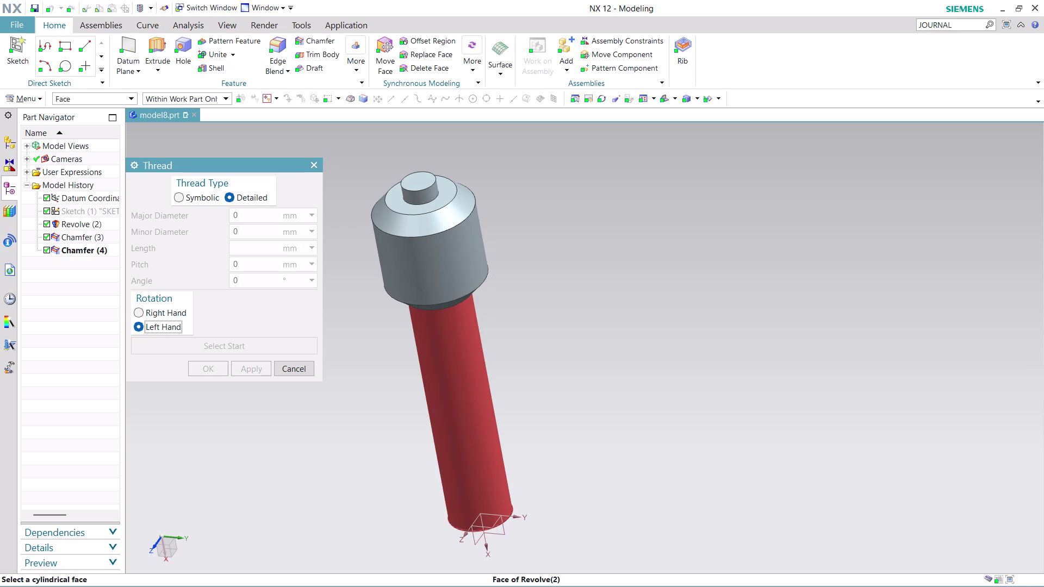
click(447, 368)
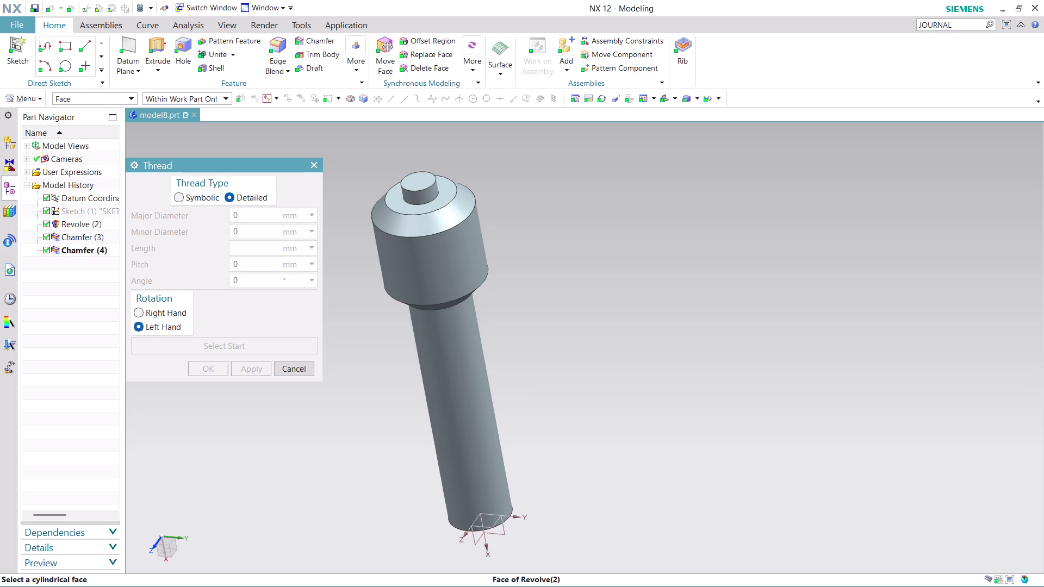
click(266, 265)
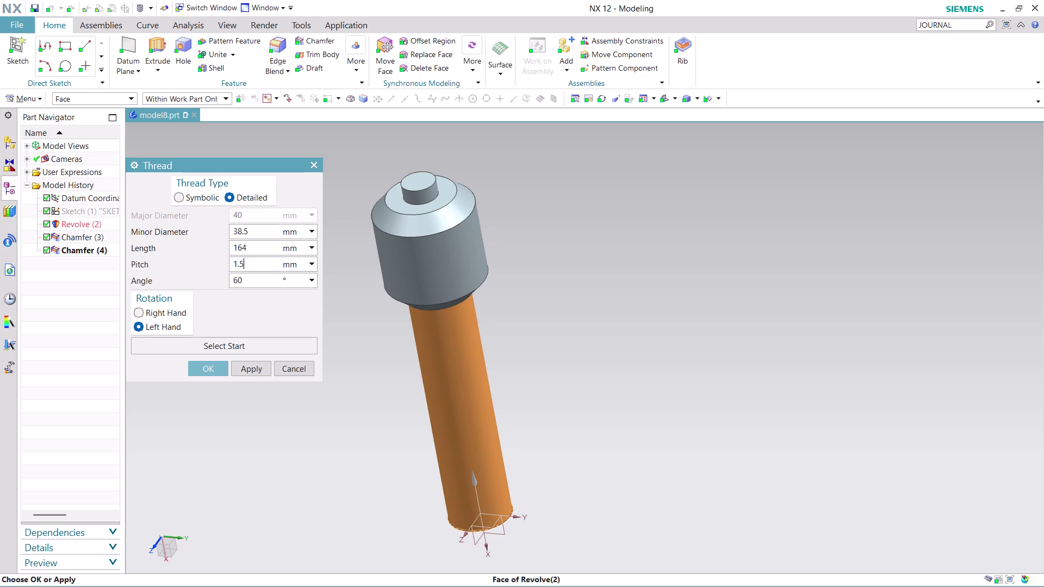
click(267, 265)
key(6)
click(249, 367)
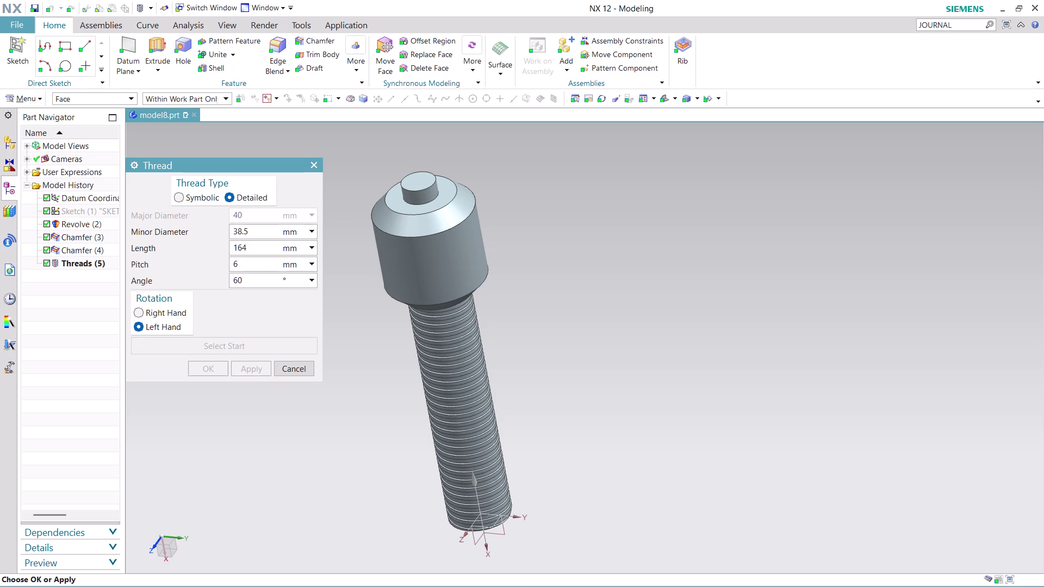
middle_drag(589, 403, 535, 360)
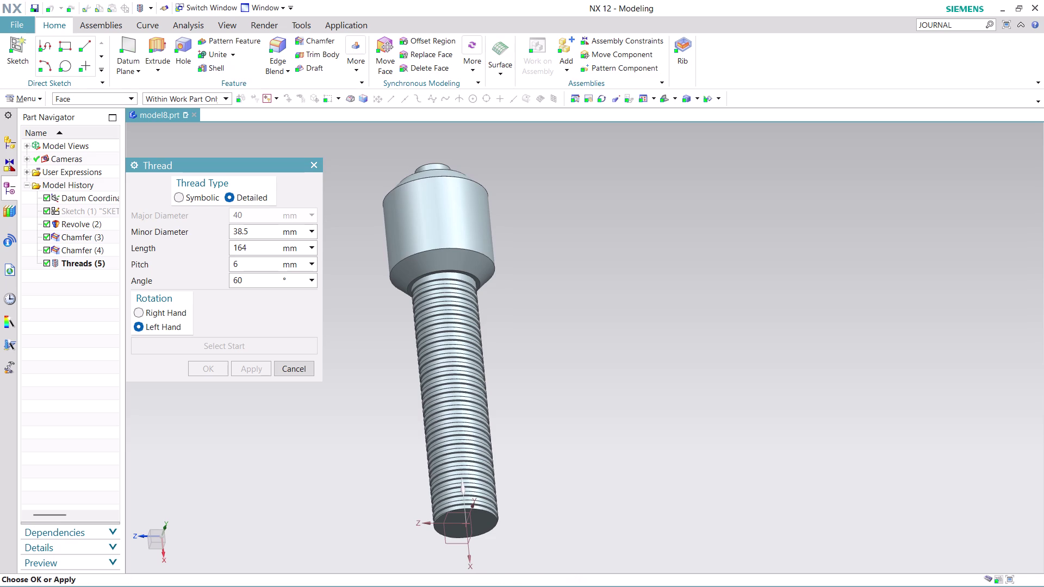
middle_drag(535, 359, 551, 418)
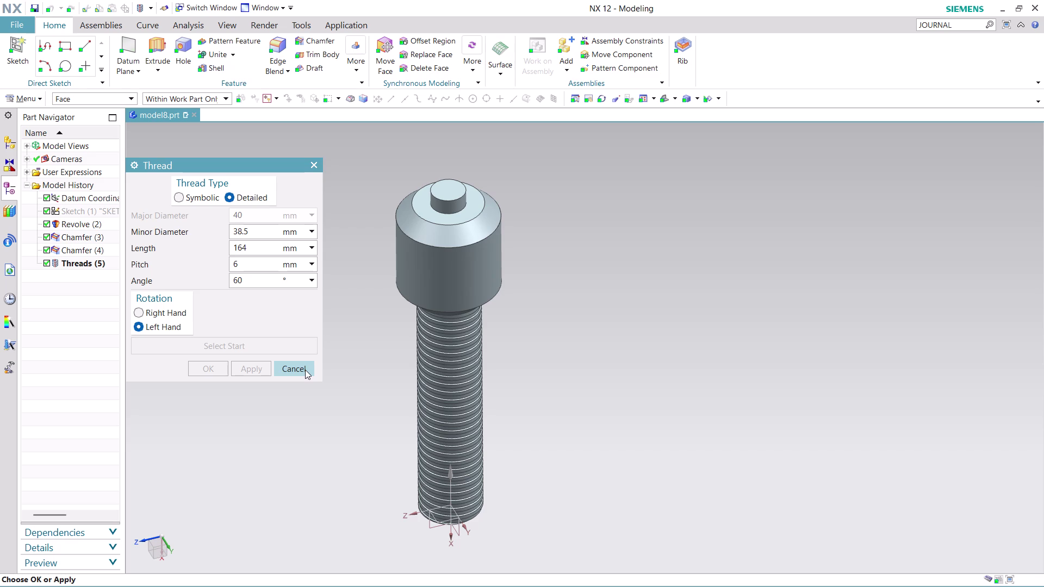
click(305, 370)
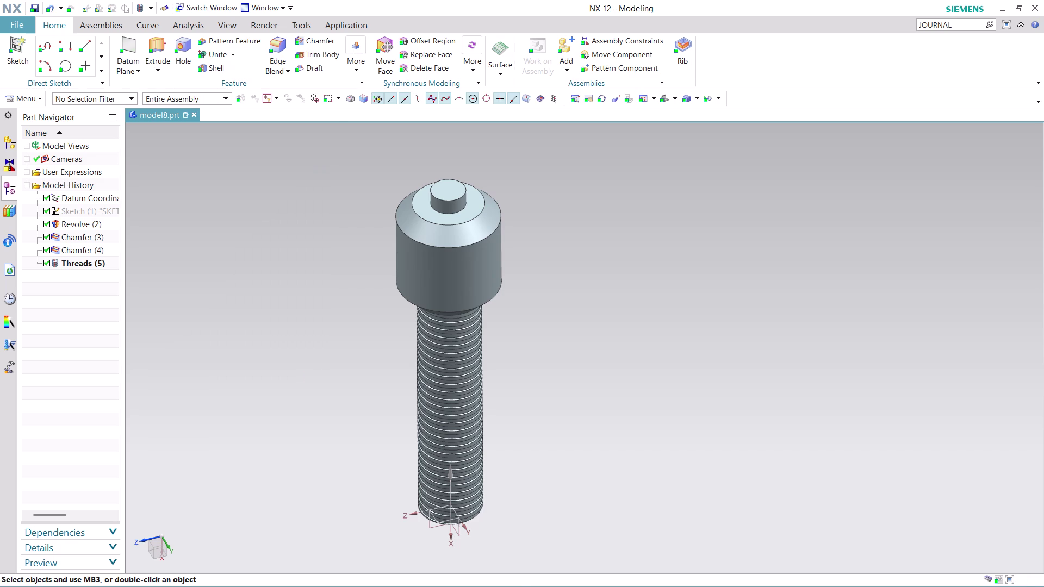
Orbit the threaded shaft for inspection, then bring up the full Menu command list.
middle_drag(559, 255, 565, 292)
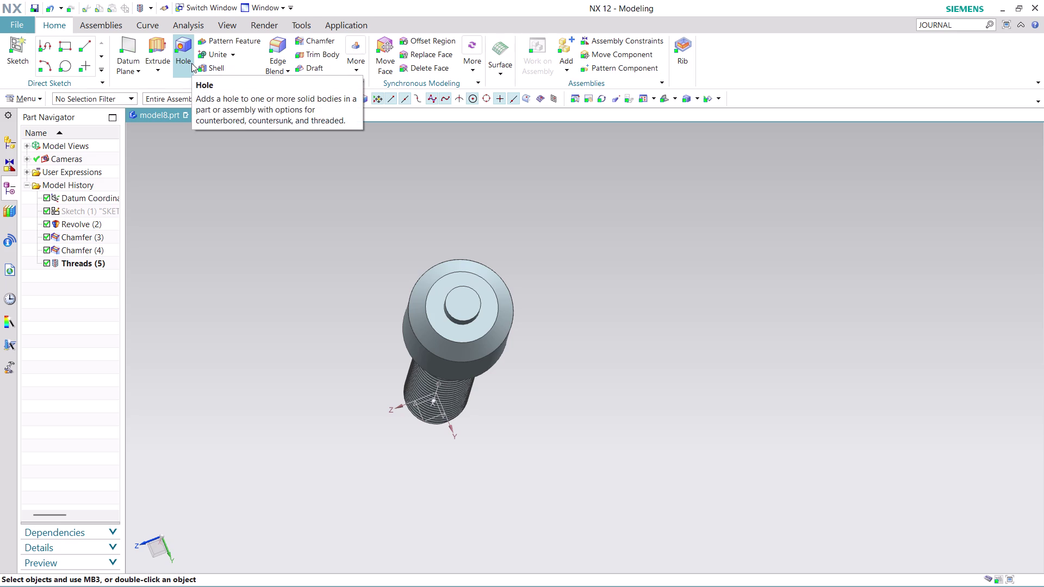
middle_drag(491, 433, 478, 374)
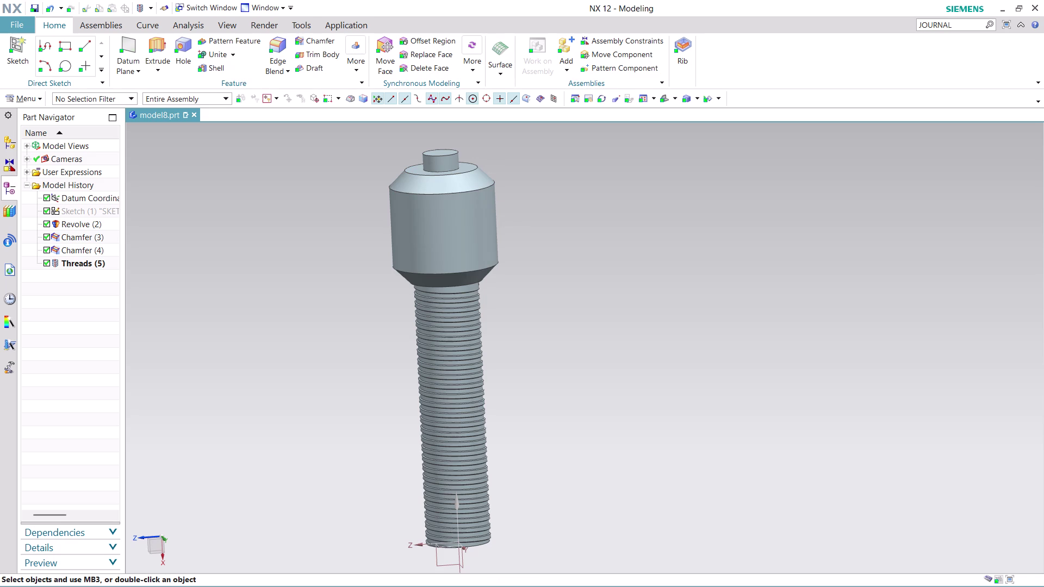
click(31, 94)
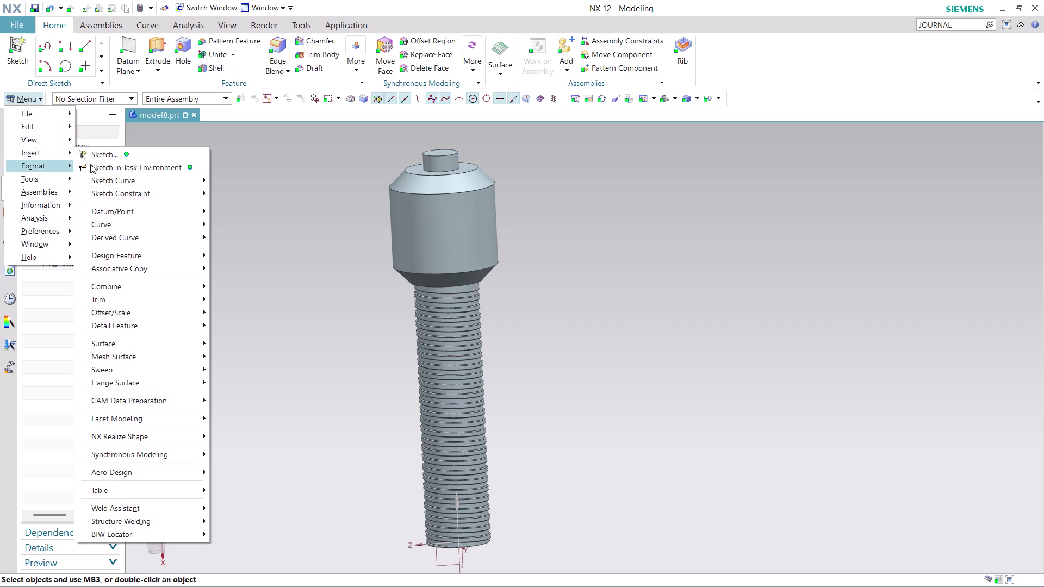
Create a task-environment sketch on a principal plane with axis reference and origin point set.
click(134, 170)
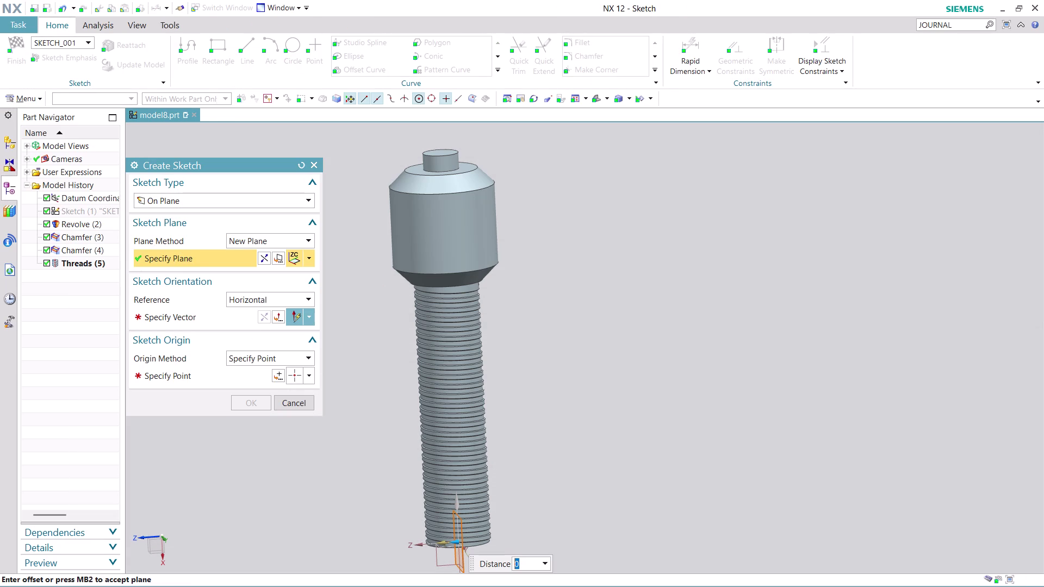
click(435, 563)
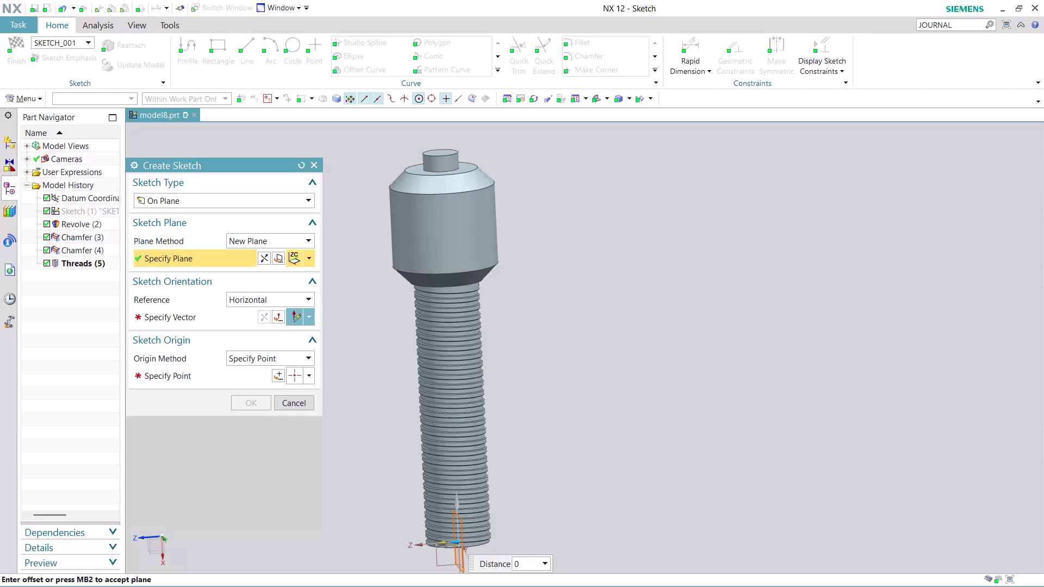
click(437, 555)
click(310, 256)
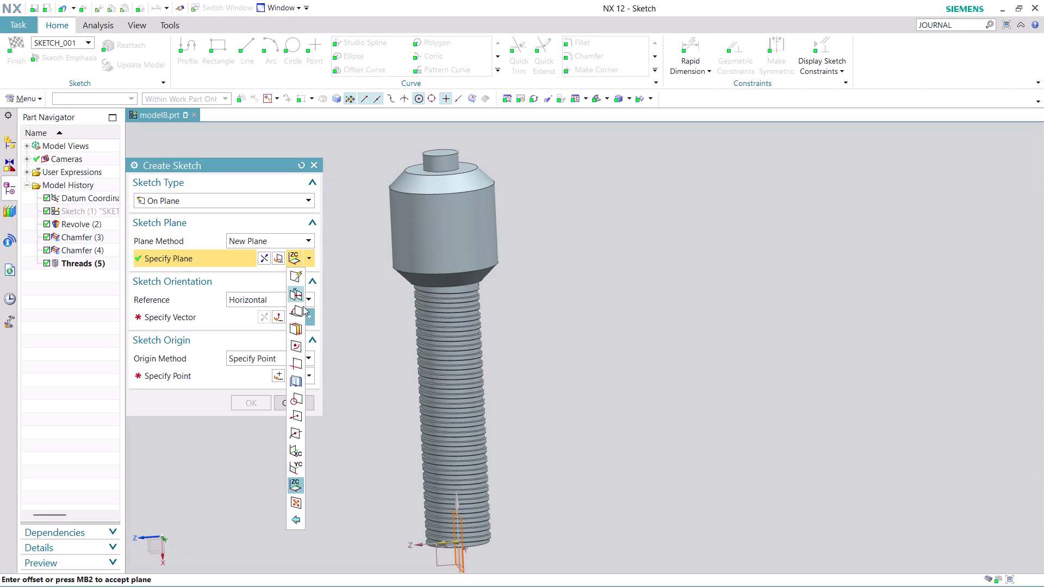
click(293, 468)
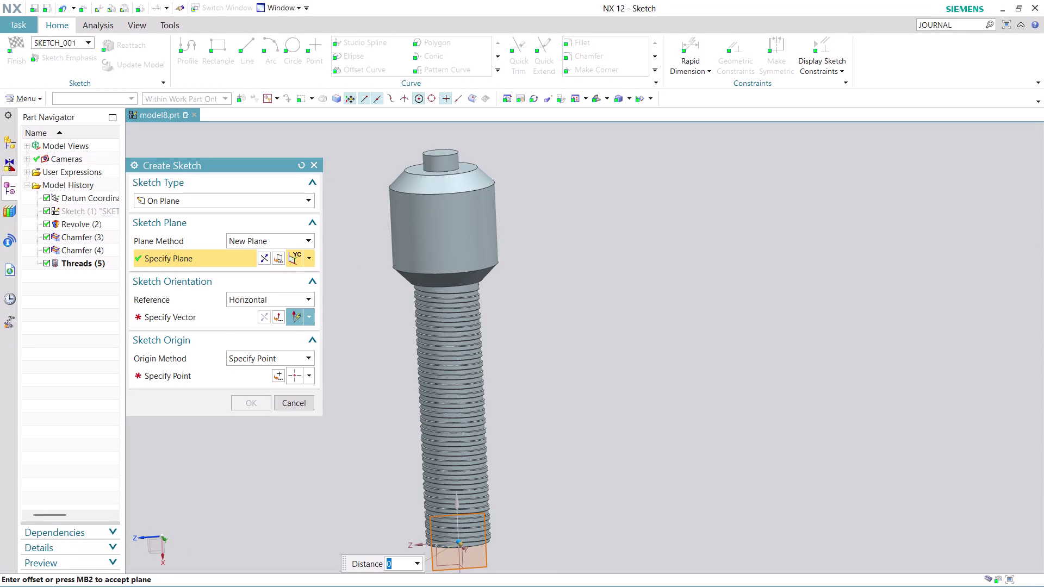
click(217, 313)
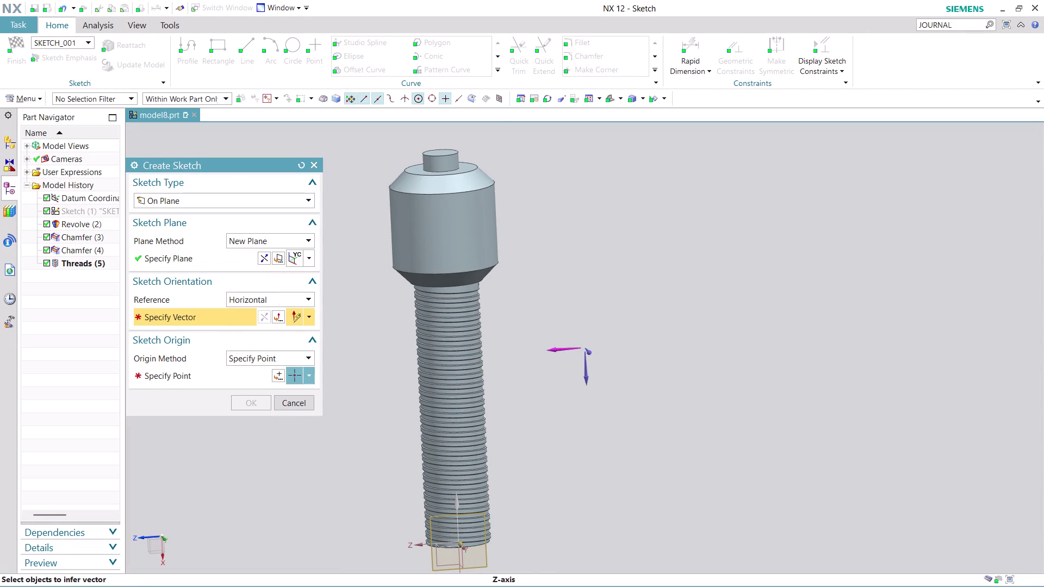
click(557, 358)
click(272, 378)
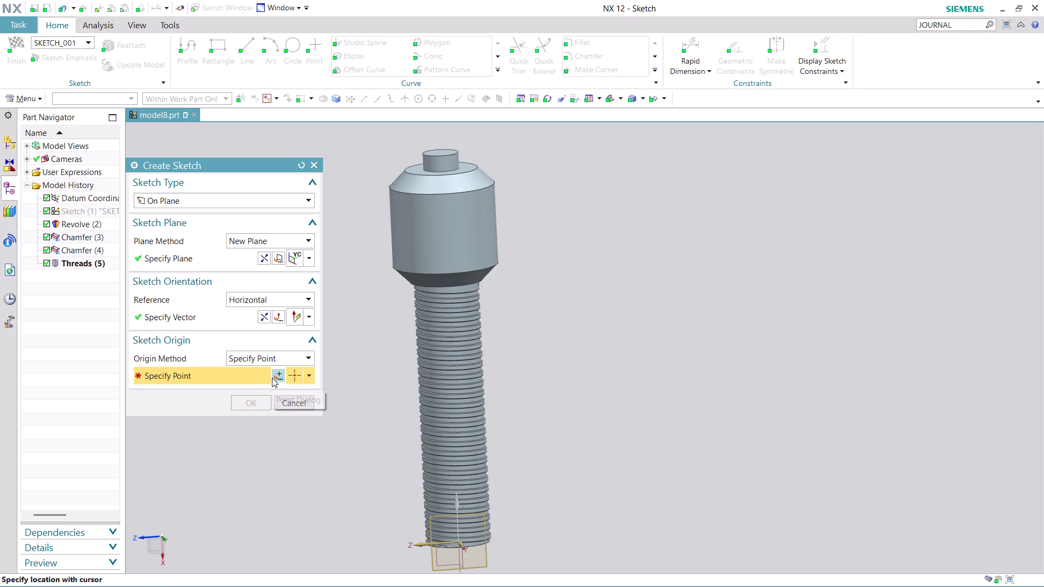
click(262, 392)
click(255, 397)
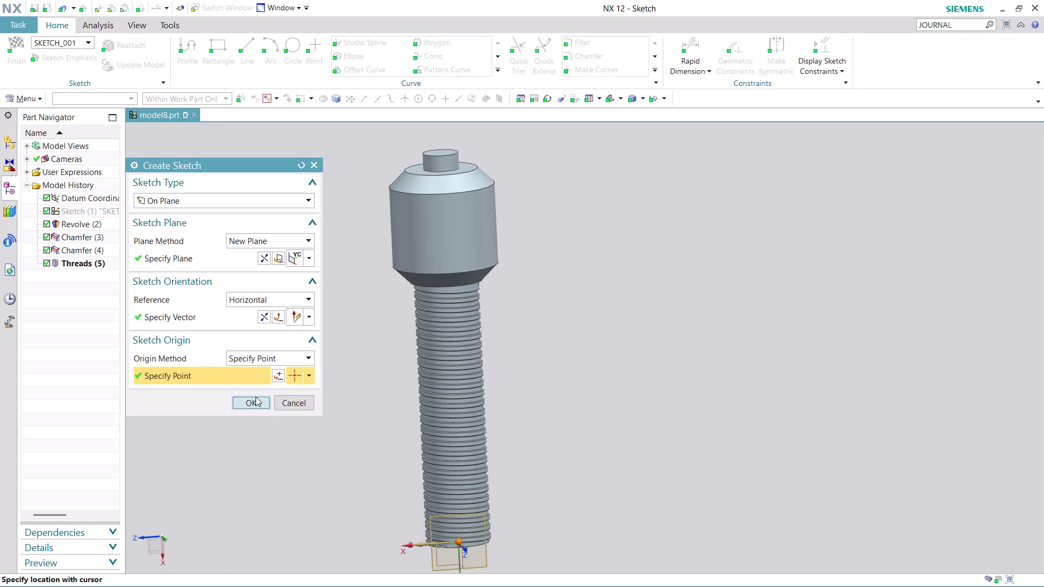
scroll(down, 3)
scroll(up, 3)
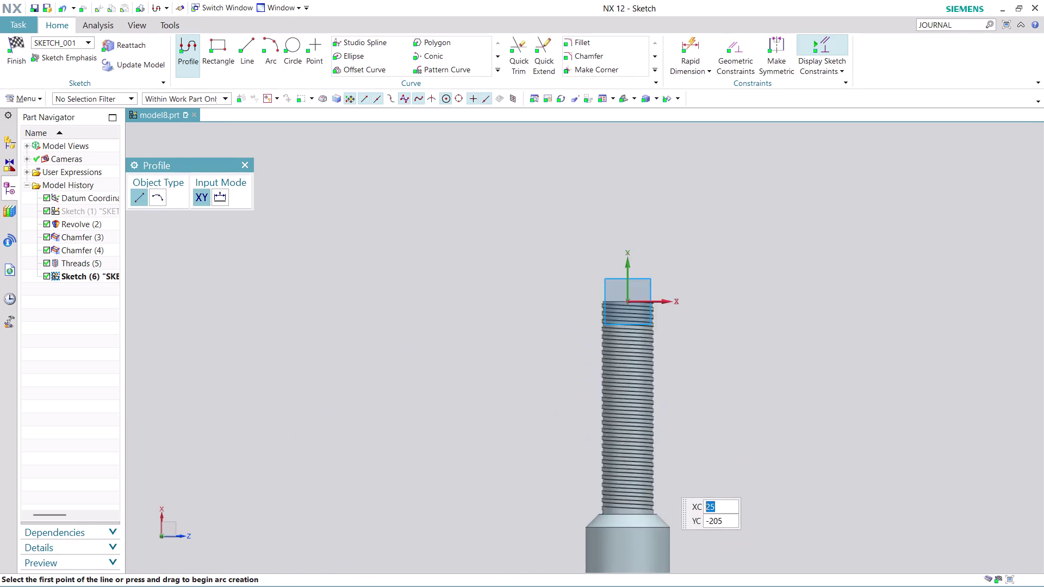
Draw a 12 mm diameter circle centred on the shaft axis at the collar.
scroll(up, 3)
scroll(down, 3)
scroll(up, 3)
scroll(down, 3)
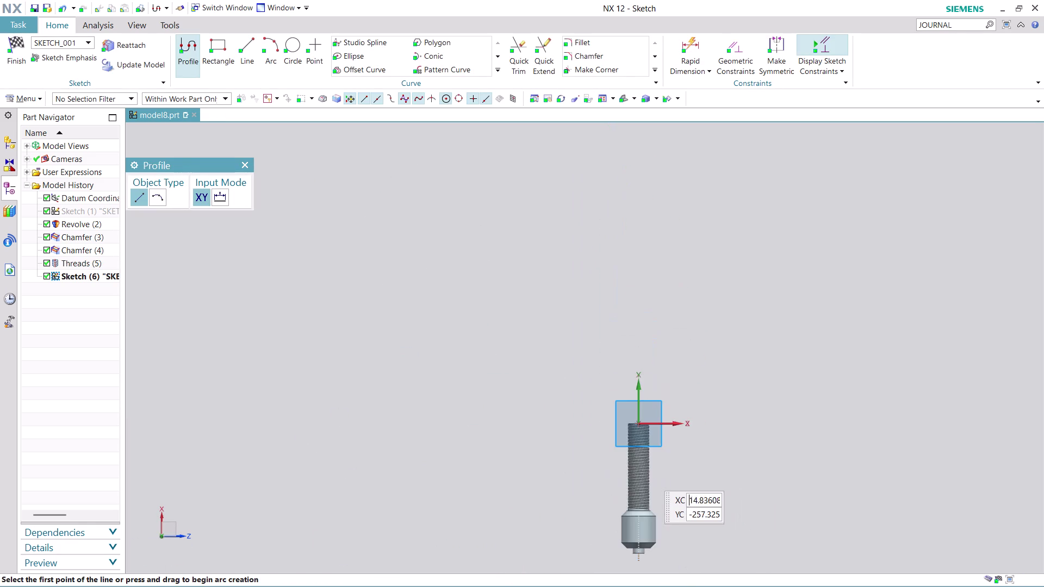
scroll(up, 3)
scroll(up, 3)
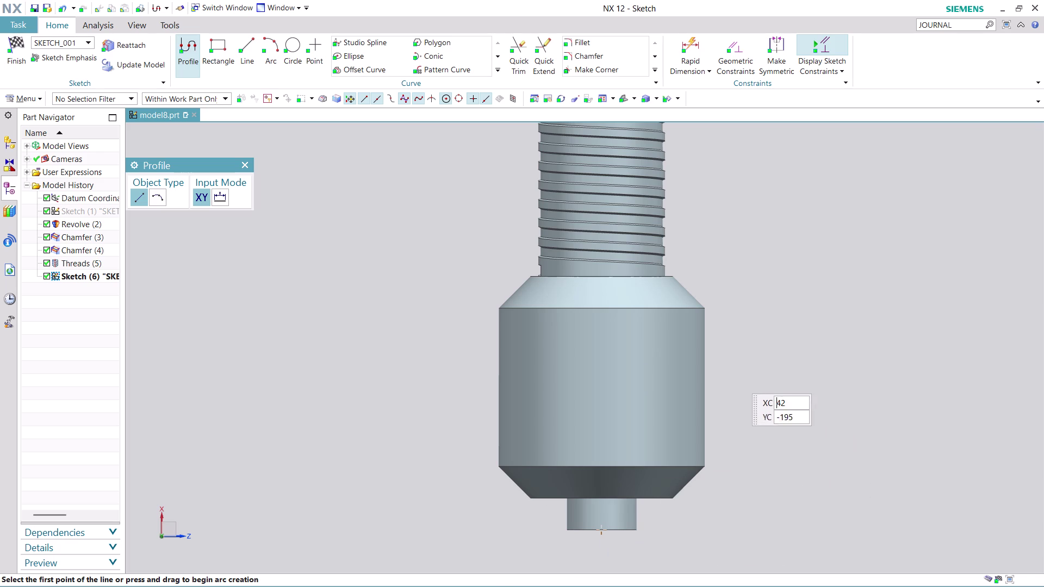
click(292, 47)
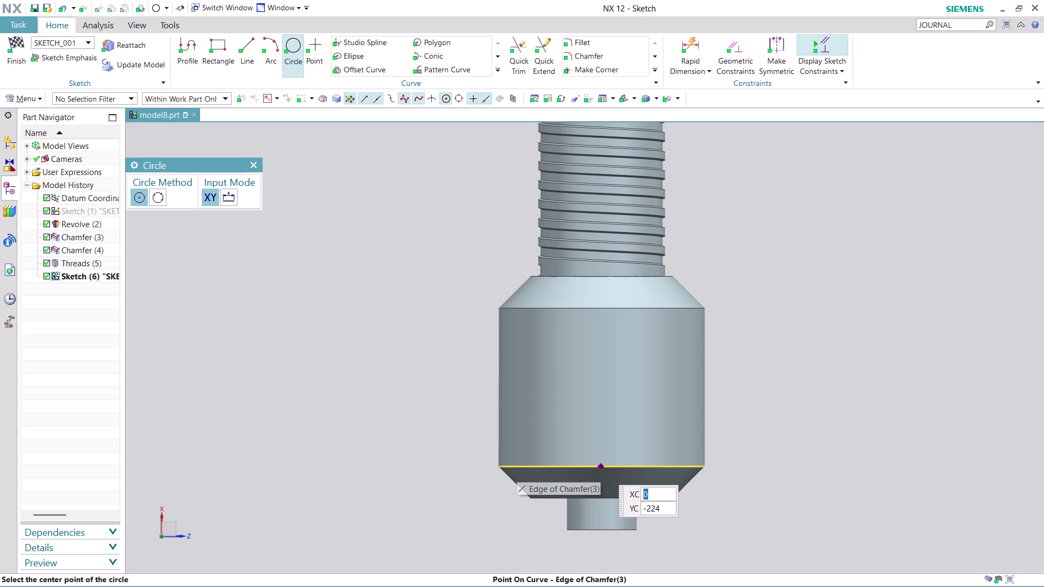
click(600, 383)
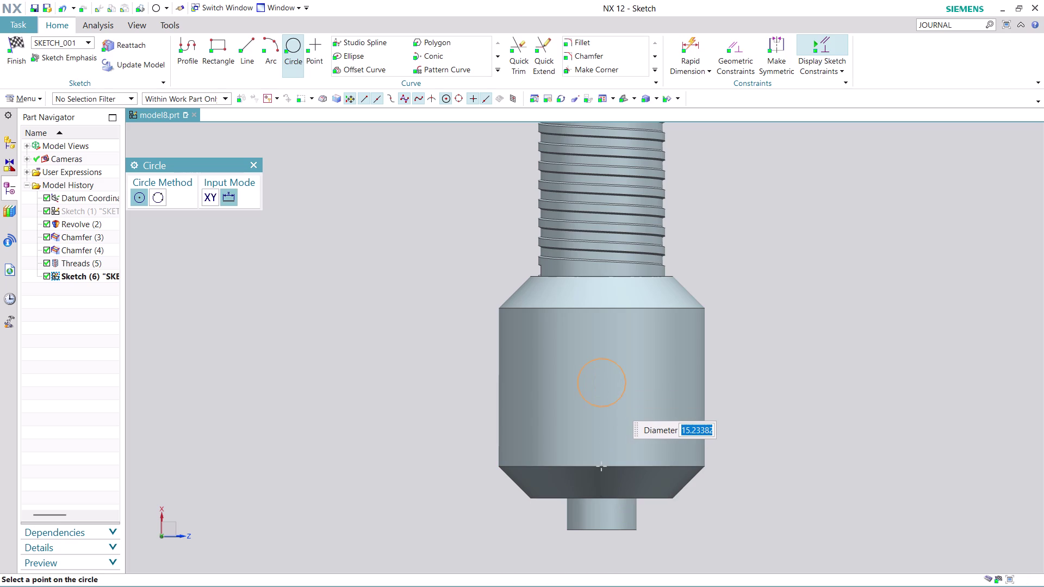
text(12)
key(Return)
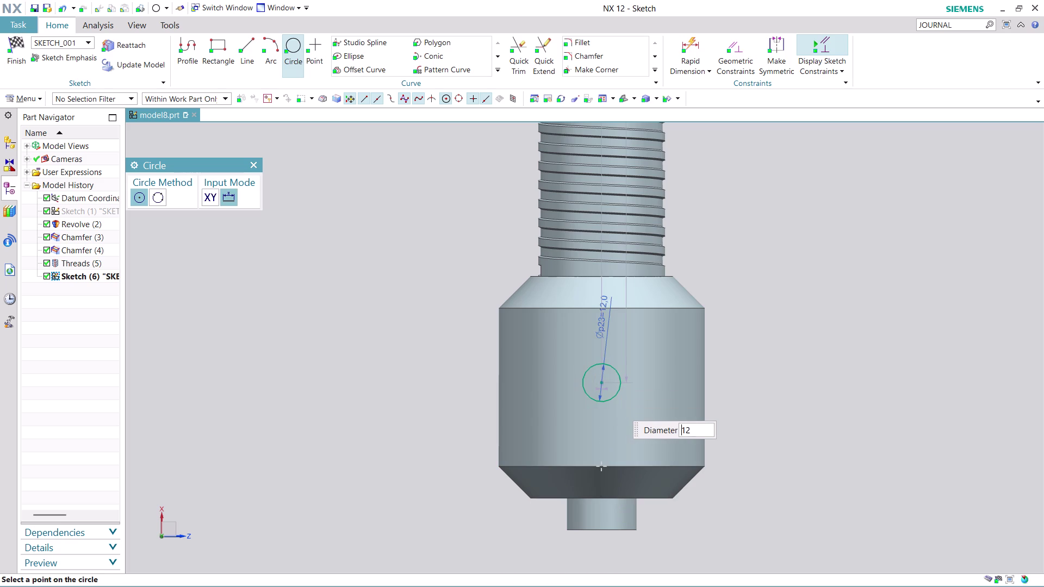
key(Escape)
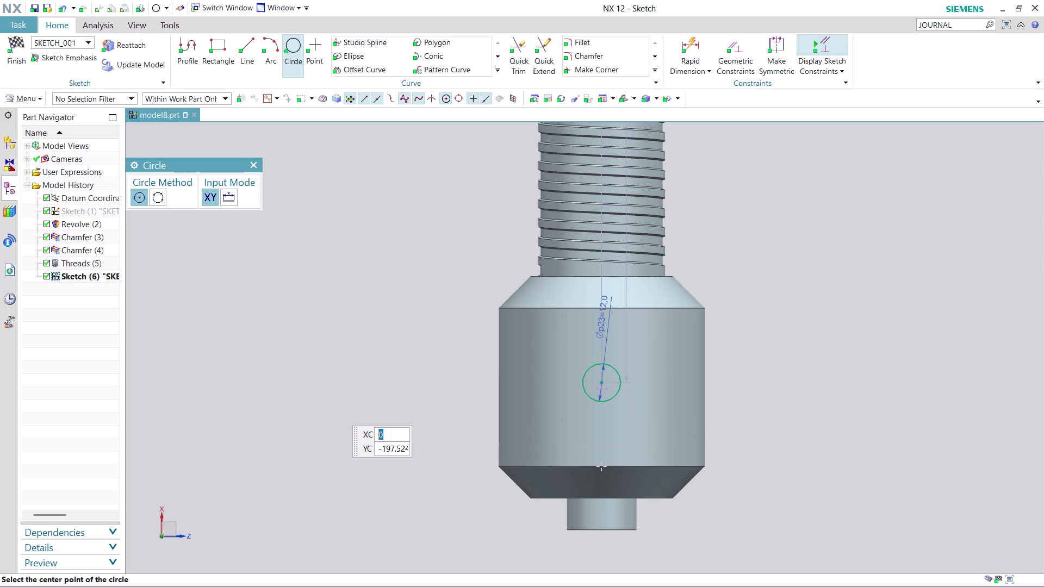
key(Escape)
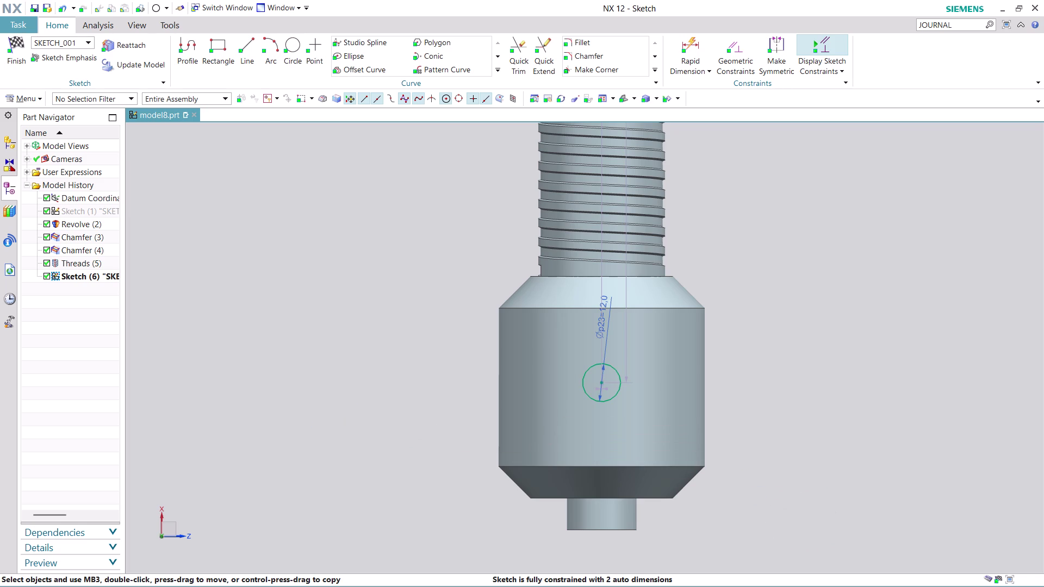
click(694, 42)
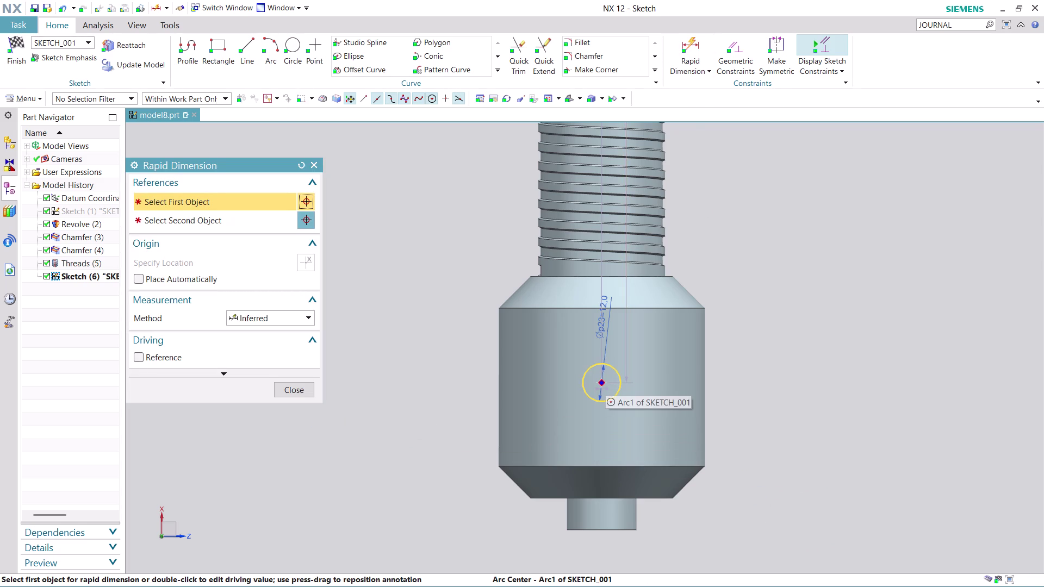
Dimension the circle centre 25 mm above the lower chamfer edge, fully constraining the sketch.
click(604, 383)
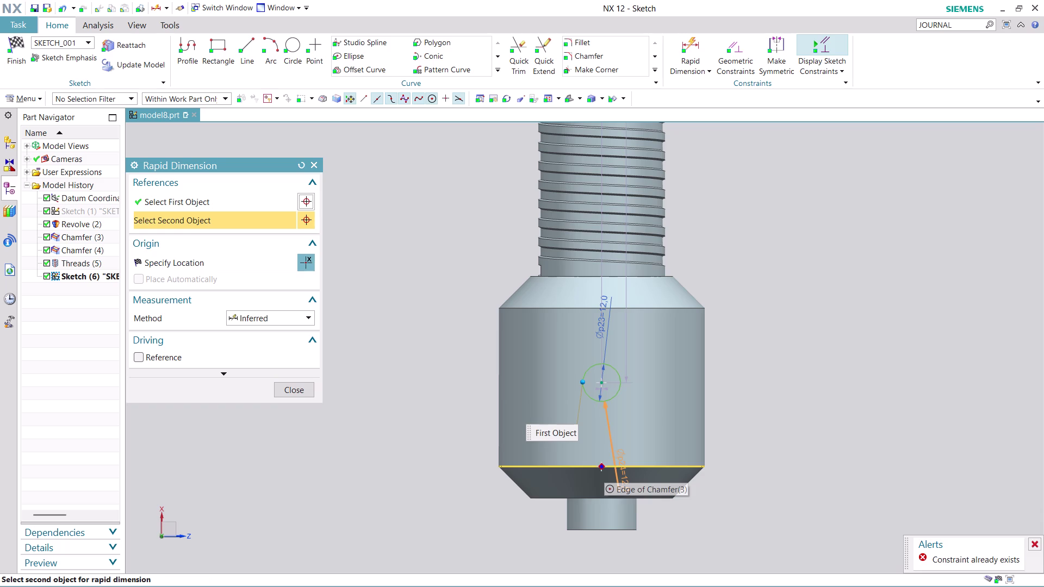
click(603, 468)
click(816, 417)
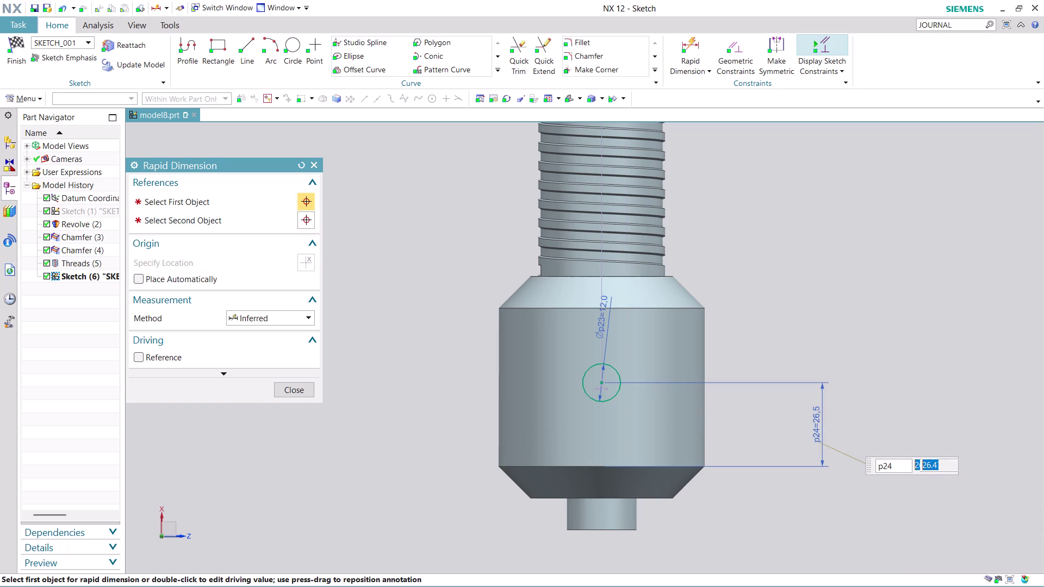
text(25)
key(Return)
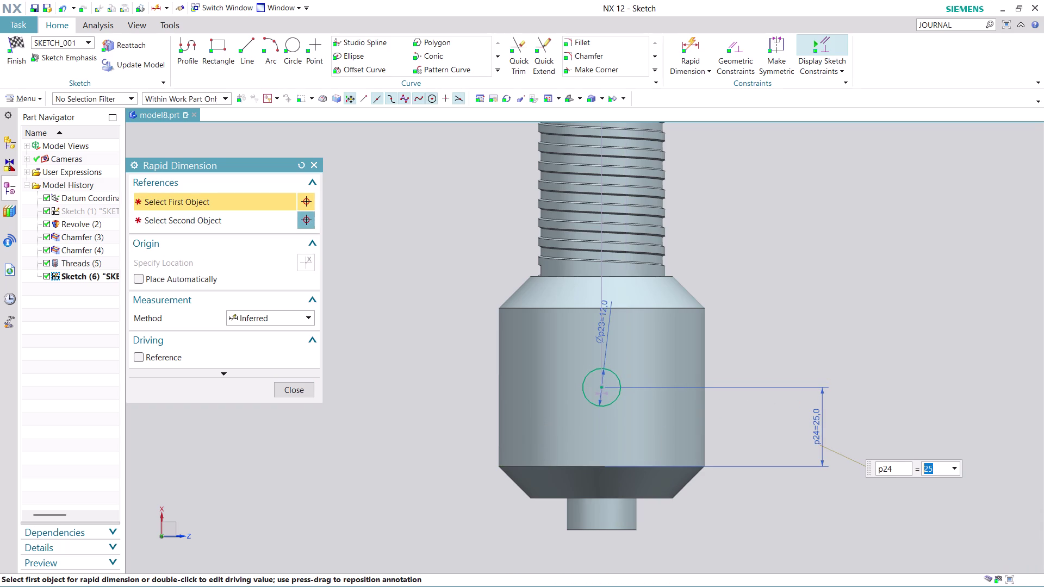
click(299, 390)
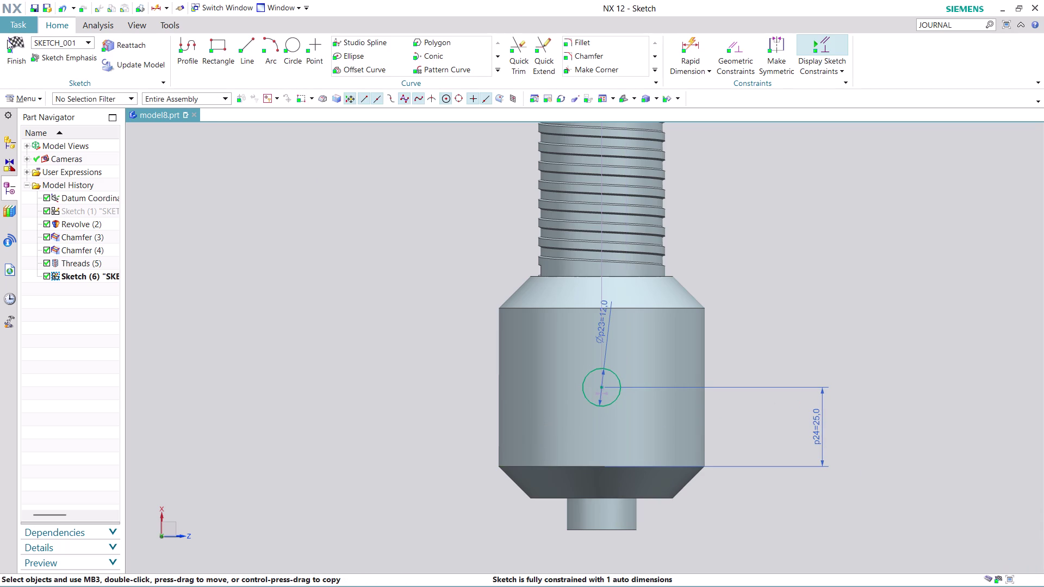
Finish Sketch (6), hide the shaft solid, and start an extrusion.
click(20, 57)
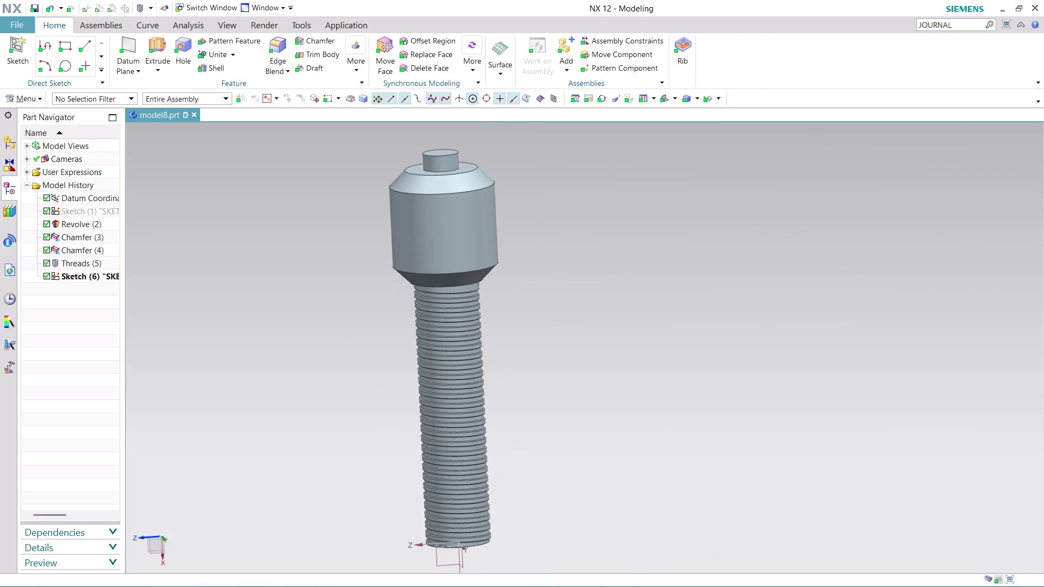
middle_drag(533, 277, 578, 343)
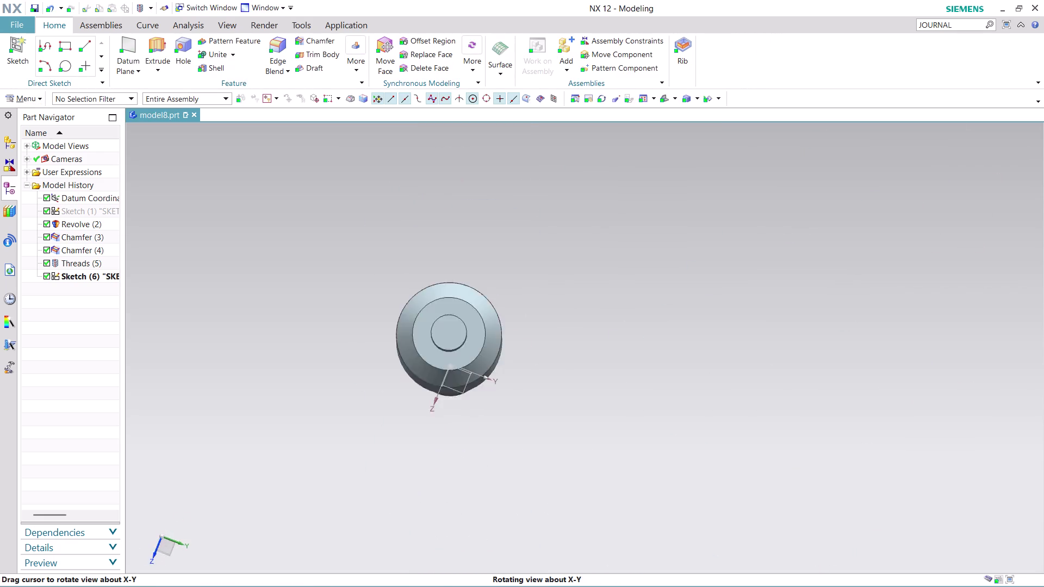
middle_drag(579, 343, 511, 274)
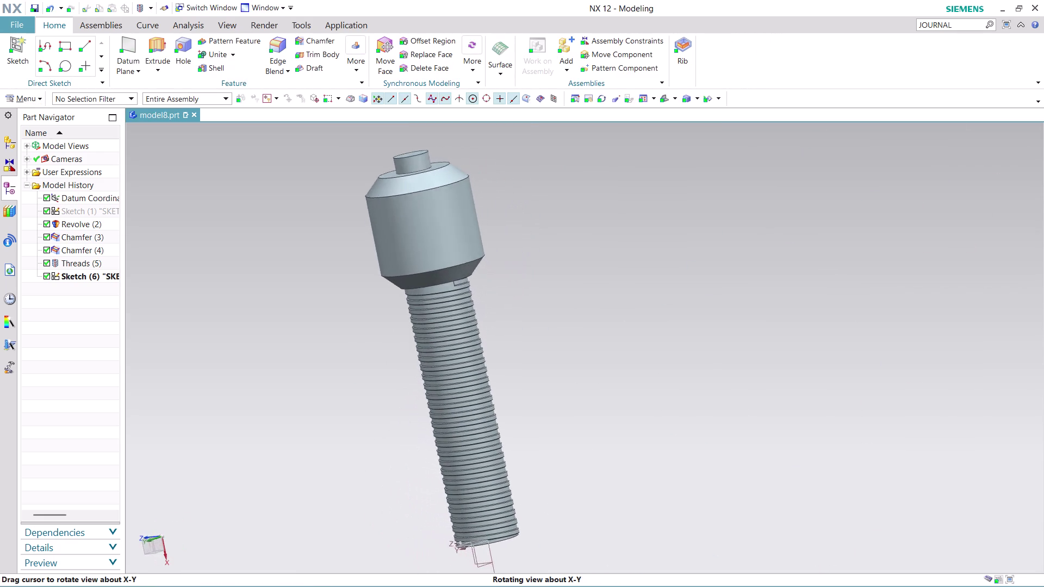
middle_drag(511, 275, 528, 286)
right_click(434, 245)
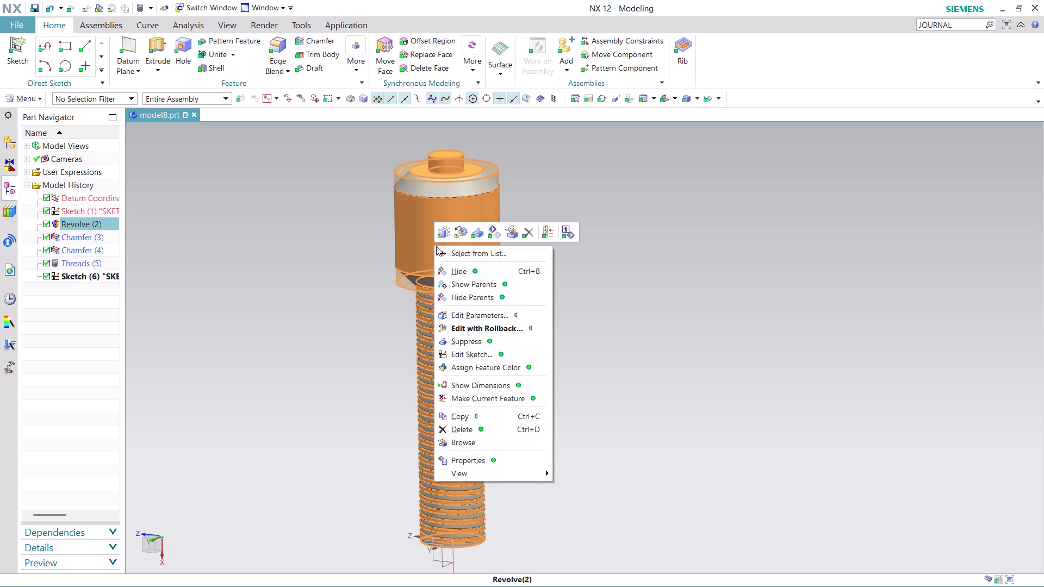
click(480, 269)
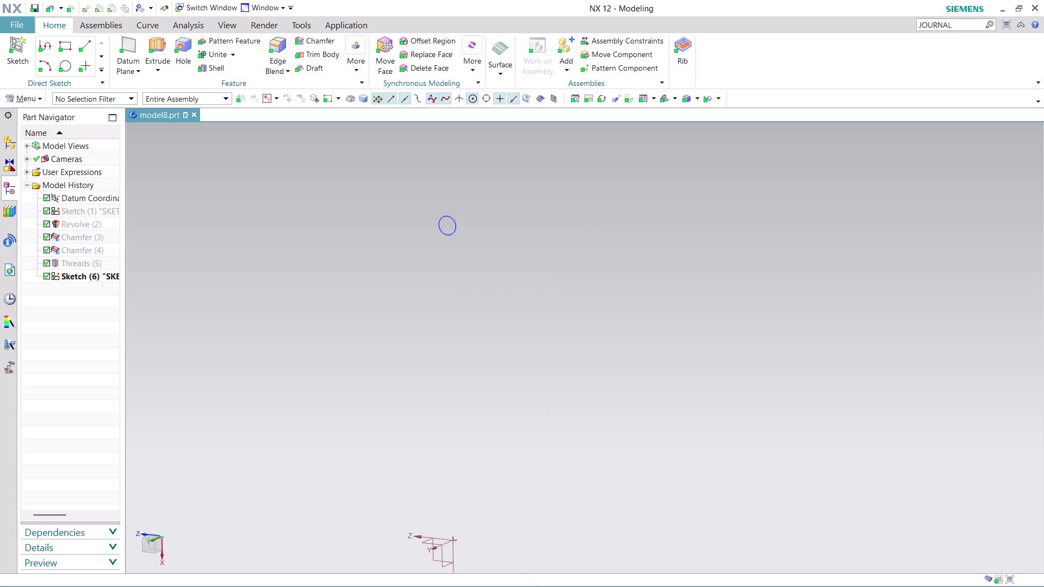
click(159, 37)
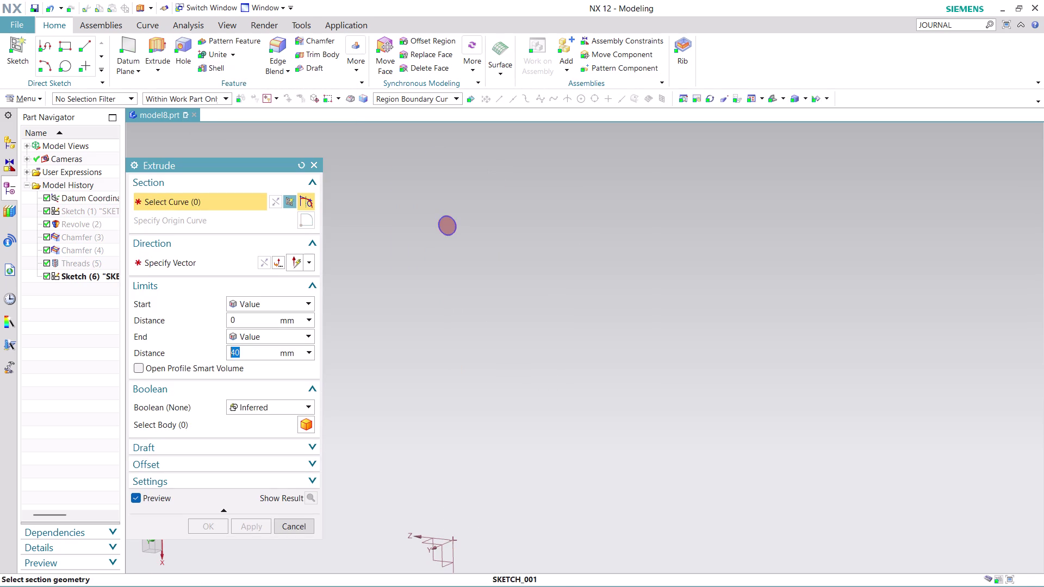
Extrude the 12 mm circle symmetrically 70 mm with Boolean Subtract.
click(451, 228)
click(306, 336)
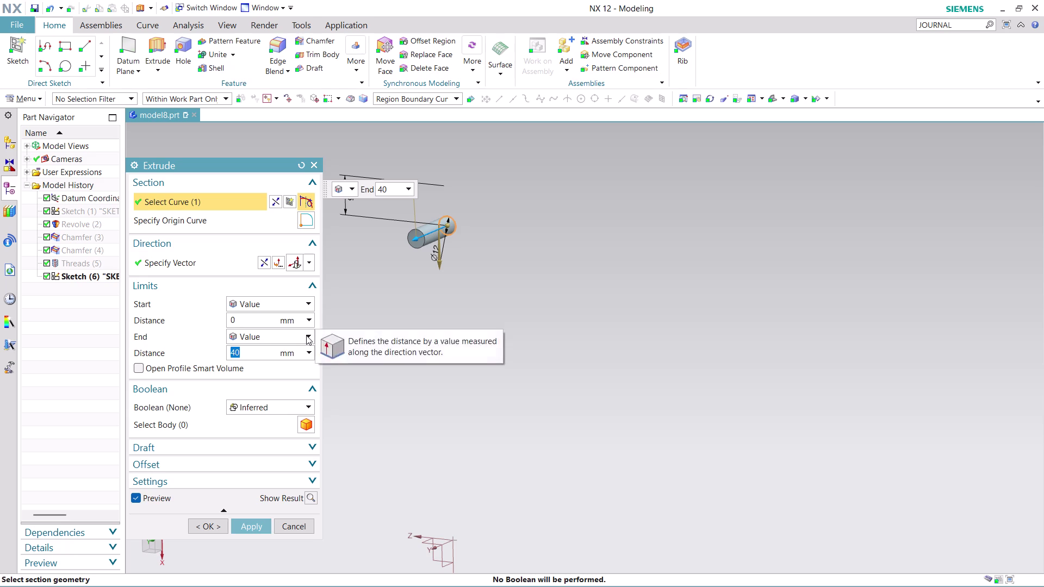
click(301, 360)
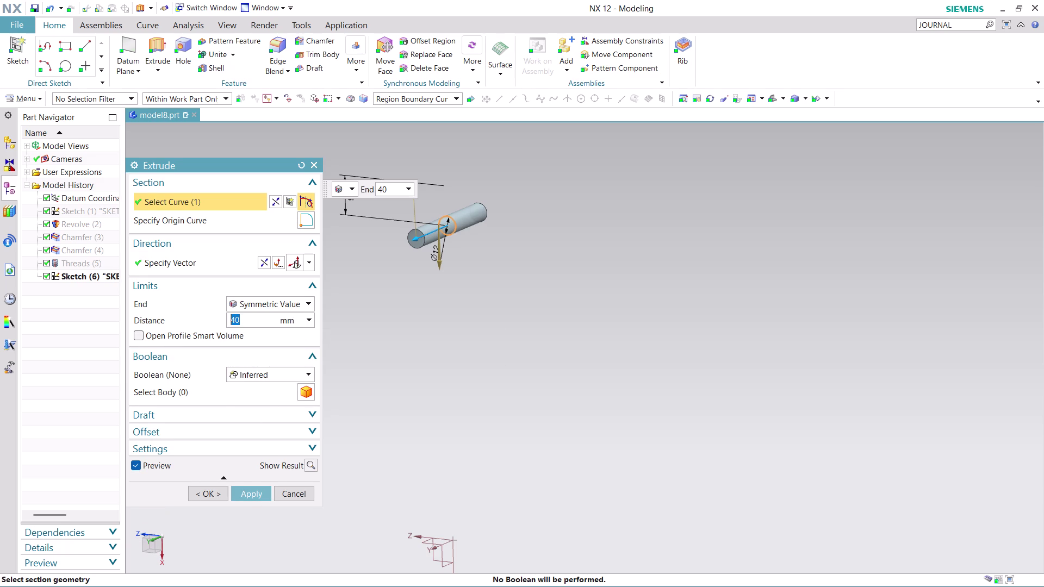
text(70)
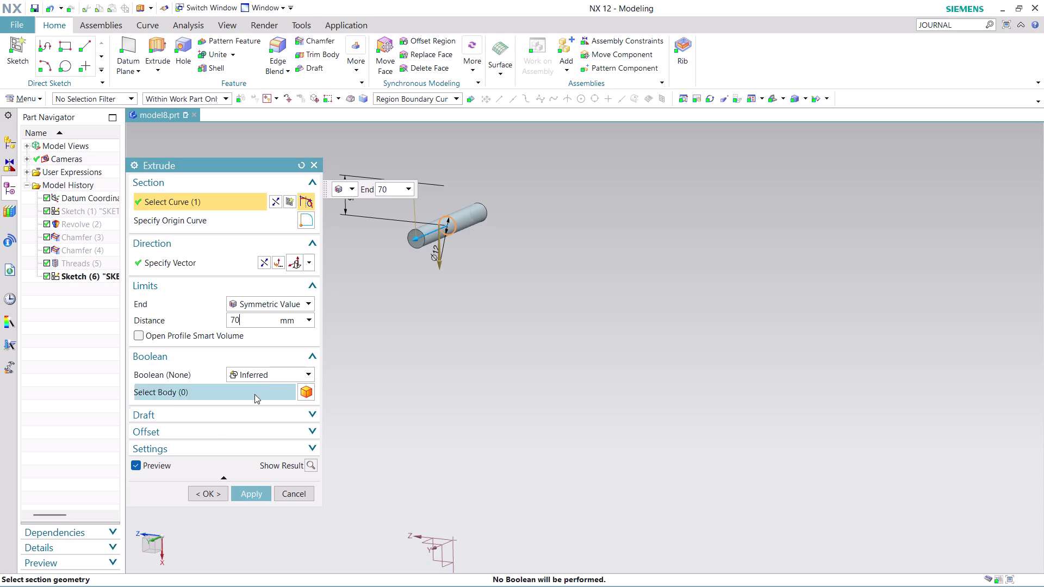
click(284, 373)
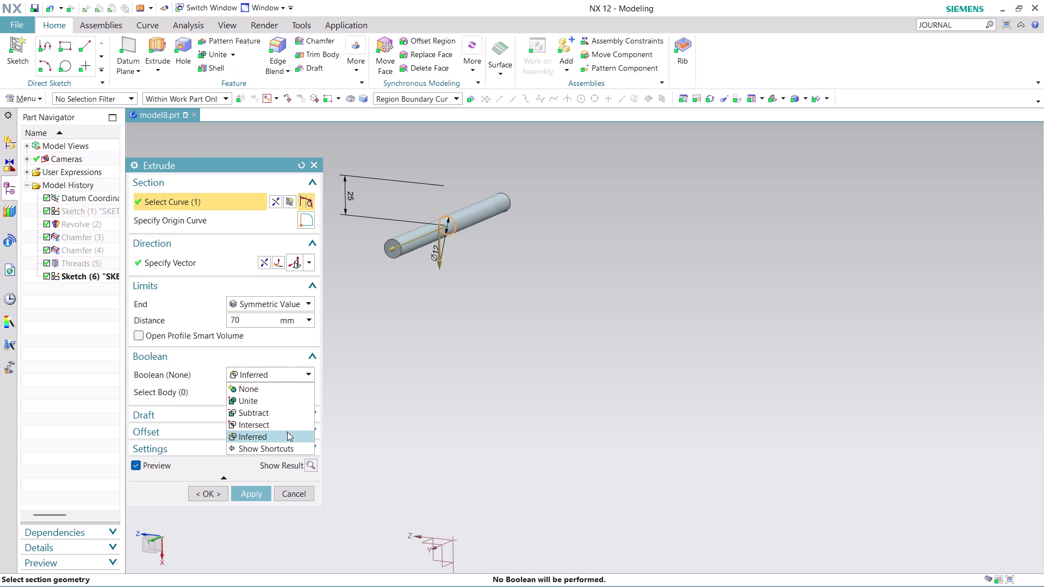
click(279, 414)
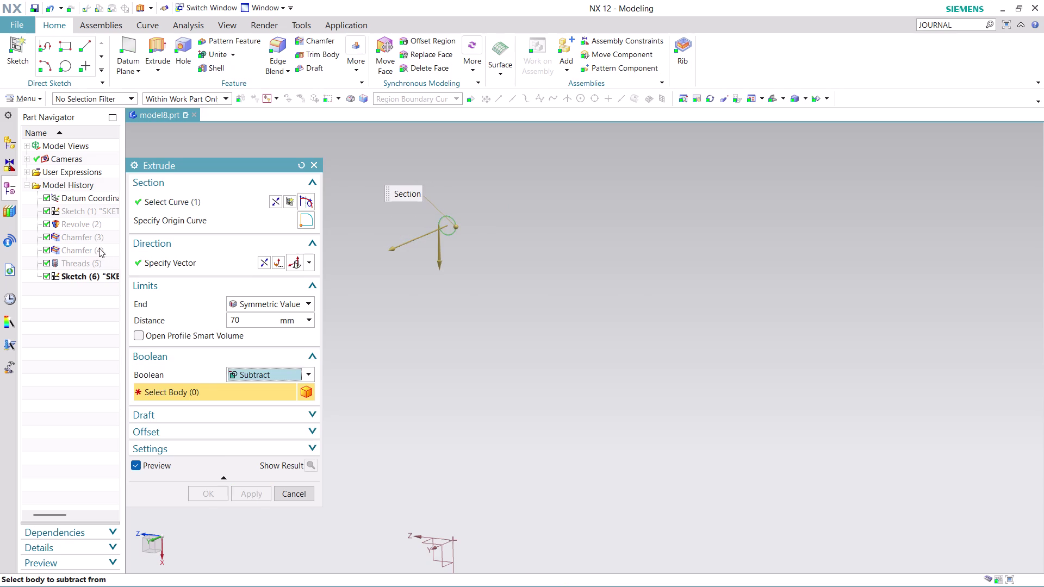
Show the shaft body again, select it as the cut target, and apply the cross-hole.
right_click(80, 225)
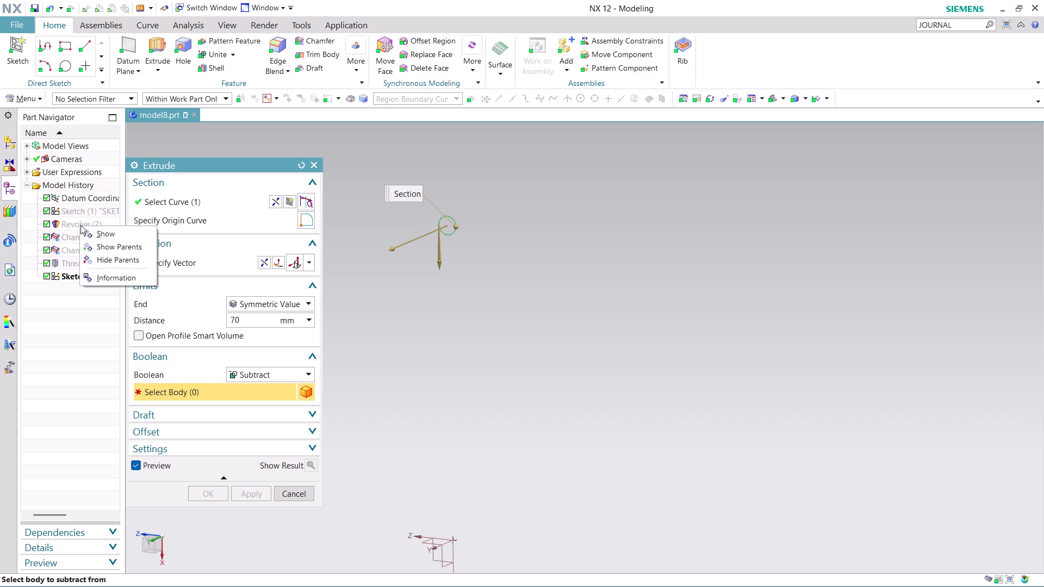
click(102, 235)
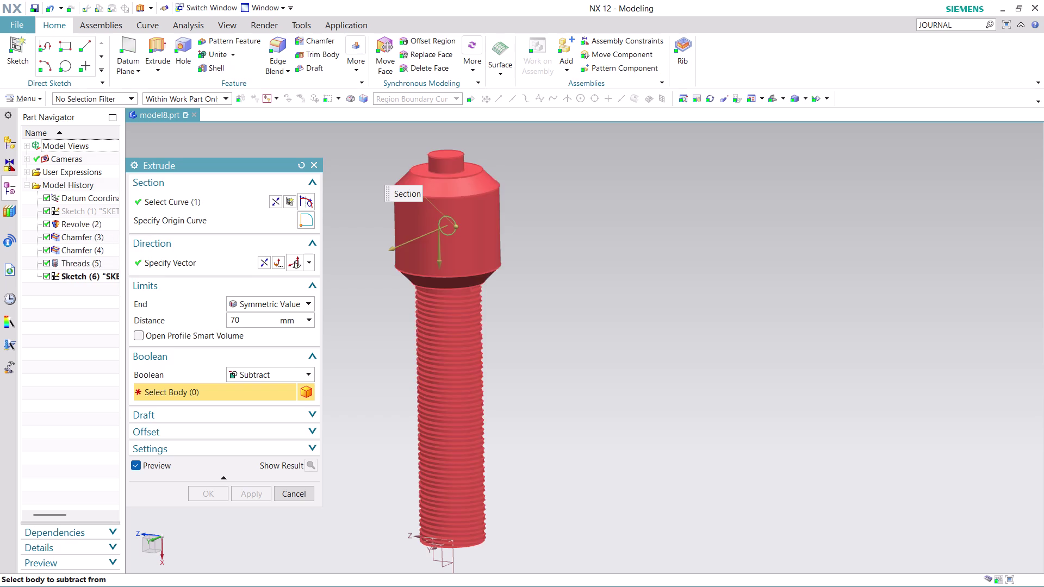
click(470, 252)
middle_drag(548, 280, 544, 287)
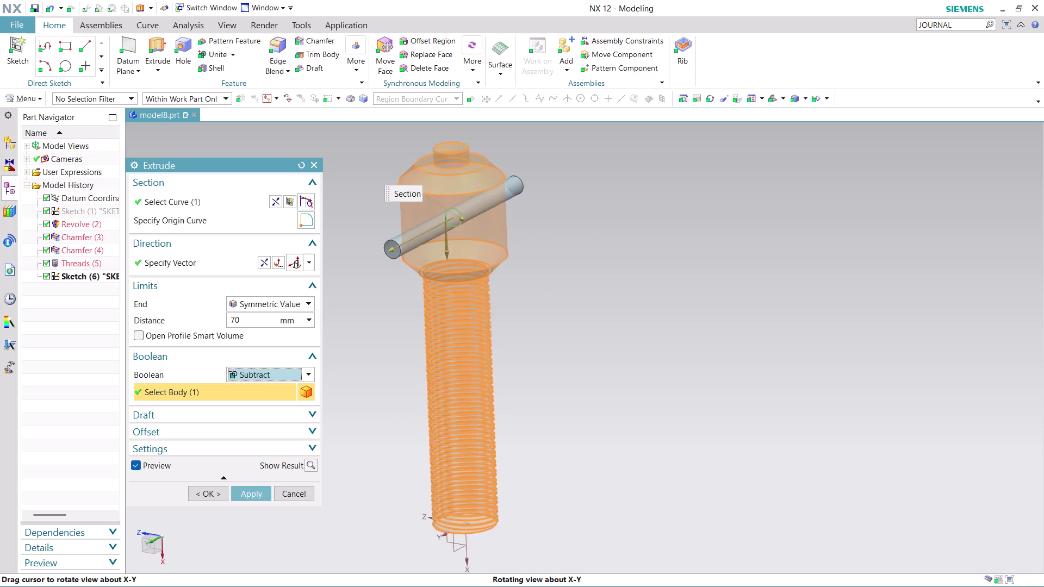
middle_drag(543, 286, 509, 297)
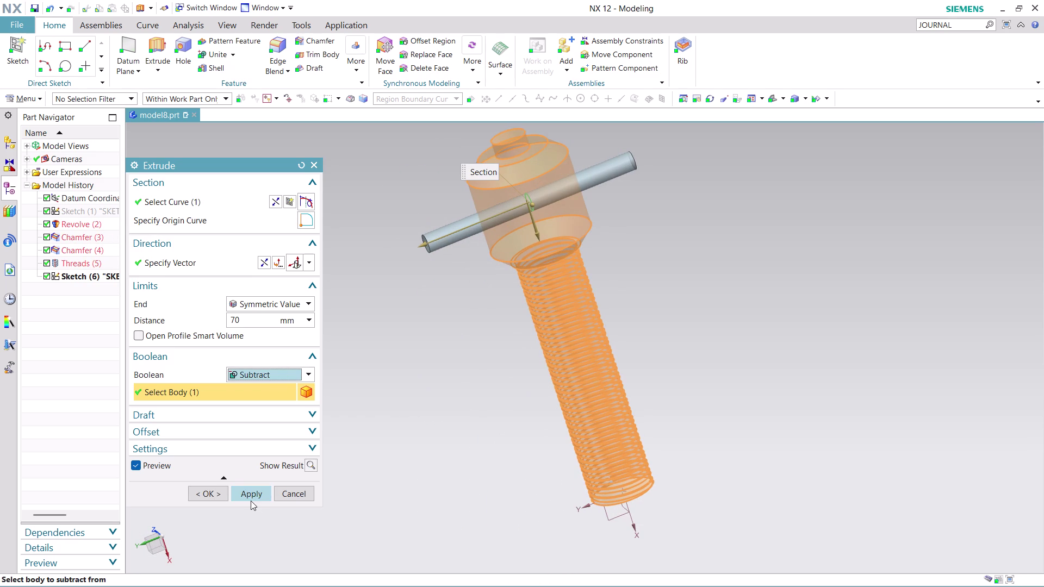
click(250, 491)
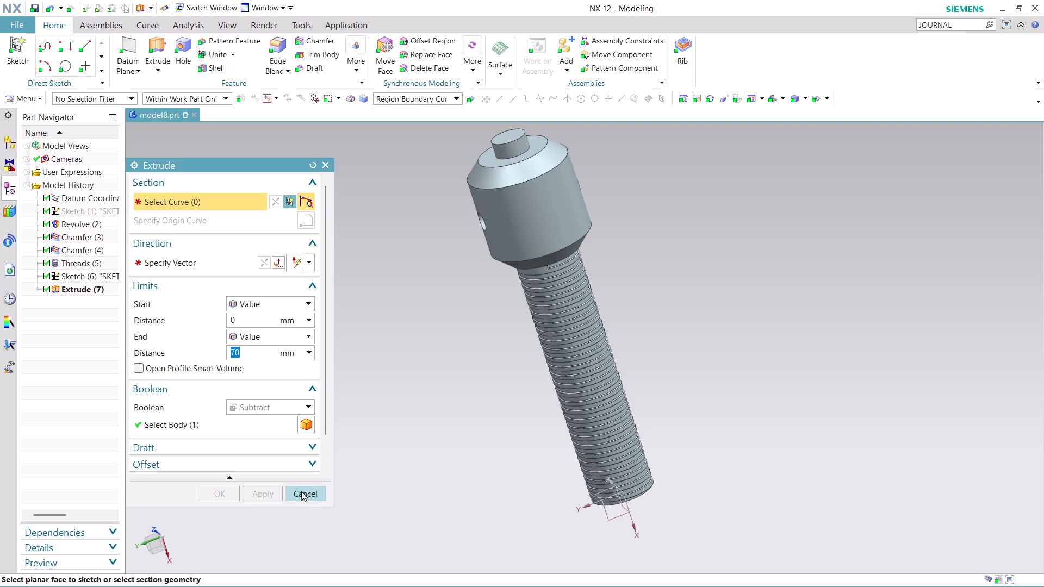
Close Extrude, orbit to inspect the cross-hole and top boss, and open the Menu.
click(301, 492)
scroll(down, 3)
scroll(up, 3)
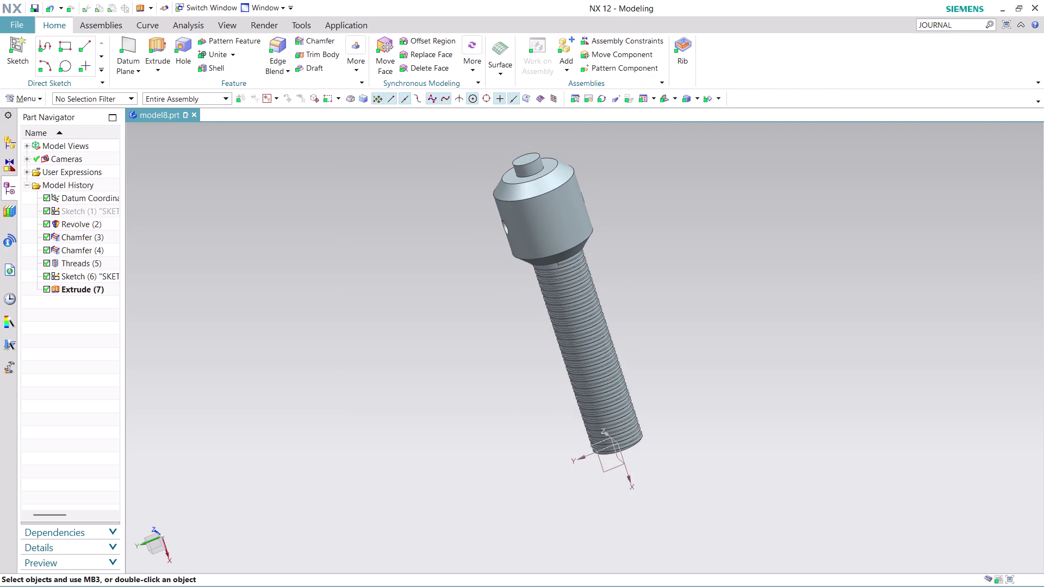
middle_drag(689, 287, 486, 319)
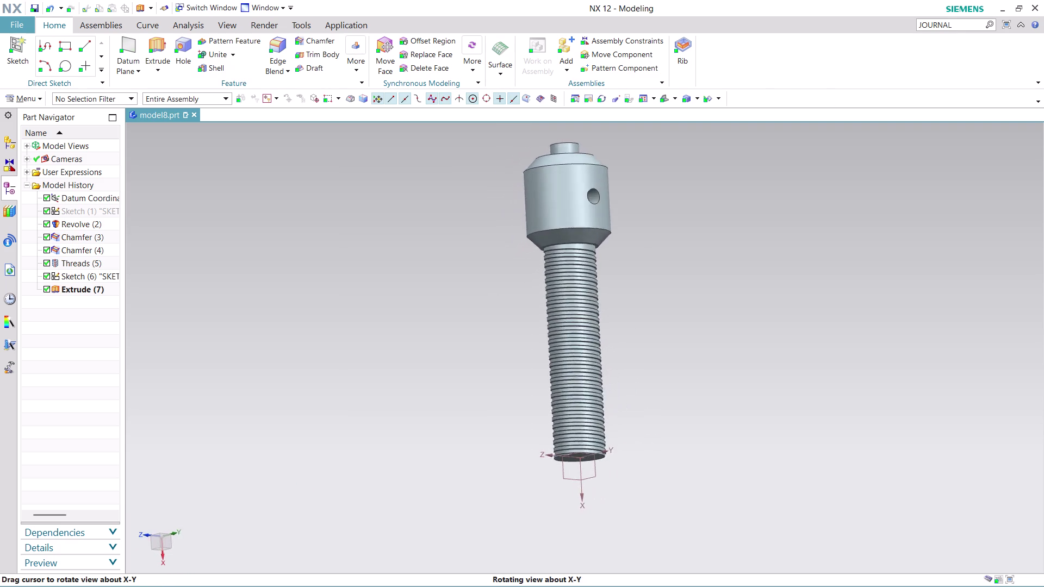
middle_drag(486, 319, 499, 409)
scroll(up, 3)
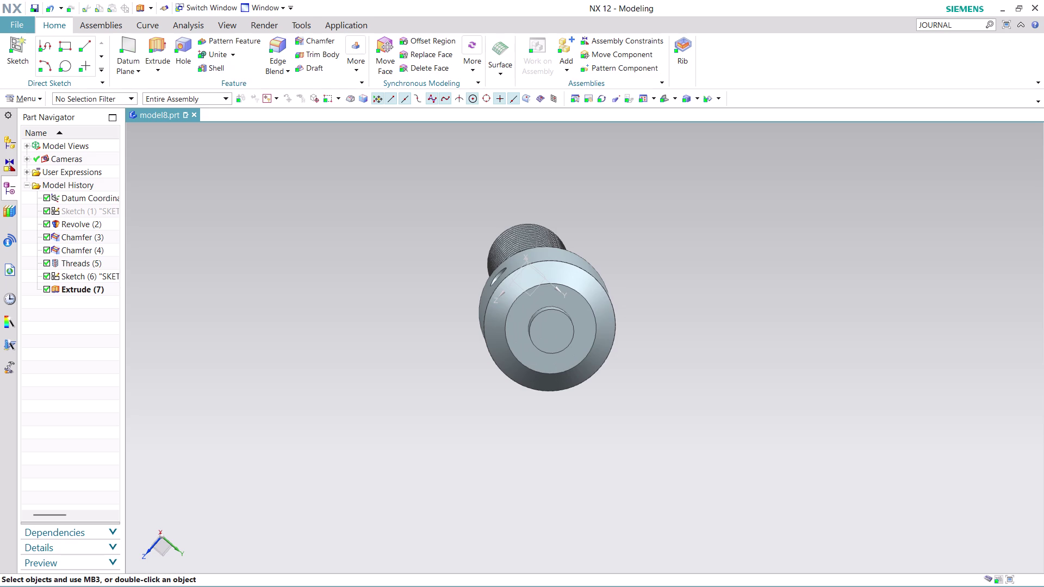
middle_drag(645, 319, 640, 311)
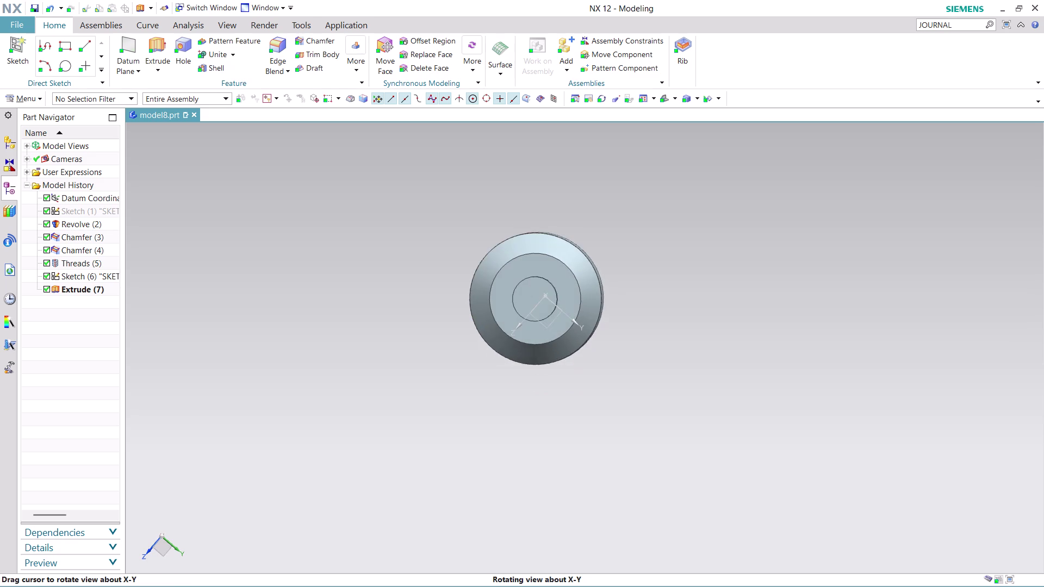
middle_drag(640, 311, 640, 304)
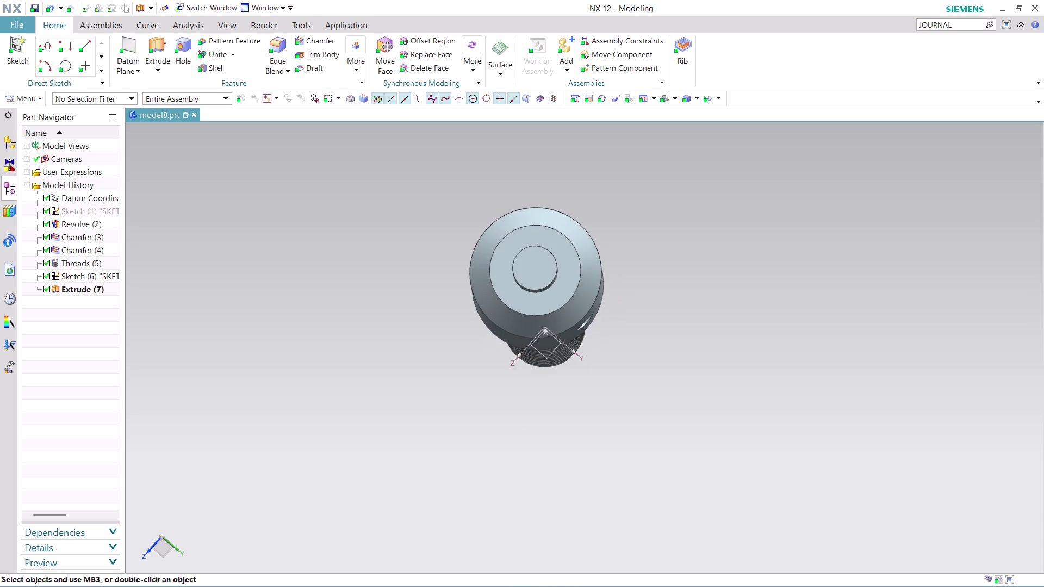
click(29, 100)
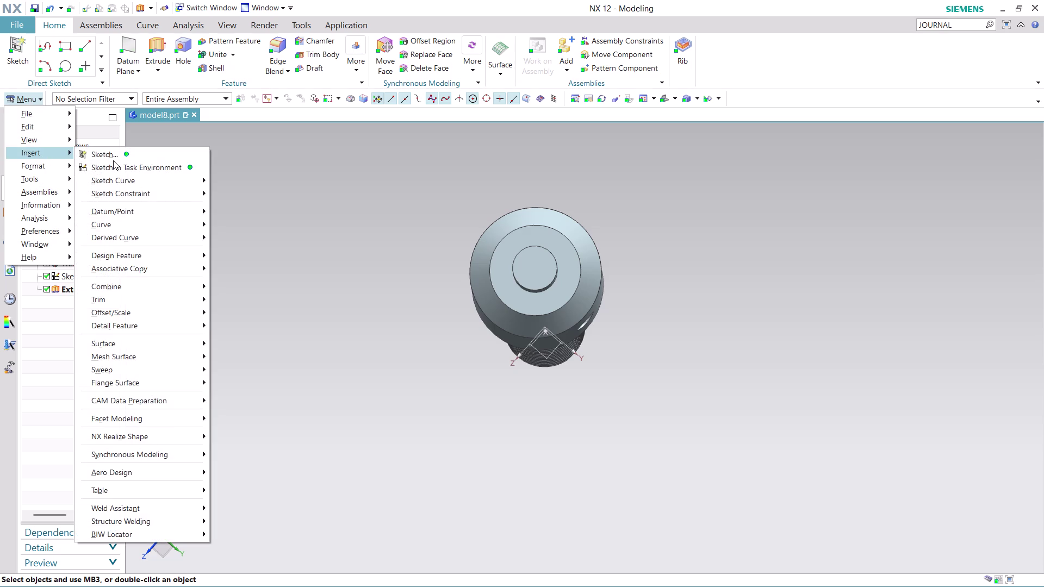
Create Sketch (8) on a principal plane at the shaft end with its axis direction and origin.
click(119, 169)
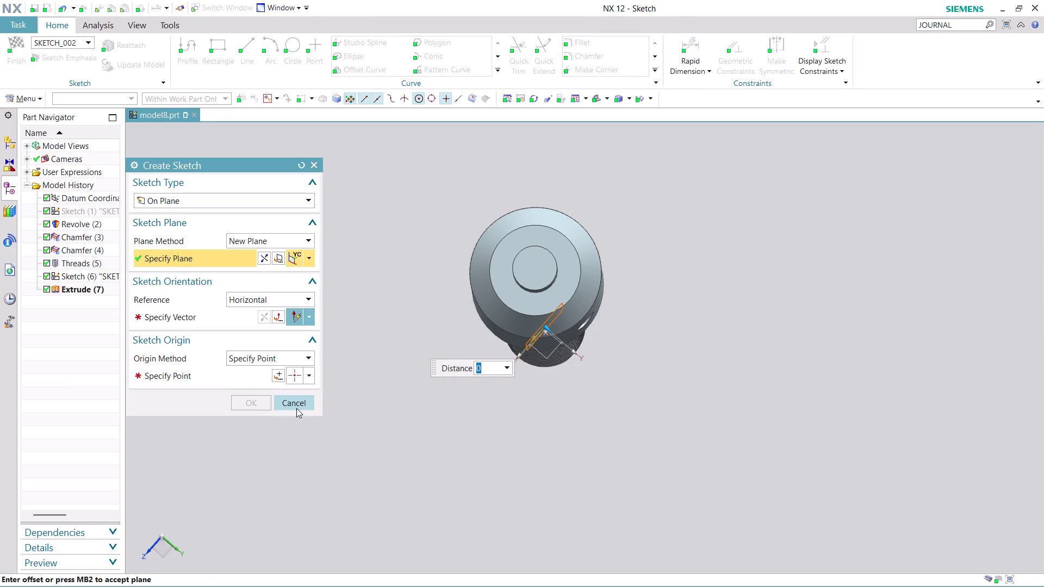
click(310, 254)
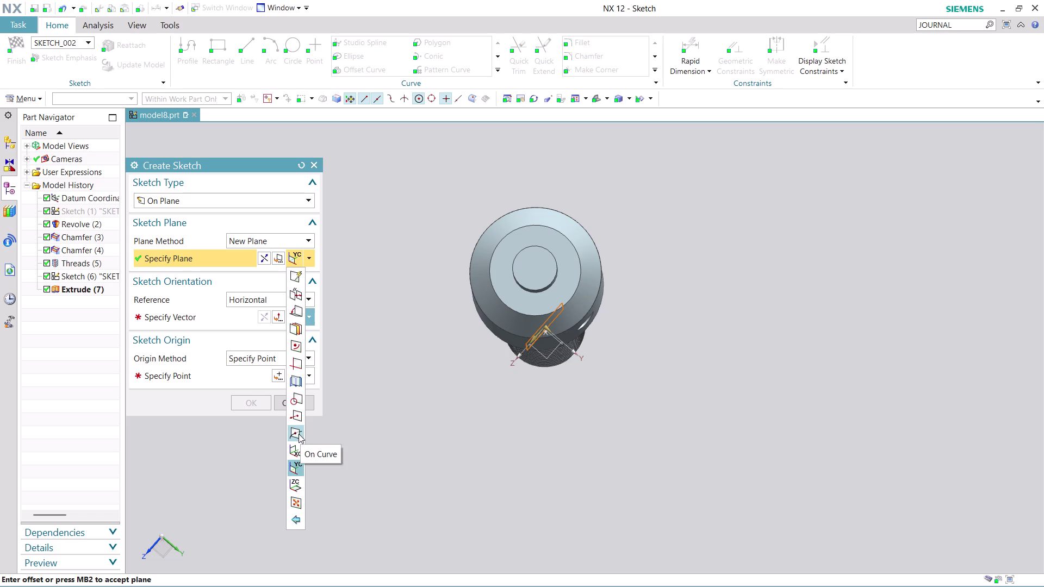
click(295, 484)
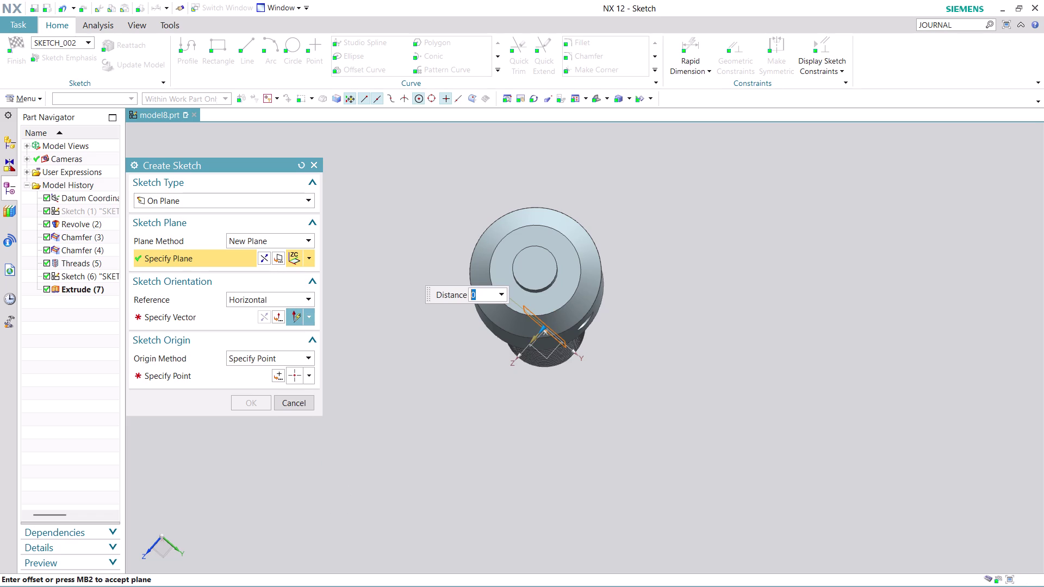
click(308, 255)
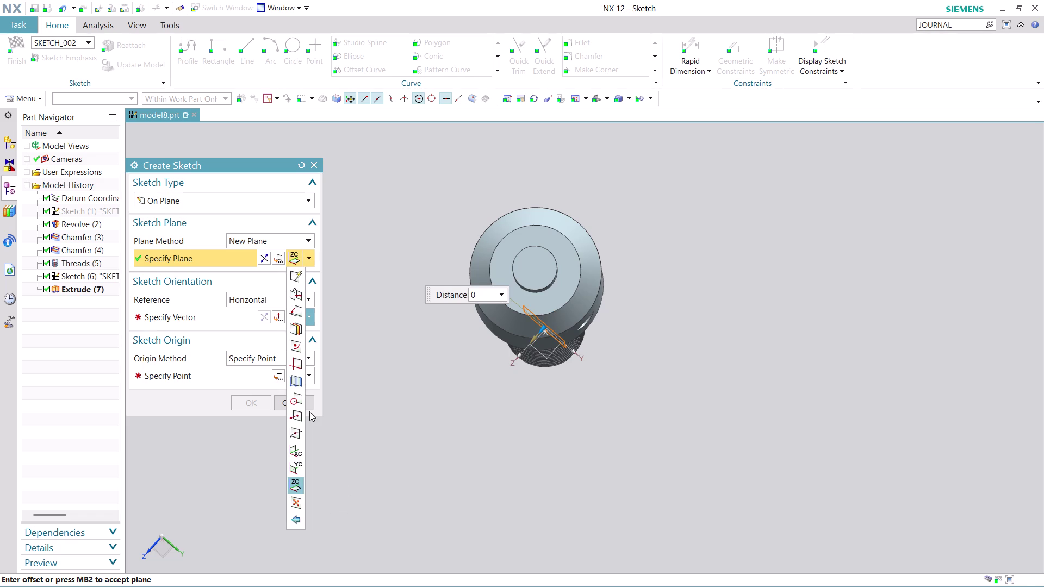
click(295, 456)
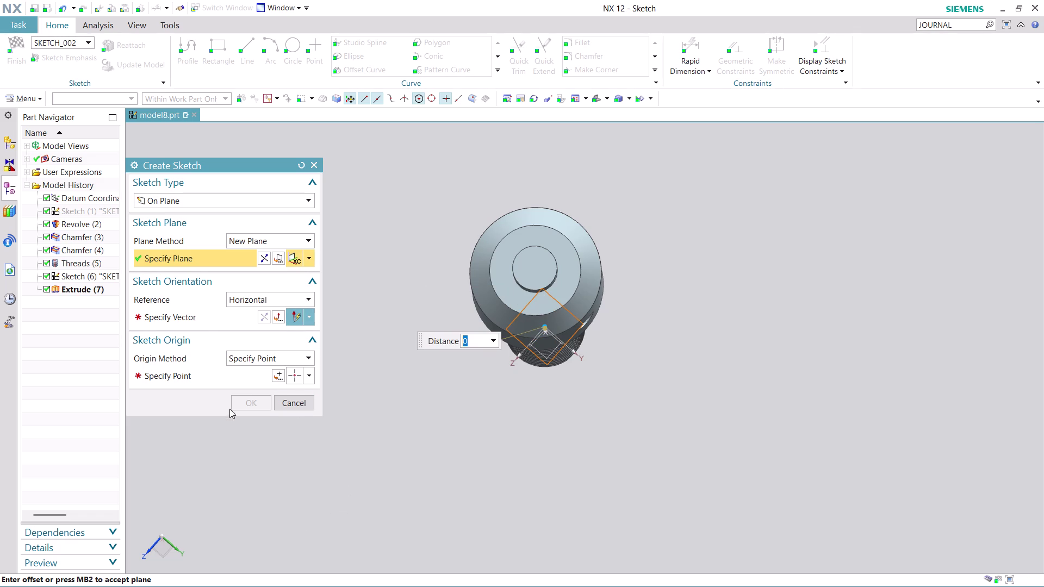
click(206, 316)
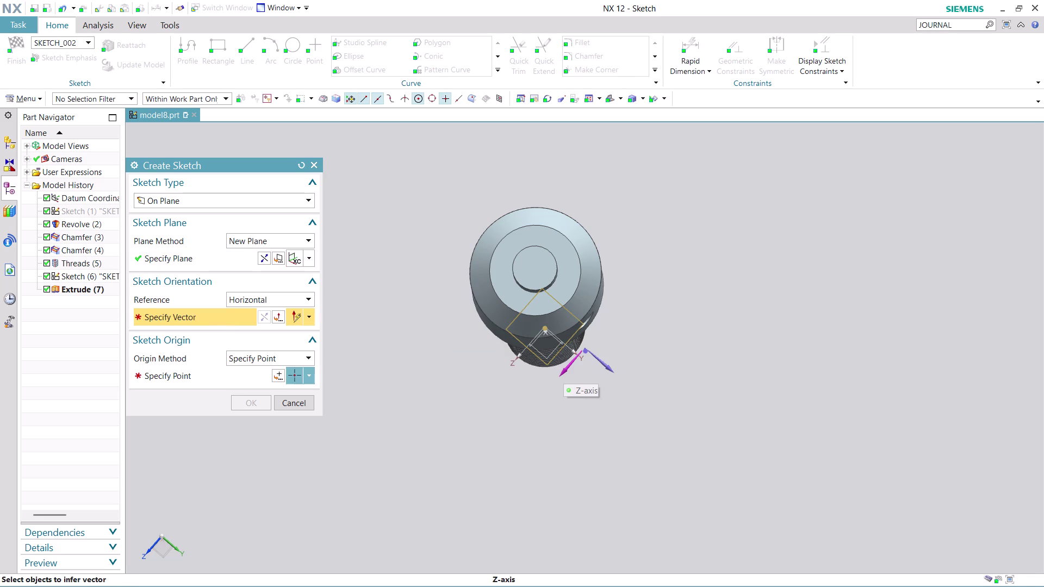
click(563, 370)
click(281, 374)
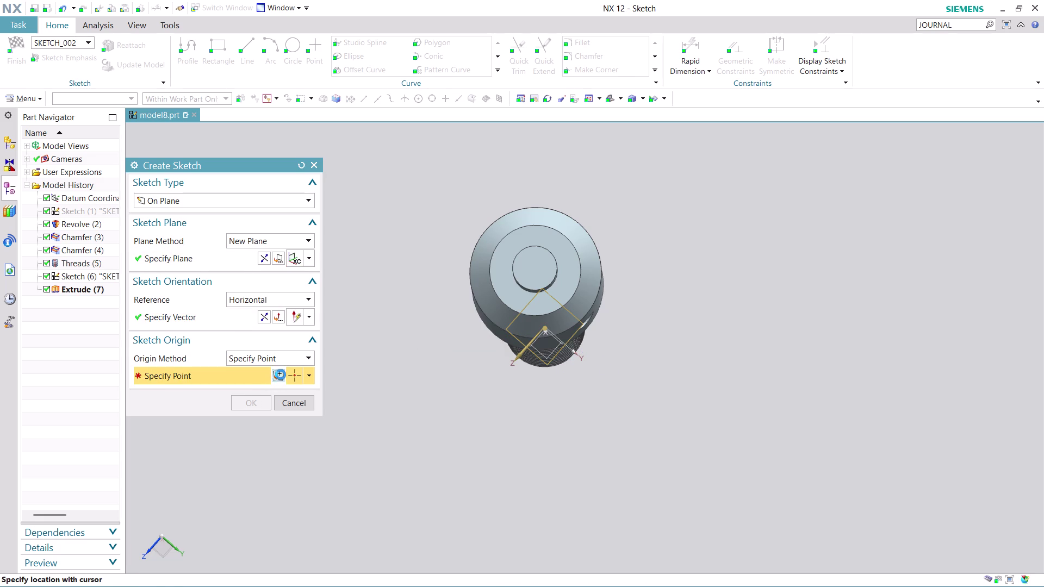
click(262, 391)
click(248, 404)
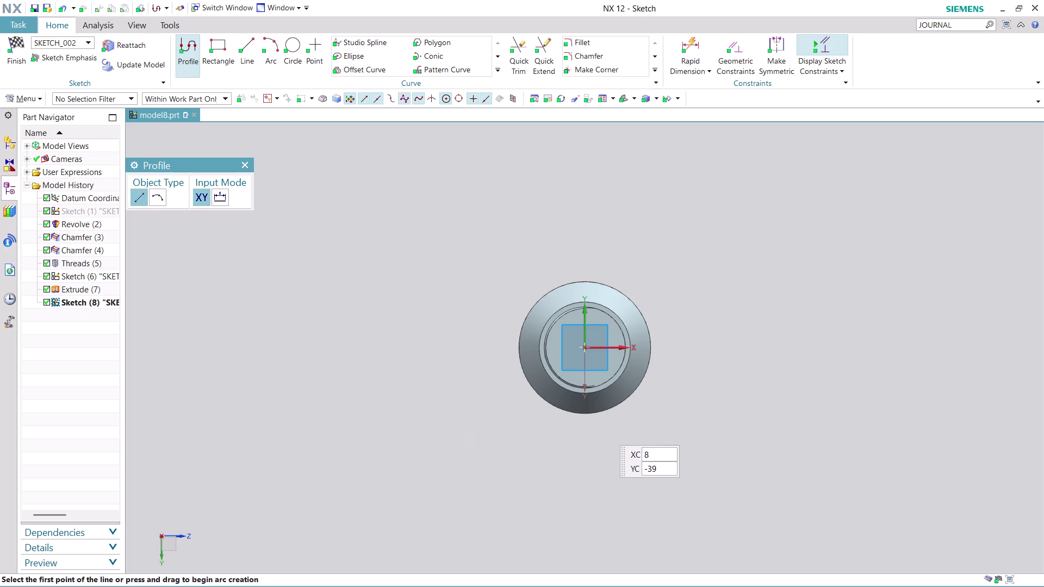
Place a sketch point on the sketch origin via QuickPick and finish Sketch (8).
scroll(up, 3)
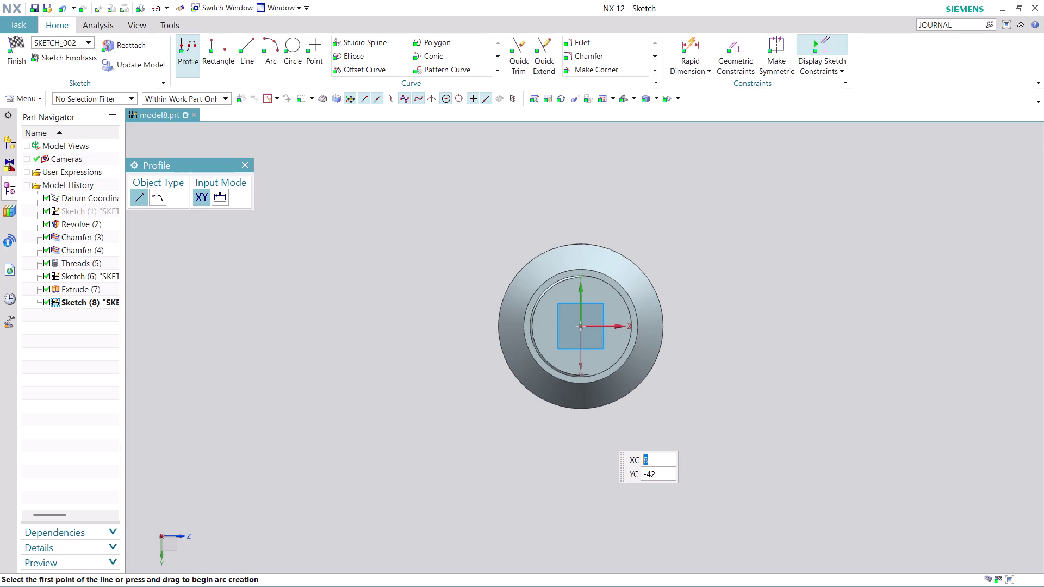
click(311, 40)
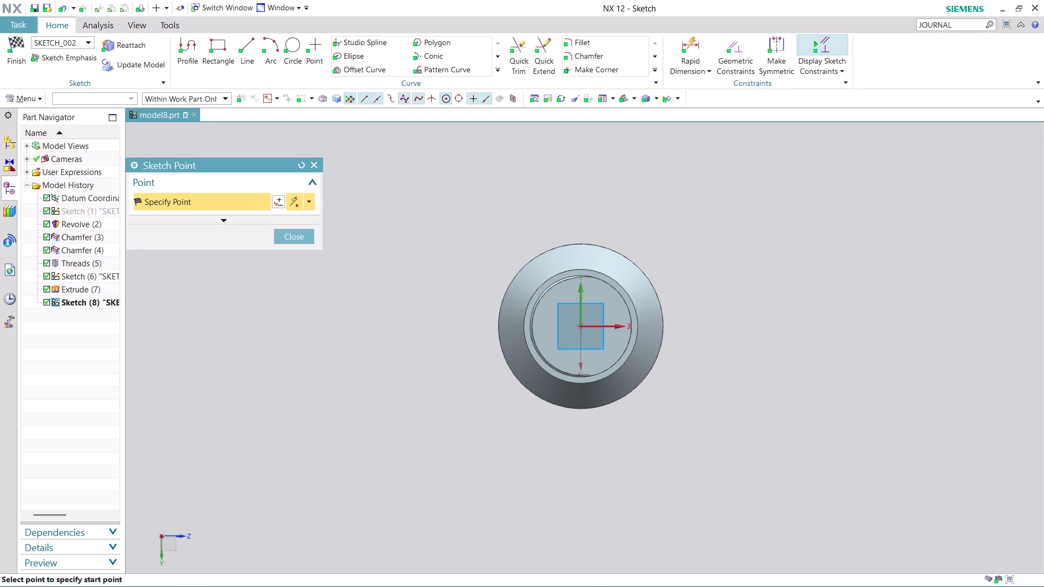
scroll(up, 3)
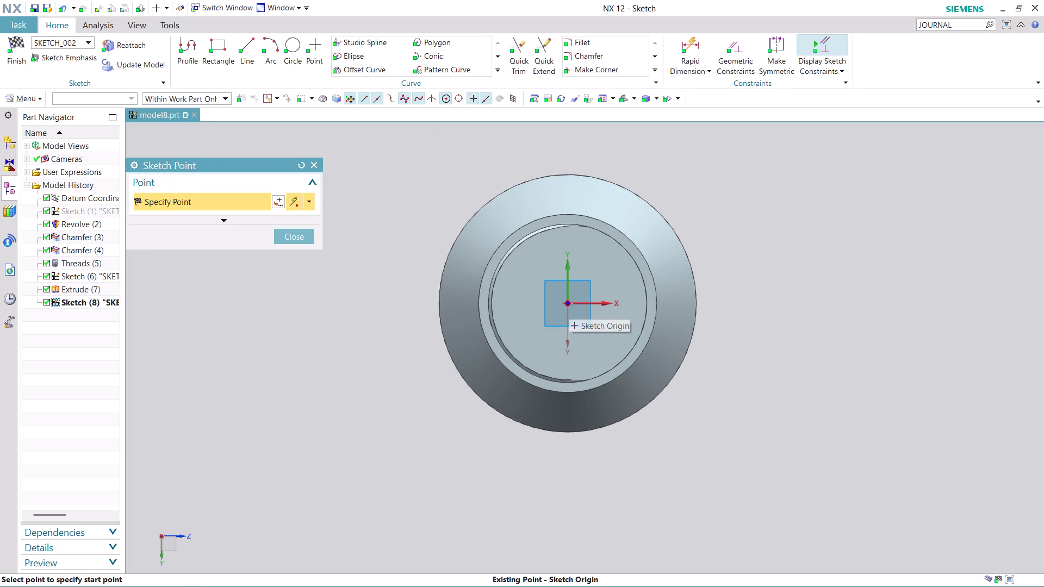
click(569, 305)
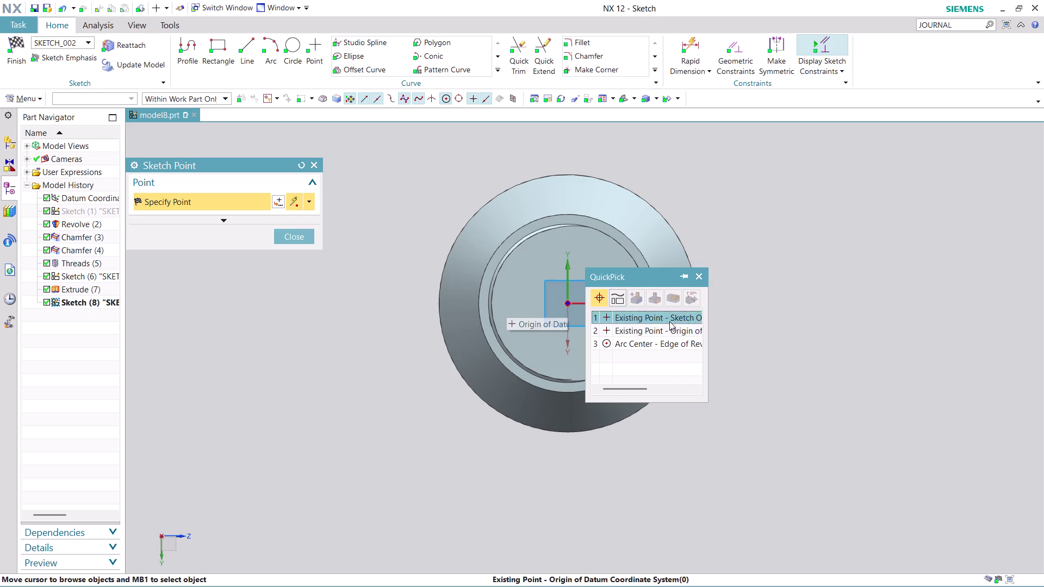
click(664, 317)
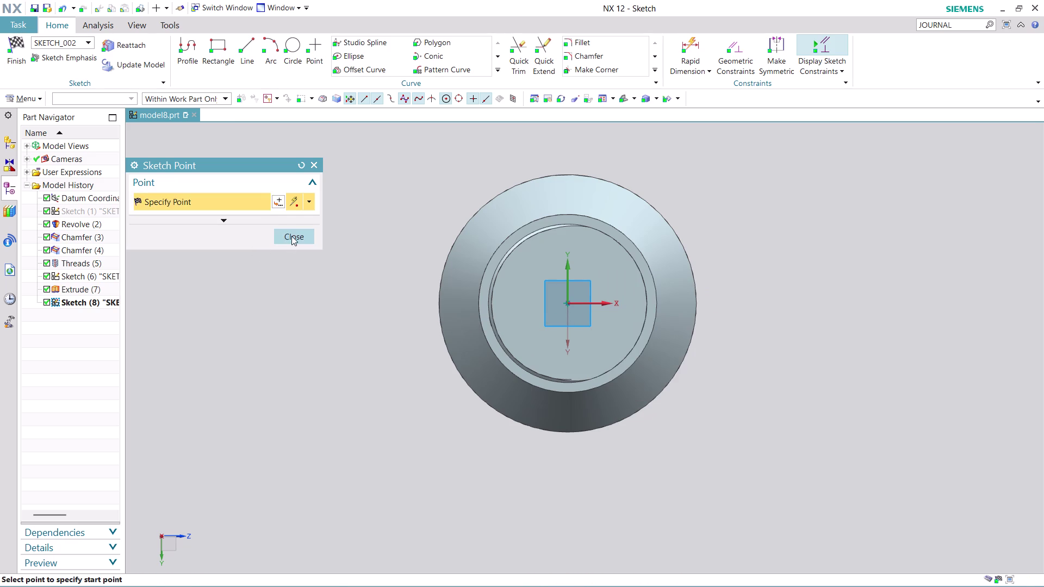
click(291, 236)
click(8, 60)
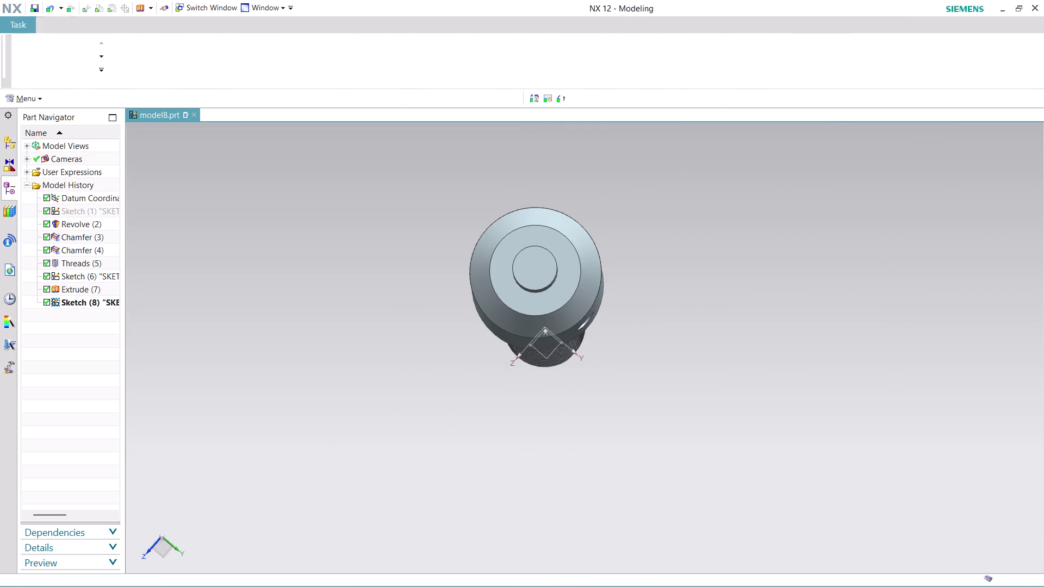
Zoom in on the top of the shaft and open the Hole command.
scroll(up, 3)
scroll(up, 3)
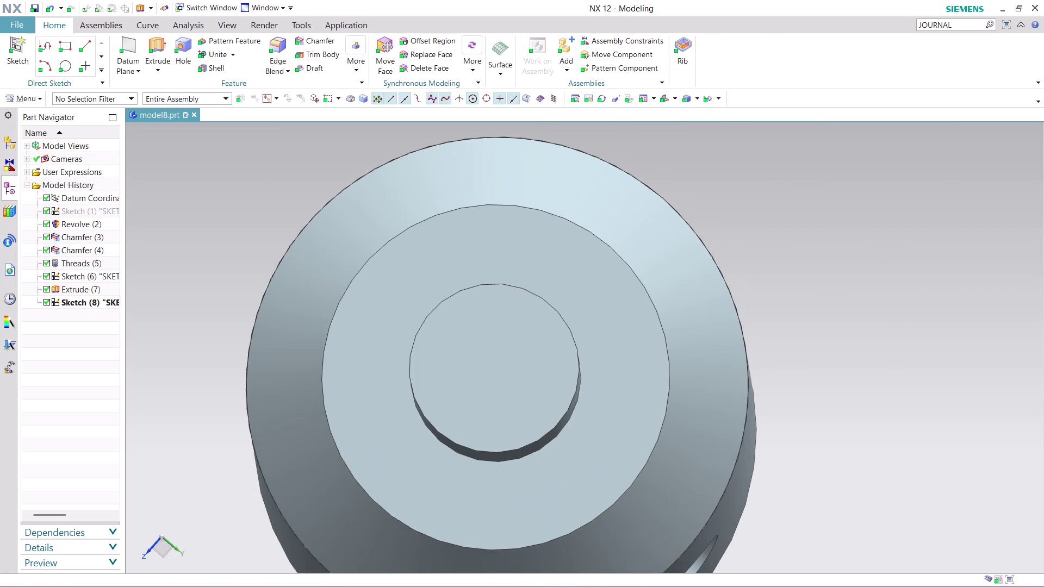
scroll(down, 3)
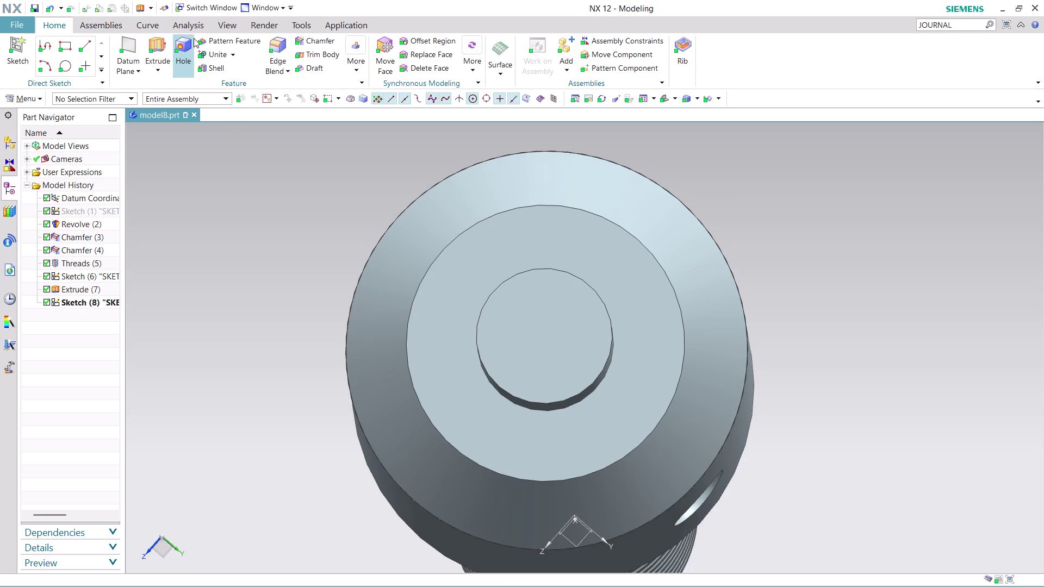
click(183, 44)
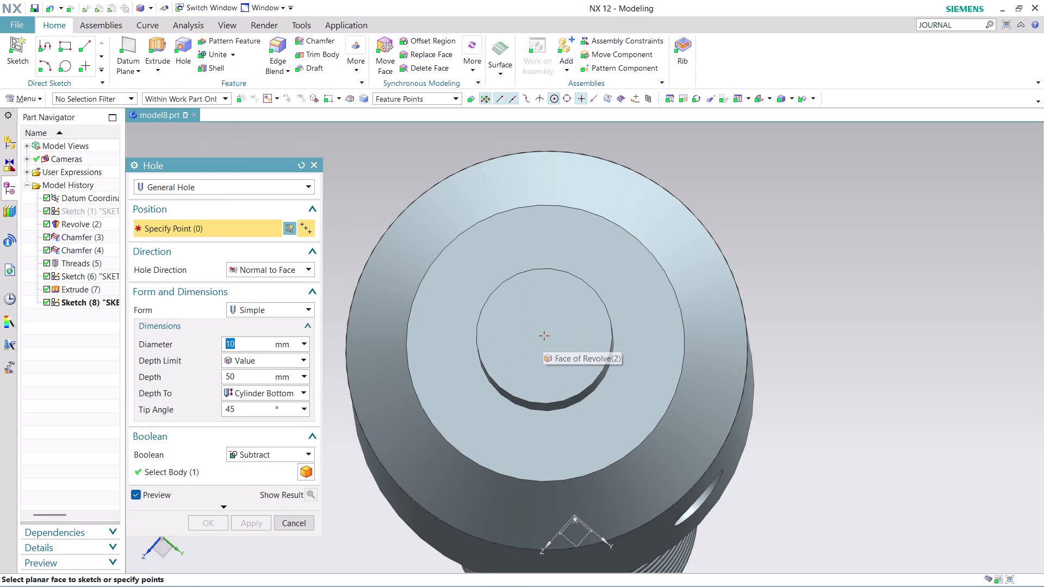
Cancel the Hole command, hide the revolved shaft solid, and orbit around the sketch curves.
key(Escape)
key(Escape)
right_click(579, 290)
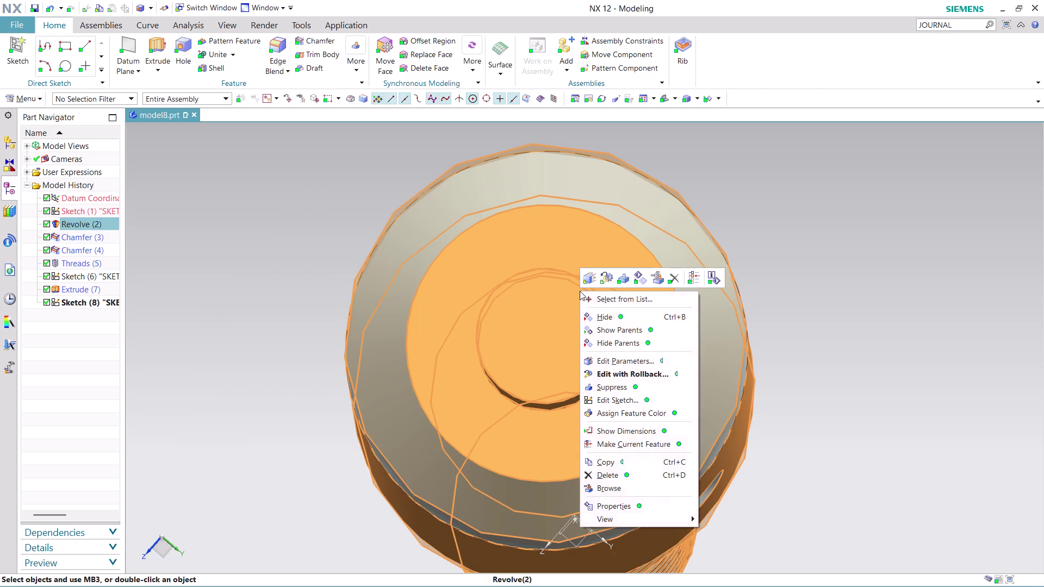
click(612, 312)
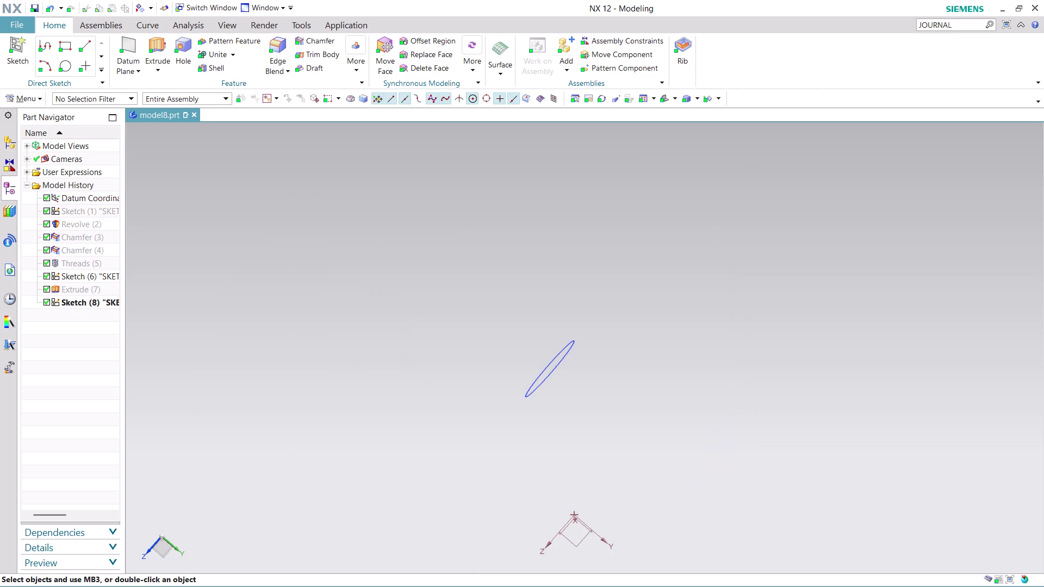
scroll(down, 3)
scroll(up, 3)
middle_drag(616, 467, 616, 465)
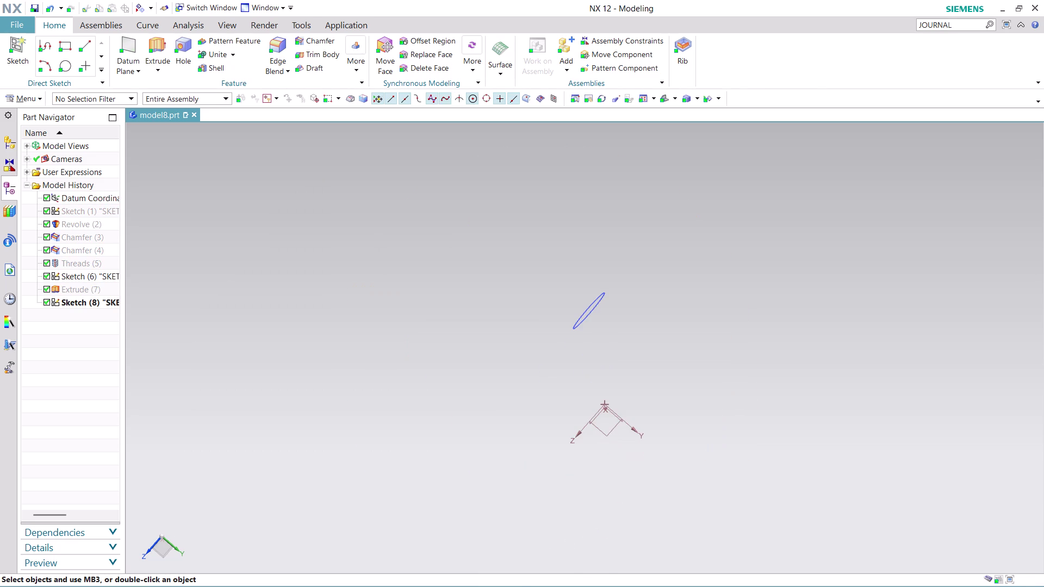
middle_drag(616, 465, 616, 447)
scroll(down, 3)
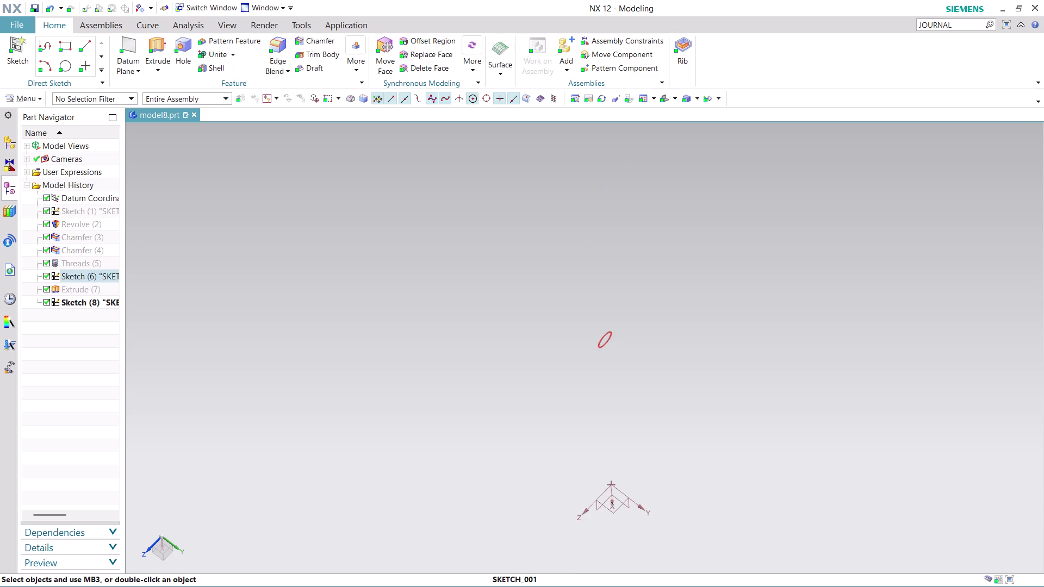
Show the shaft solid again and reopen the Hole command.
right_click(83, 224)
click(103, 235)
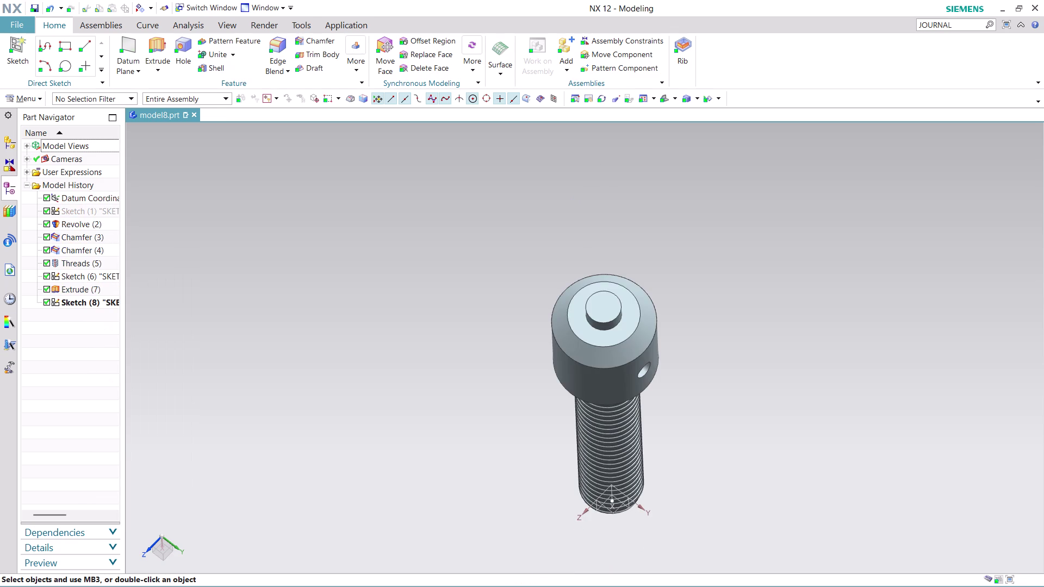
scroll(up, 3)
click(186, 44)
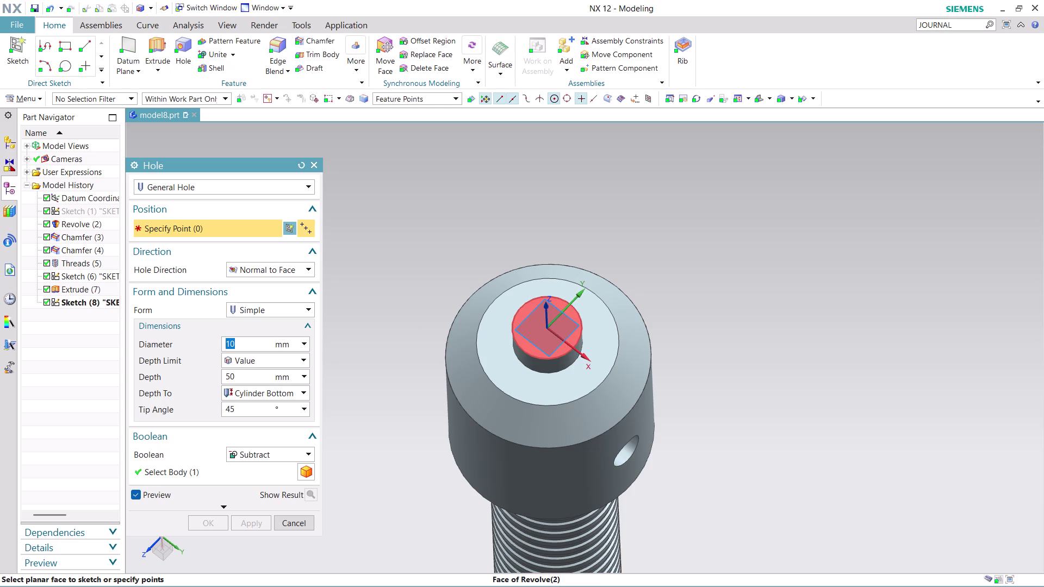
Position the hole at the top boss centre, check the preview, and set diameter 12 mm.
scroll(up, 3)
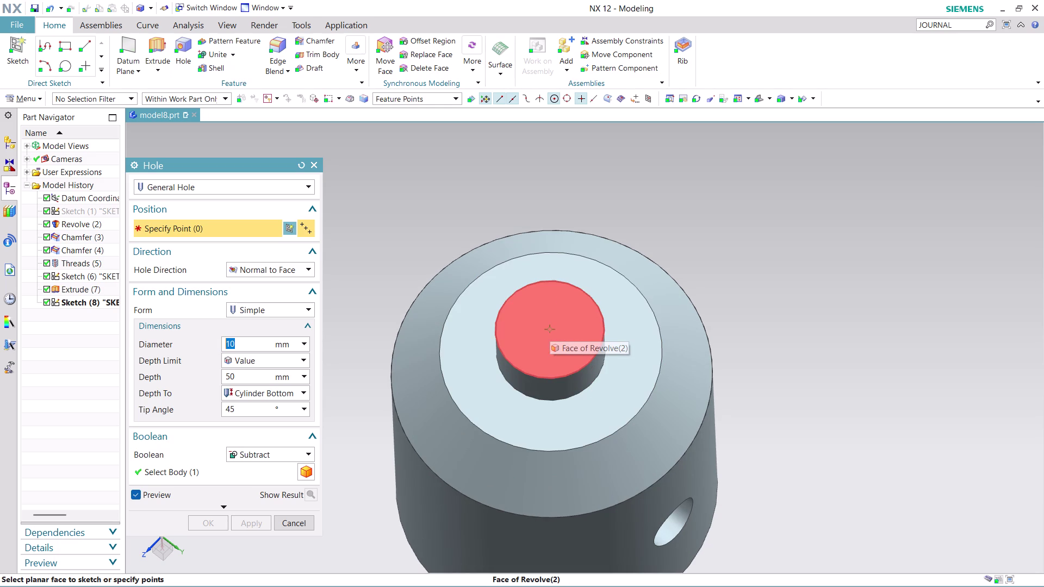
click(549, 330)
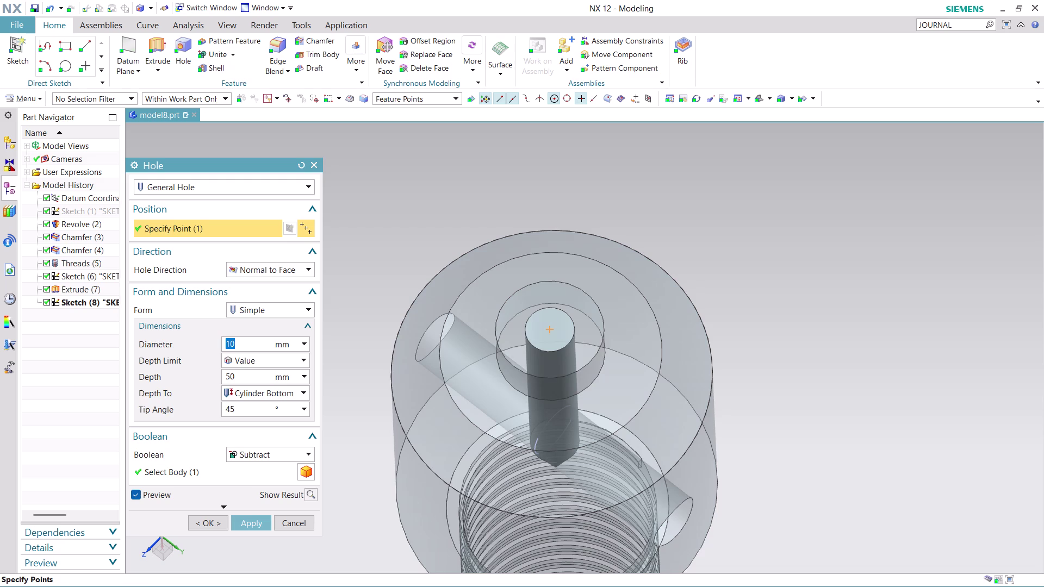
middle_drag(696, 304, 724, 290)
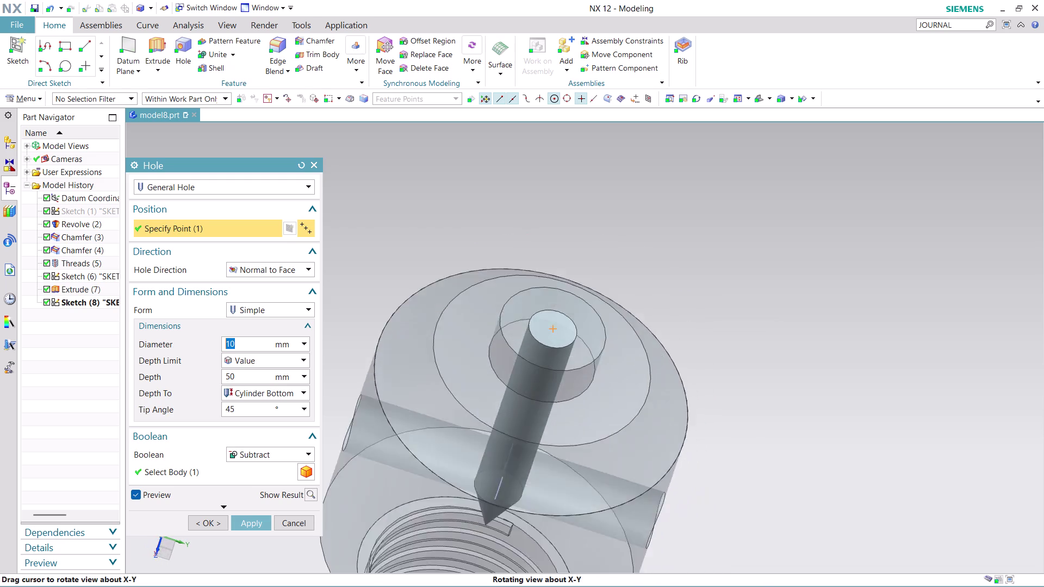
middle_drag(724, 289, 712, 326)
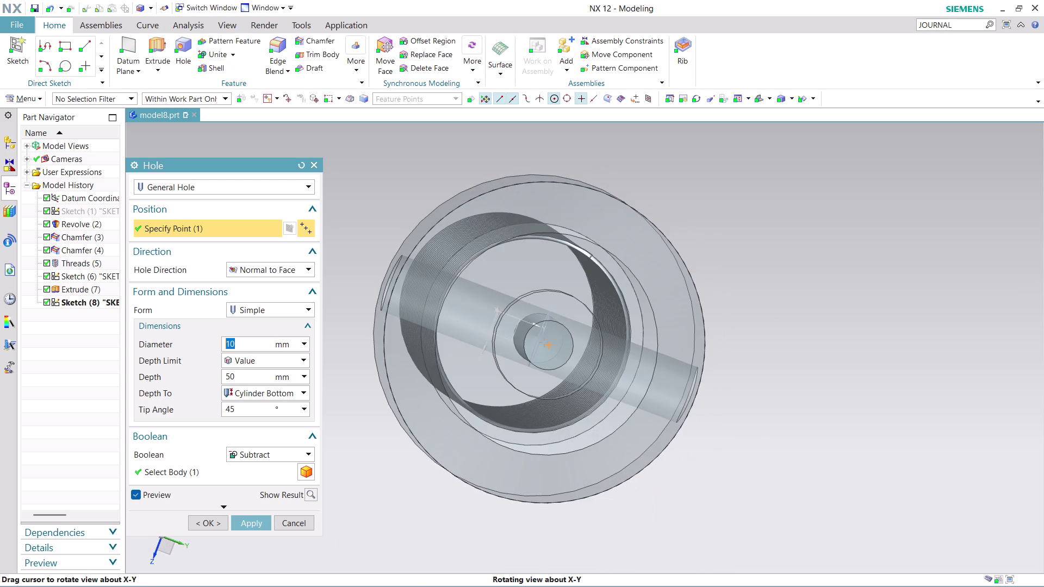
middle_drag(712, 327, 709, 320)
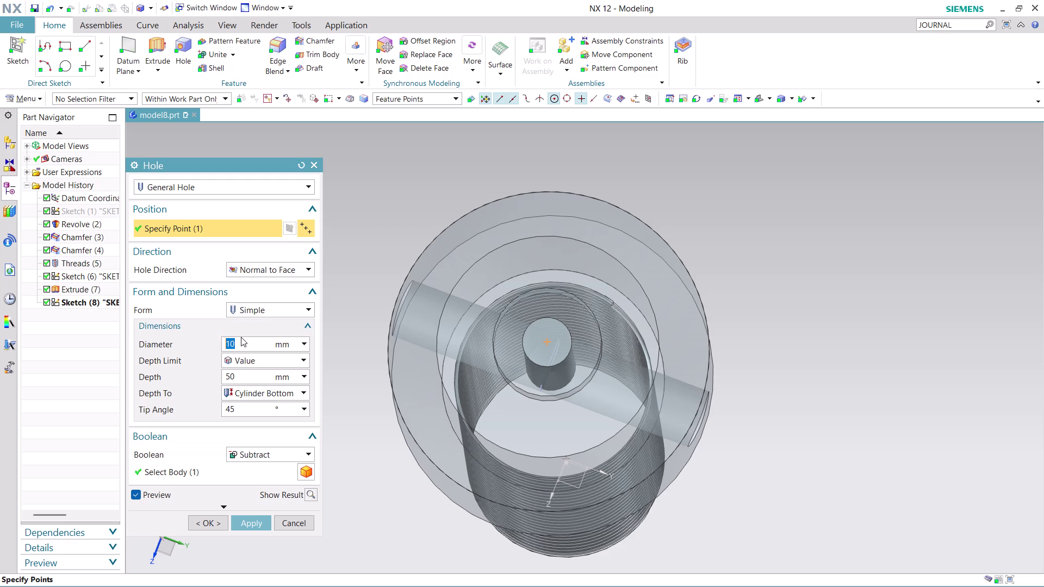
text(12)
click(249, 523)
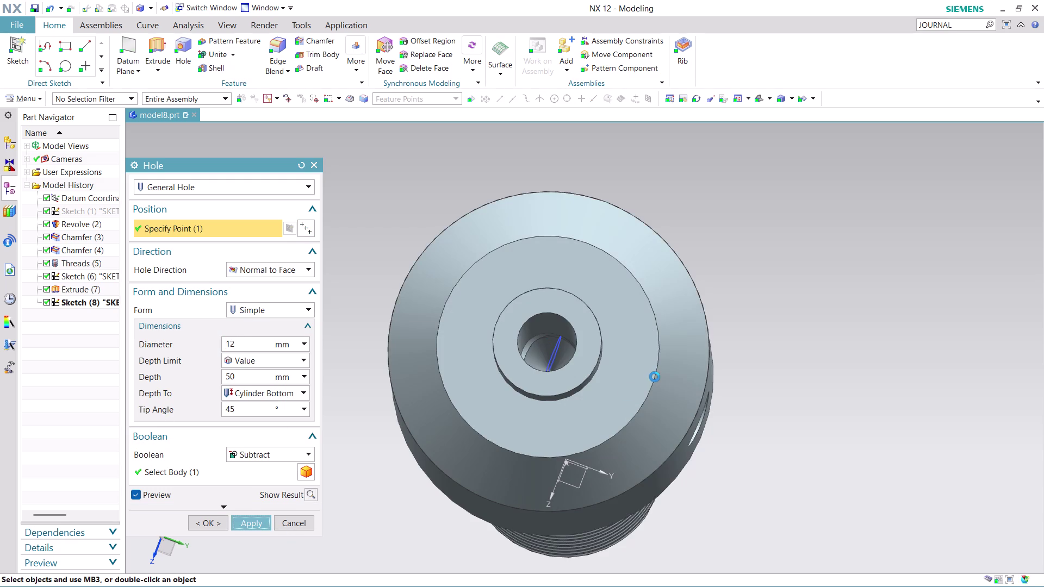
Orbit the shaft to inspect the axial hole and the cross-hole in the collar.
scroll(down, 3)
middle_drag(772, 345, 776, 352)
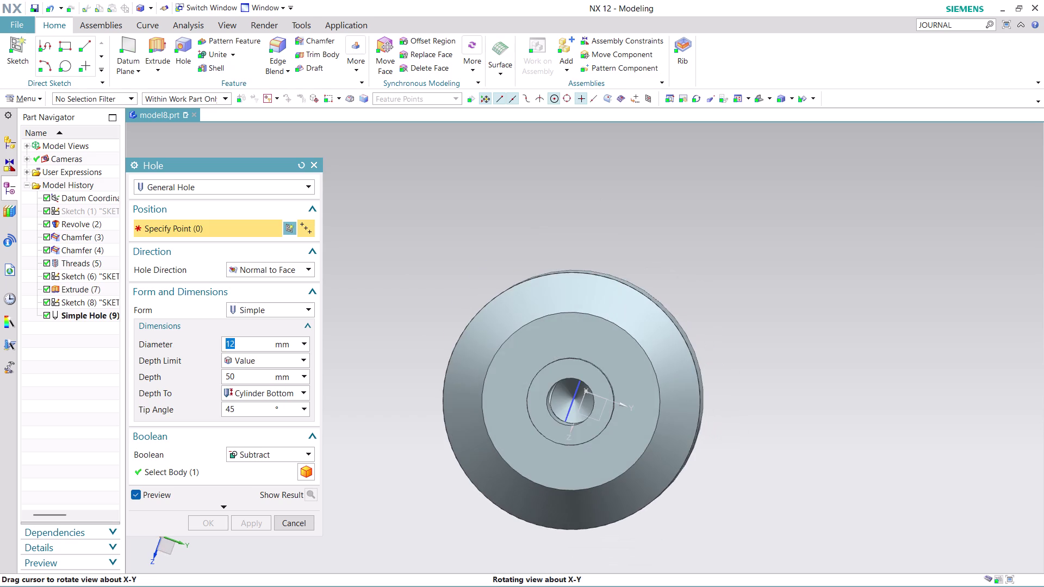
middle_drag(775, 353, 770, 314)
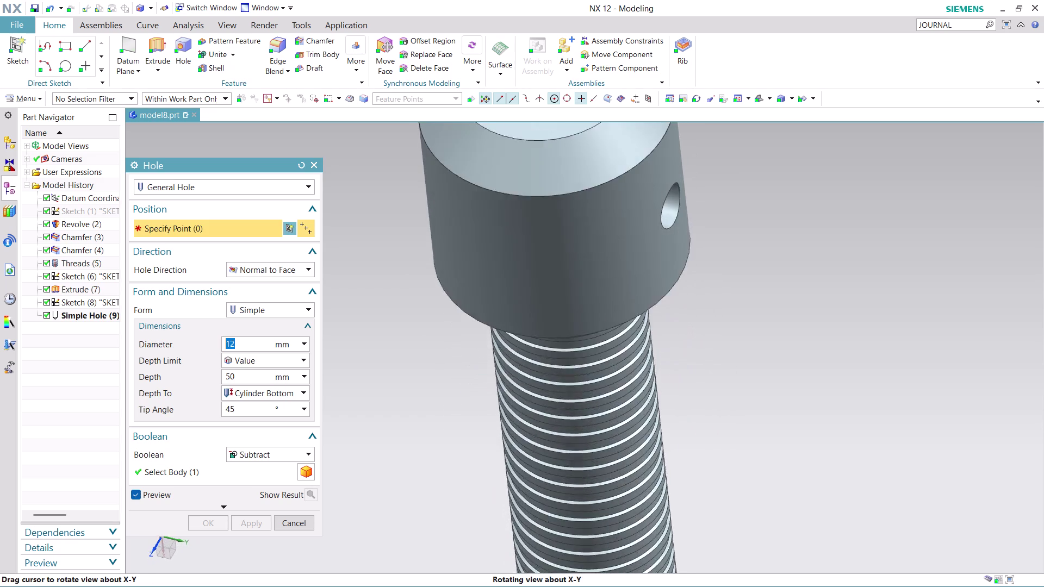
middle_drag(771, 313, 766, 305)
scroll(down, 3)
middle_drag(740, 351, 721, 339)
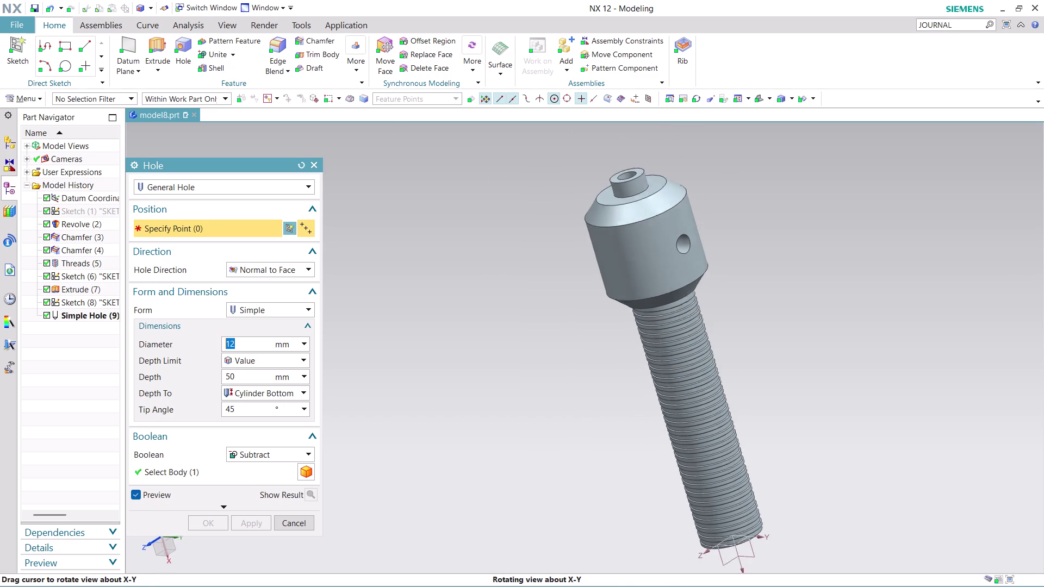
middle_drag(721, 340, 676, 328)
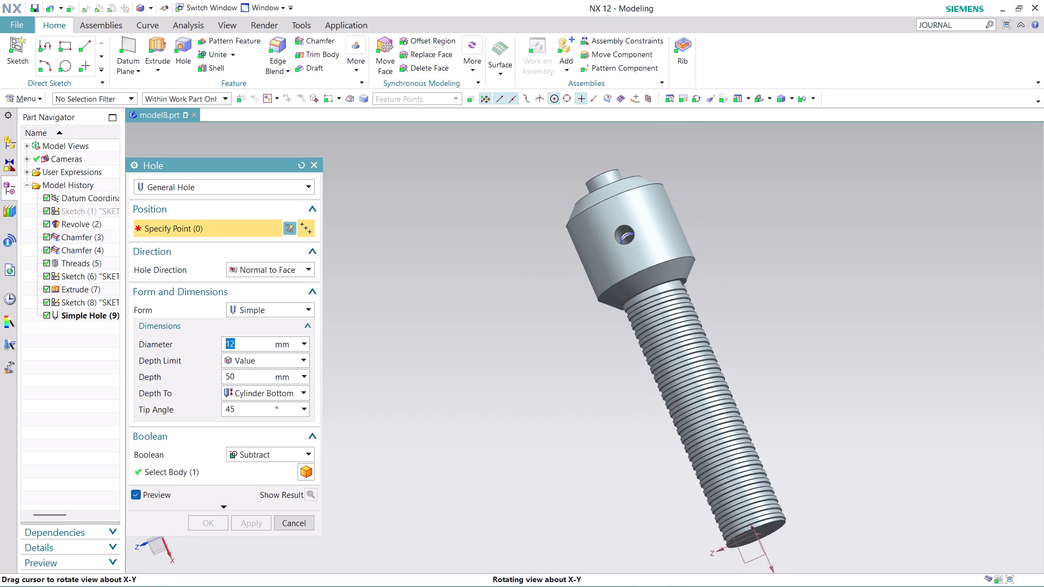
View the 12 mm top boss hole from above and the side, then cancel the Hole dialog.
middle_drag(677, 328, 711, 372)
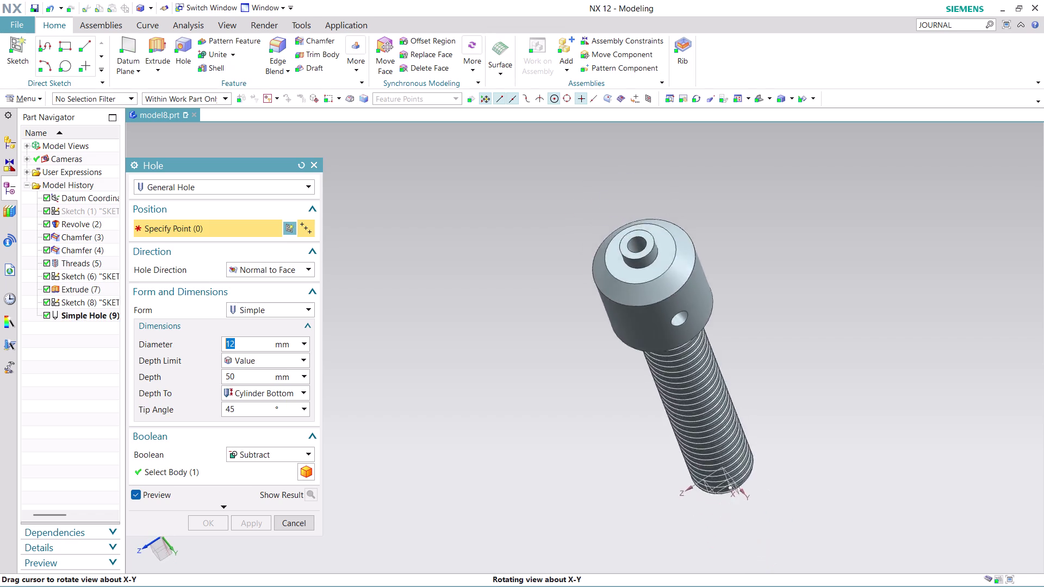
middle_drag(710, 372, 714, 392)
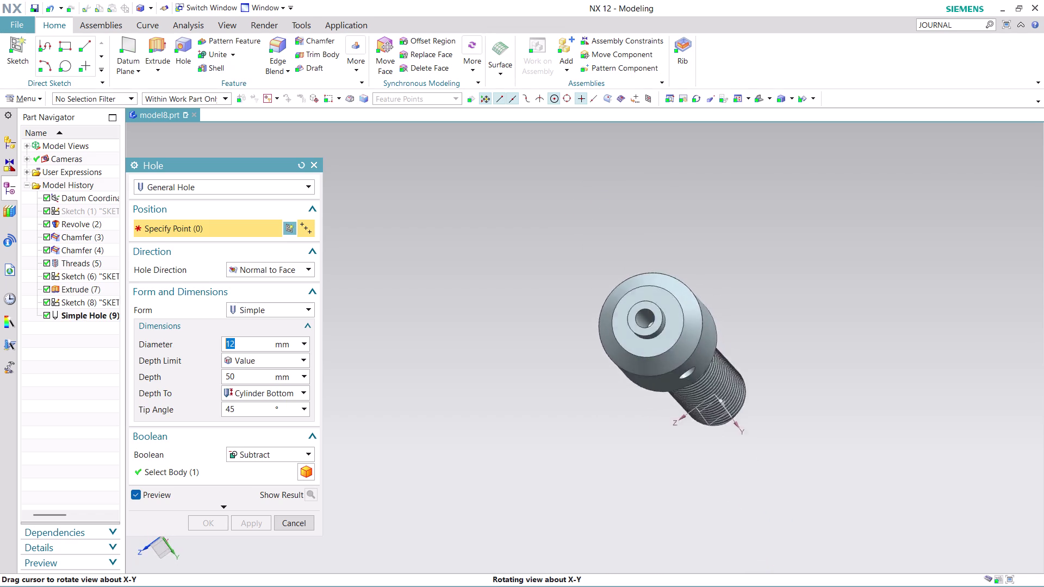
middle_drag(715, 392, 543, 458)
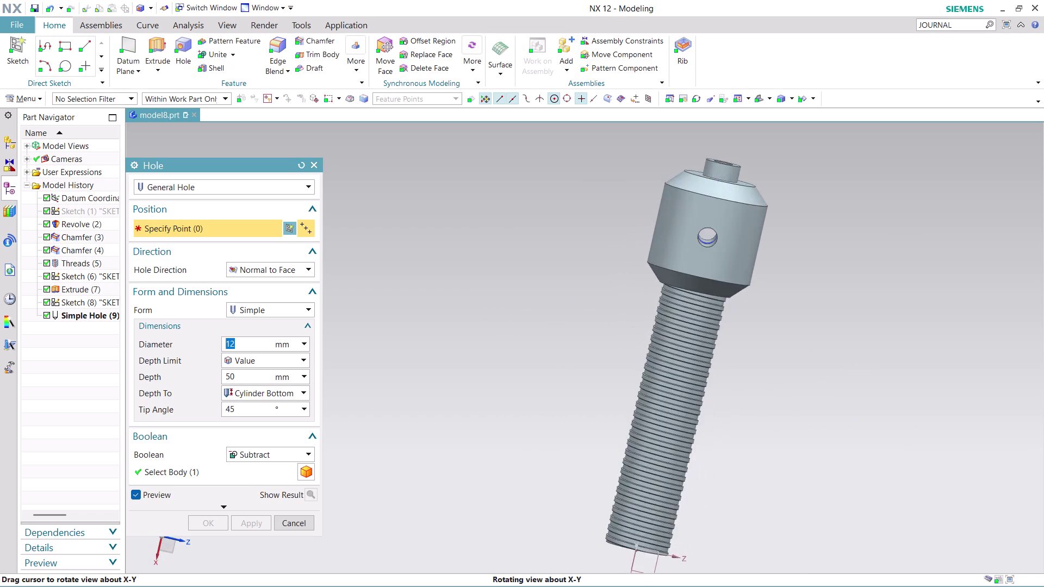
middle_drag(543, 458, 540, 470)
scroll(up, 3)
scroll(down, 3)
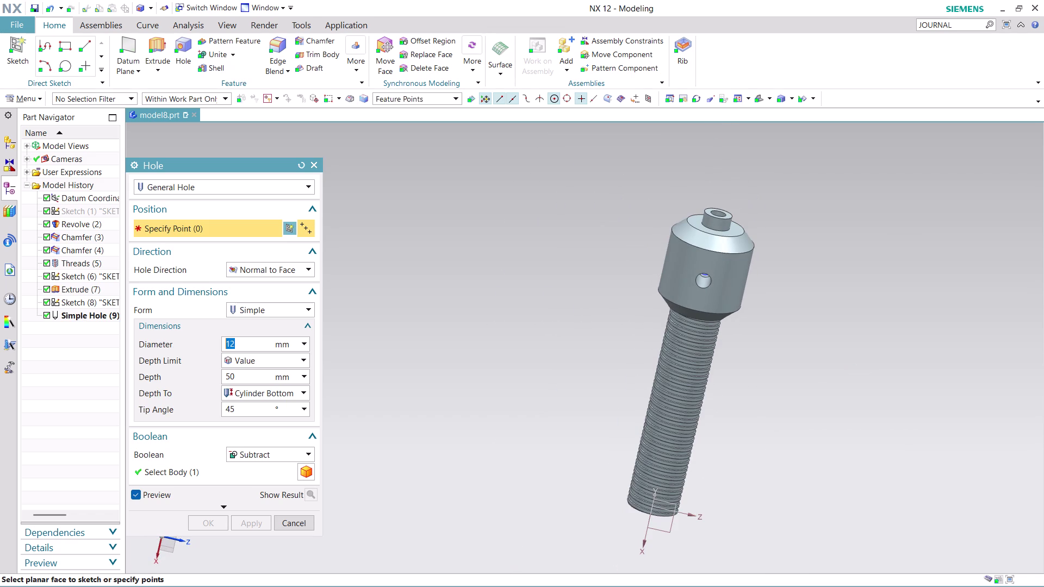
click(301, 523)
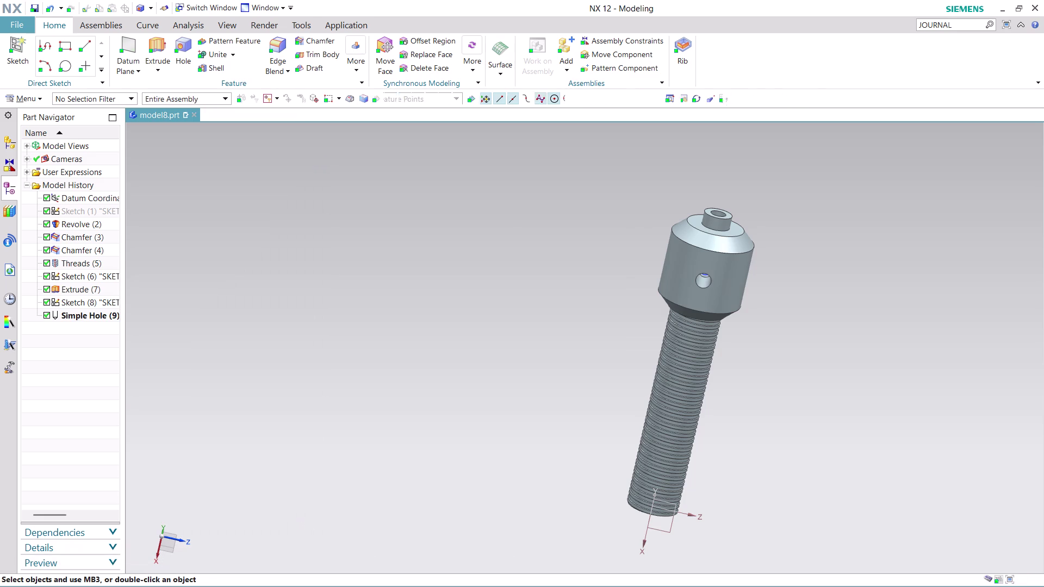
scroll(down, 3)
scroll(up, 3)
middle_drag(753, 259, 727, 264)
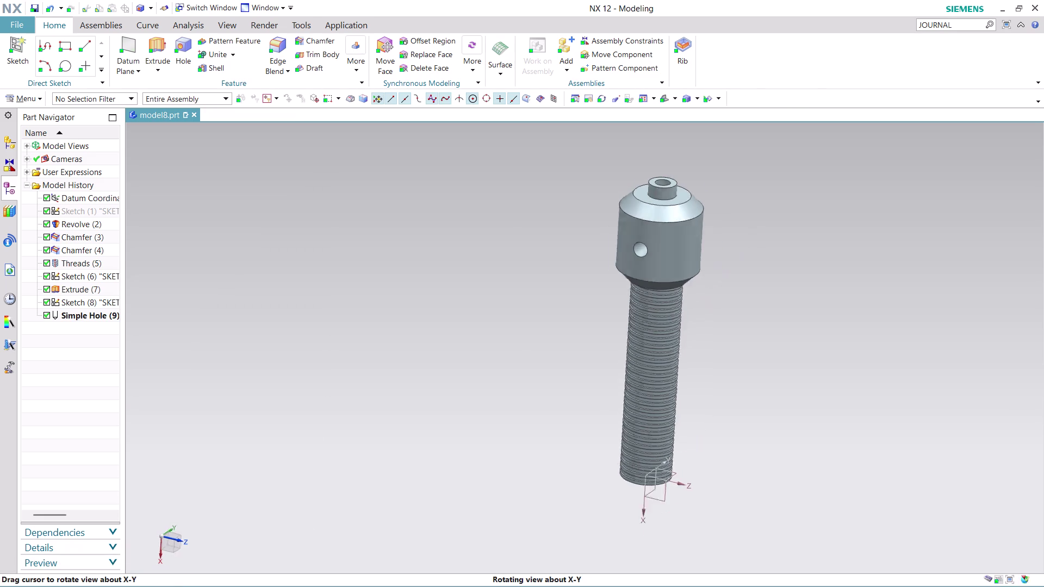
middle_drag(727, 264, 713, 271)
scroll(up, 3)
scroll(down, 3)
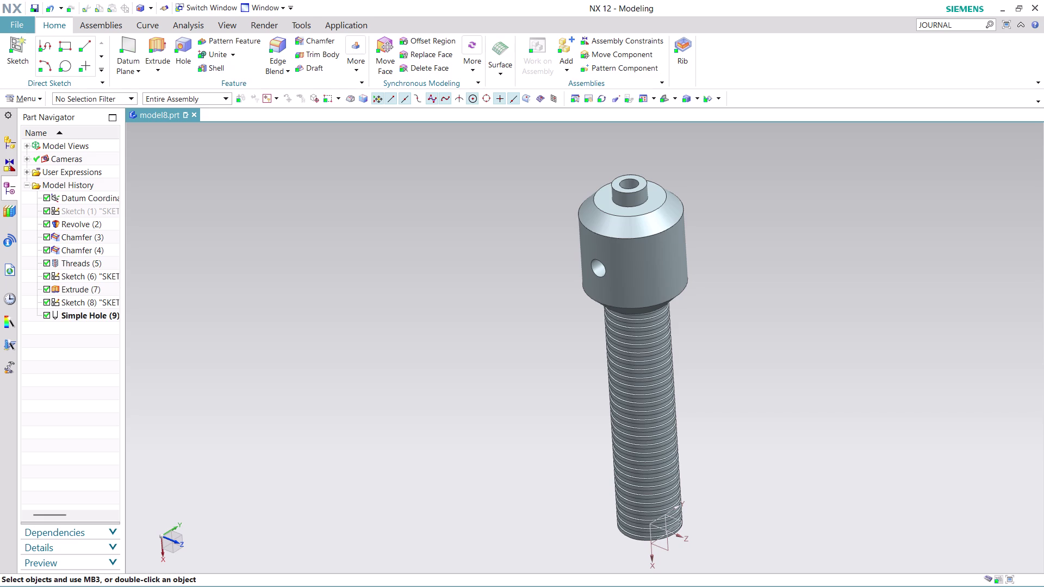
click(960, 19)
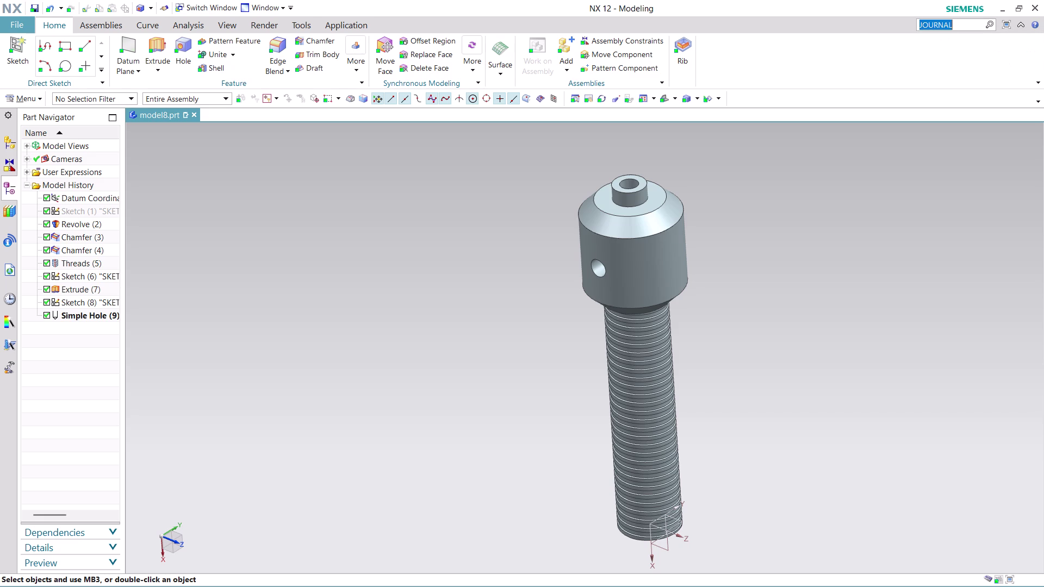
Stop journal recording from the JOURNAL command search, close the results, and start saving.
key(Return)
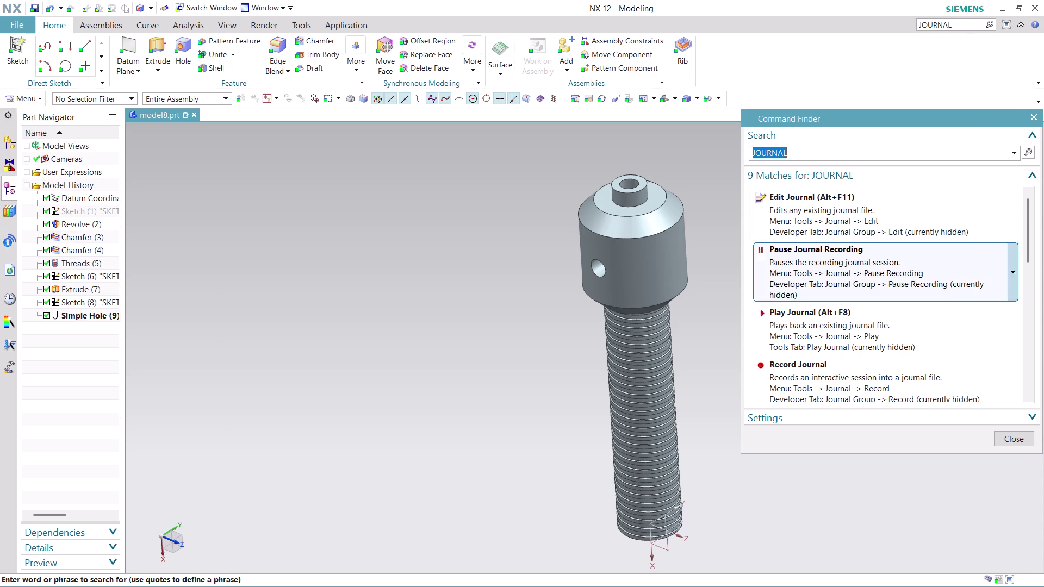
scroll(down, 3)
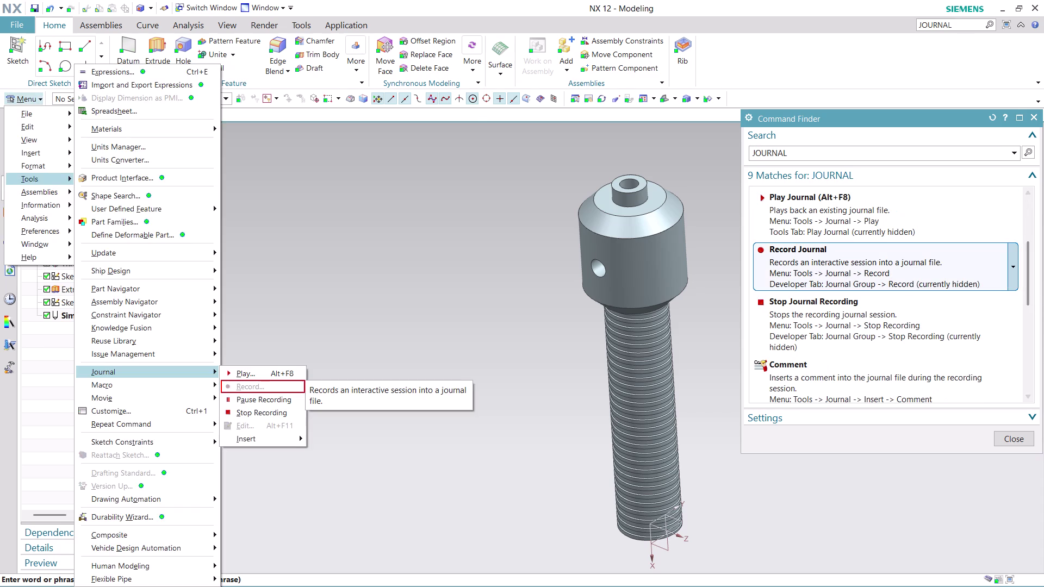
click(828, 311)
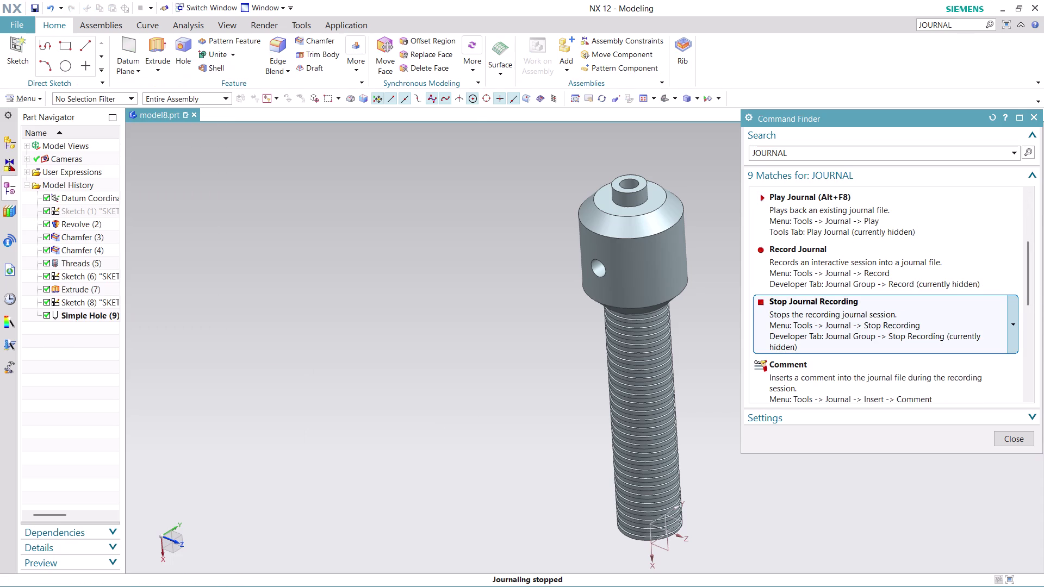
double_click(828, 311)
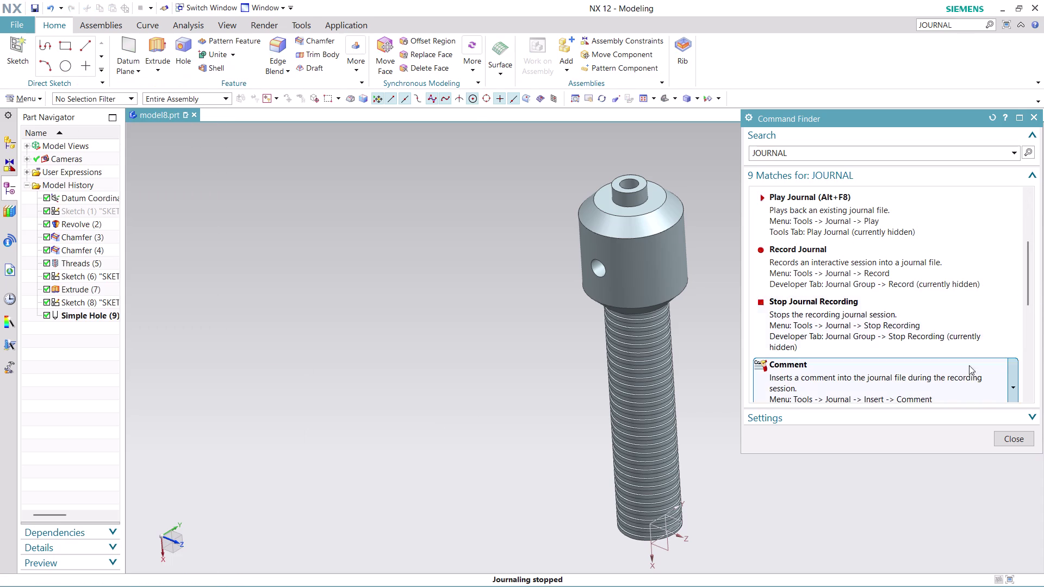
click(1019, 439)
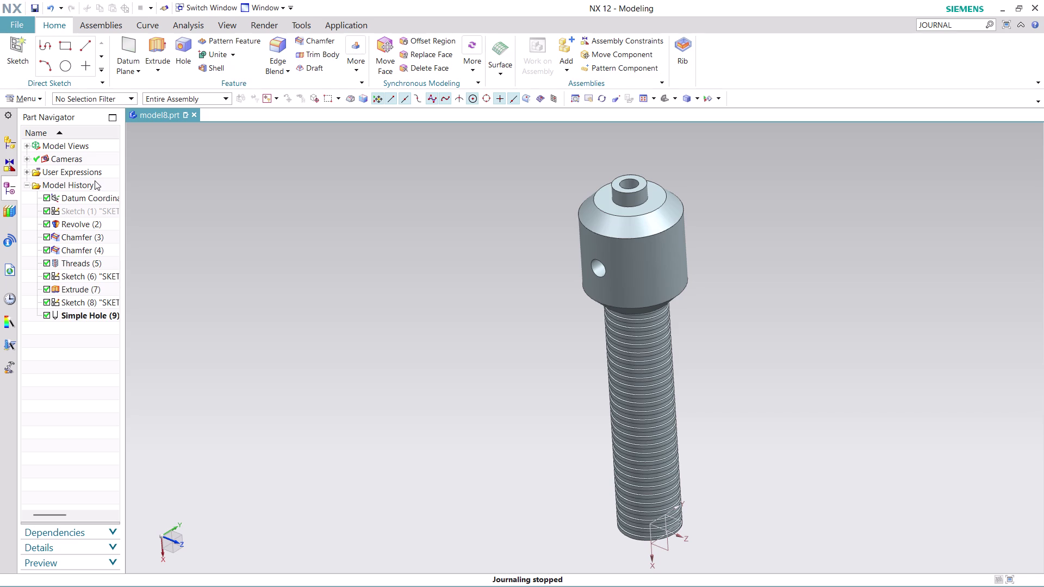
key(ctrl+s)
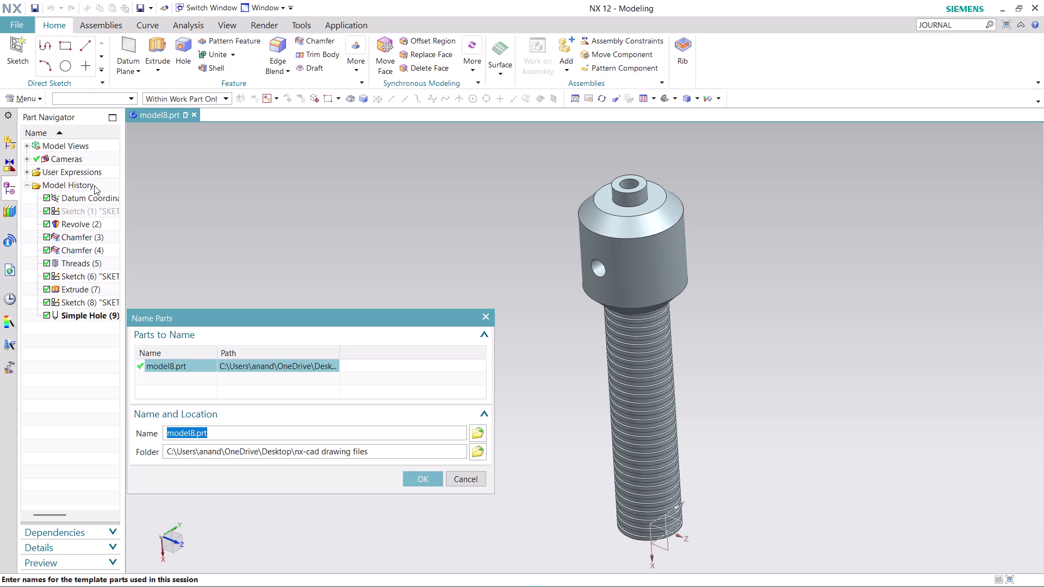
Enter 'ASSEMBLY 4 PART 4' as the new part file name.
click(481, 437)
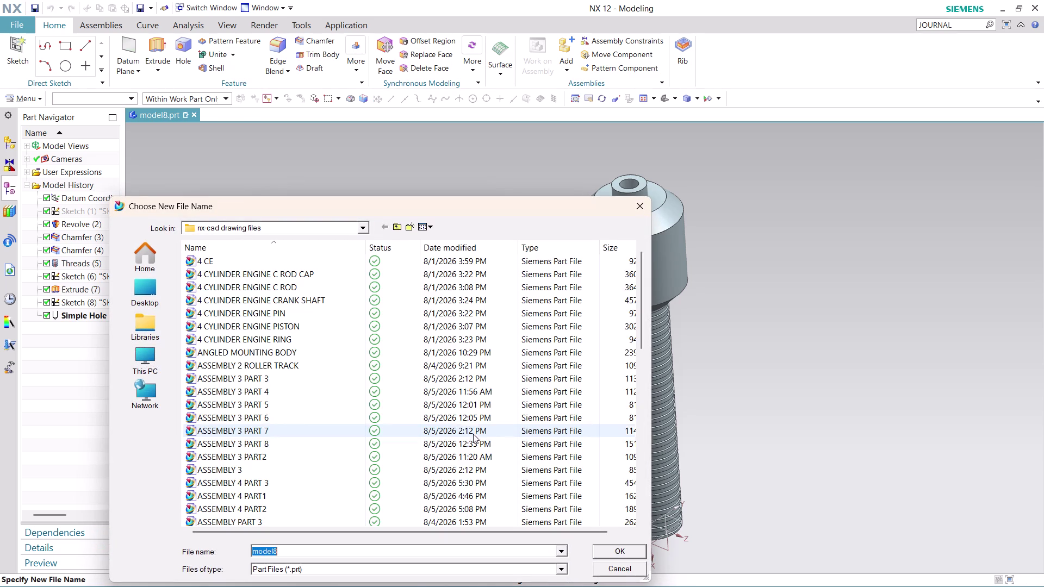
text(AS)
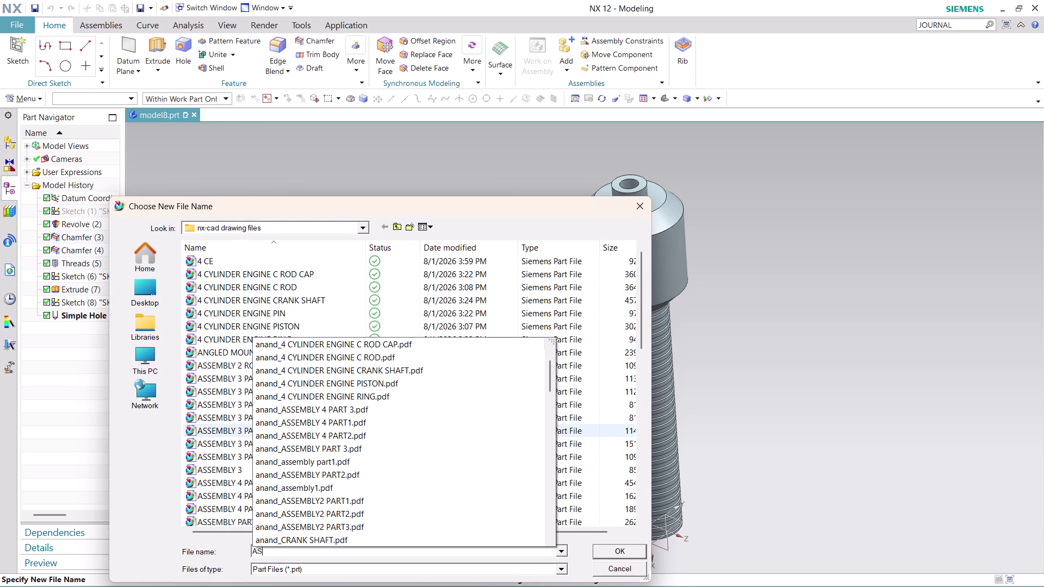
text(SEMBL)
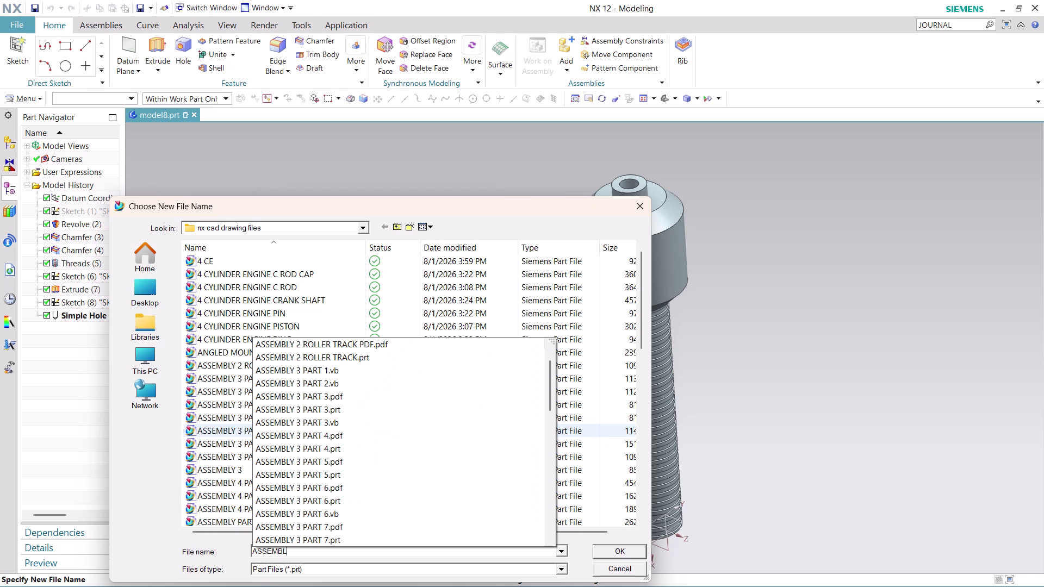
text(Y)
key(space)
text(4)
key(space)
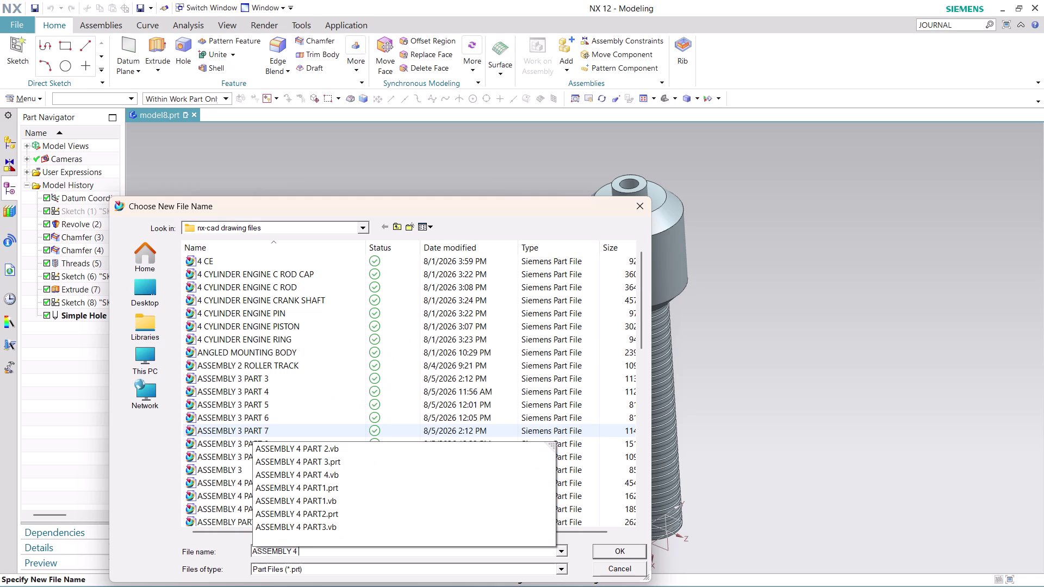
text(PART)
key(space)
text(4)
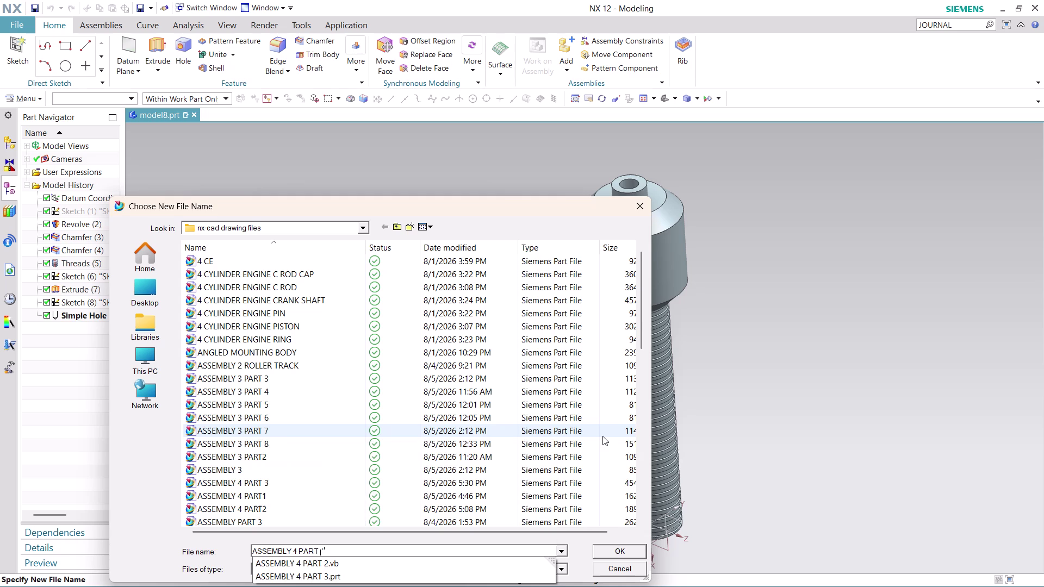
Save the part as ASSEMBLY 4 PART 4.prt and export the display to PDF.
click(628, 551)
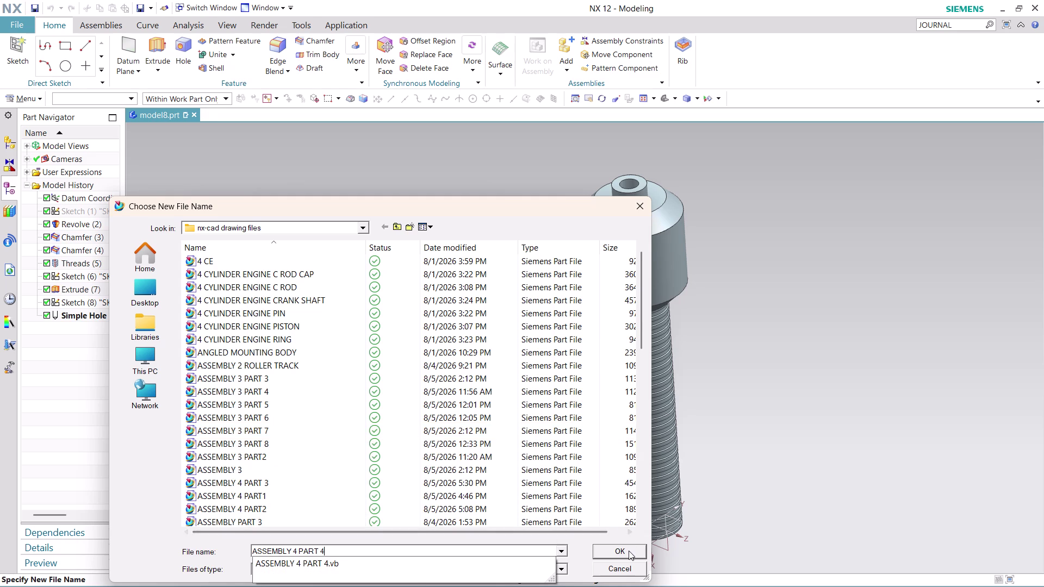
click(416, 482)
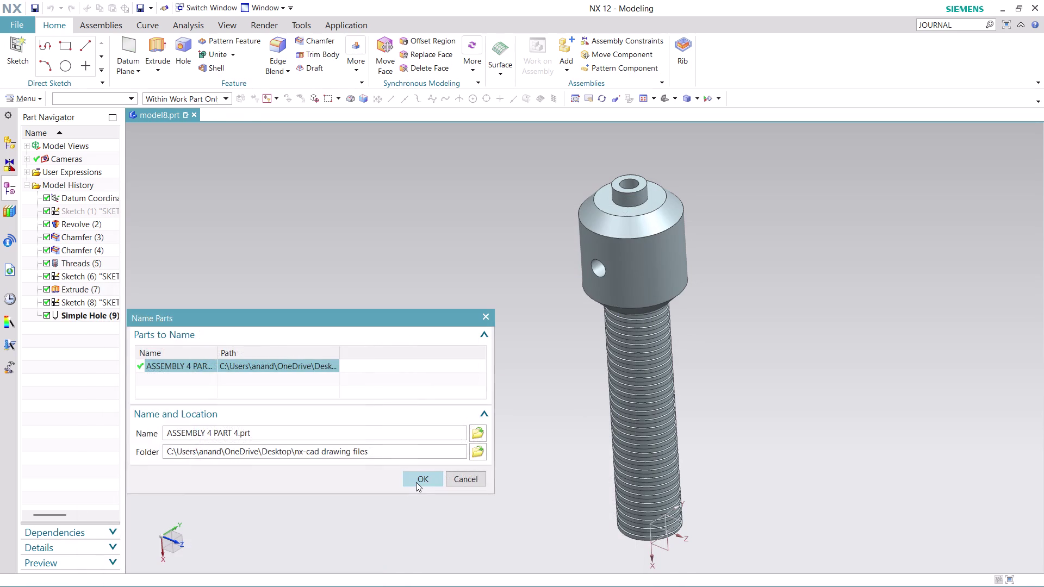
click(13, 24)
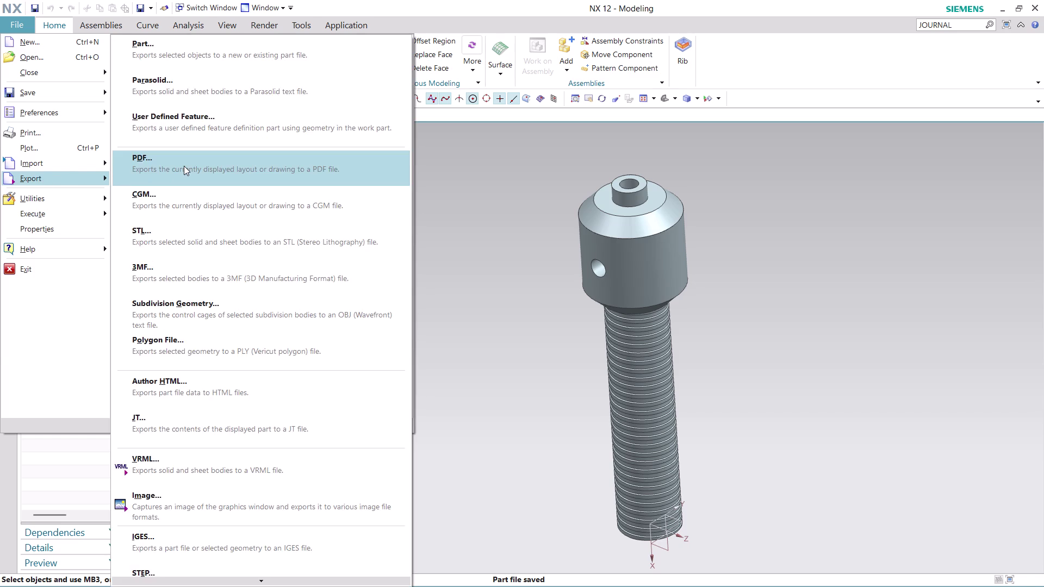
click(184, 166)
click(198, 374)
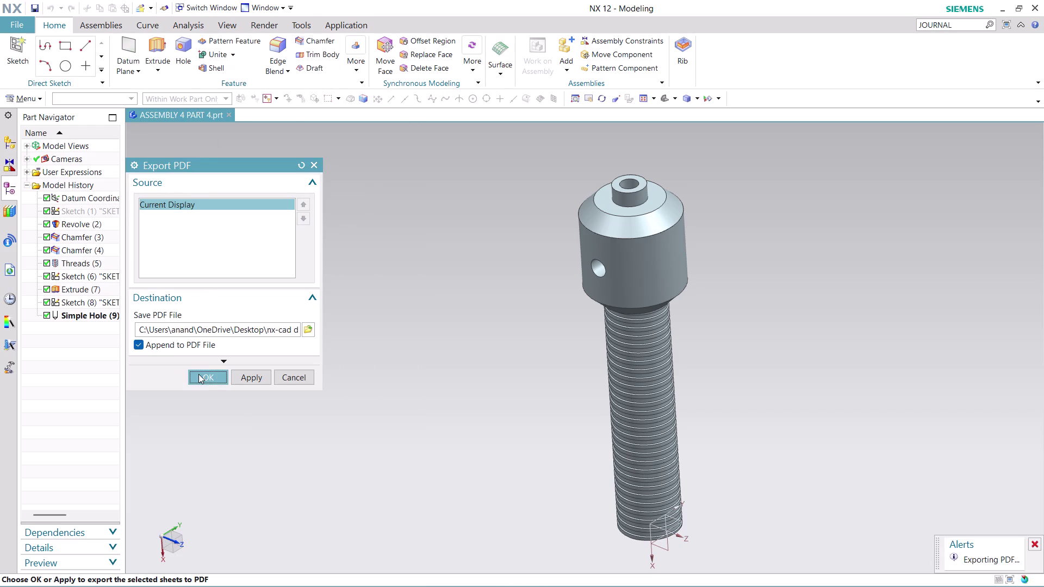